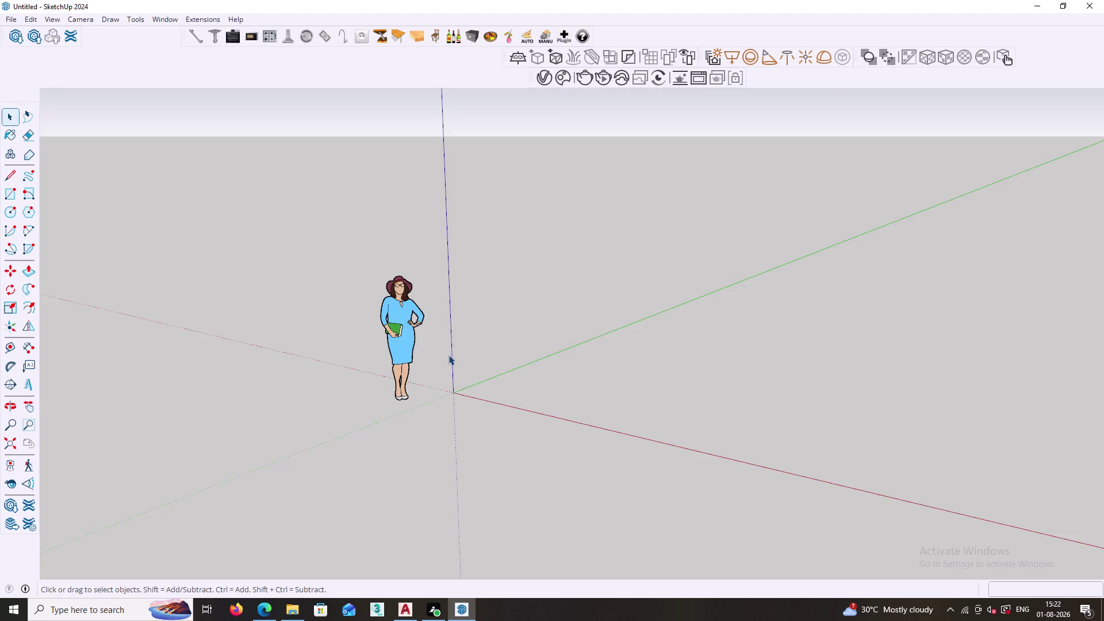
Orbit the view and delete the default standing Scale Figure.
scroll(down, 3)
scroll(down, 3)
middle_drag(431, 361, 556, 487)
click(428, 380)
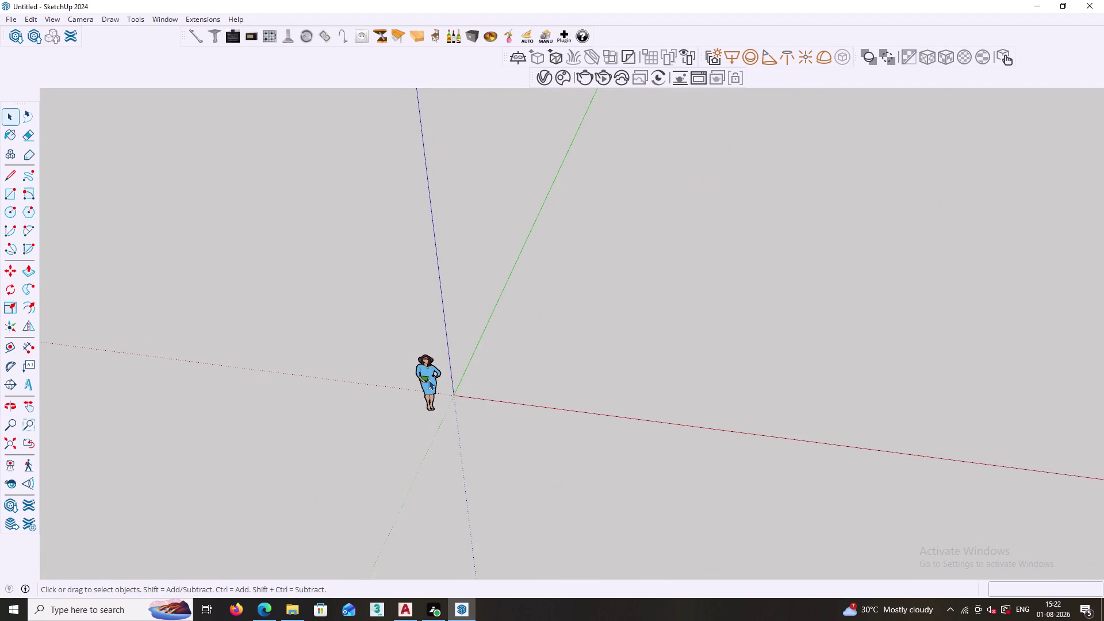
key(Delete)
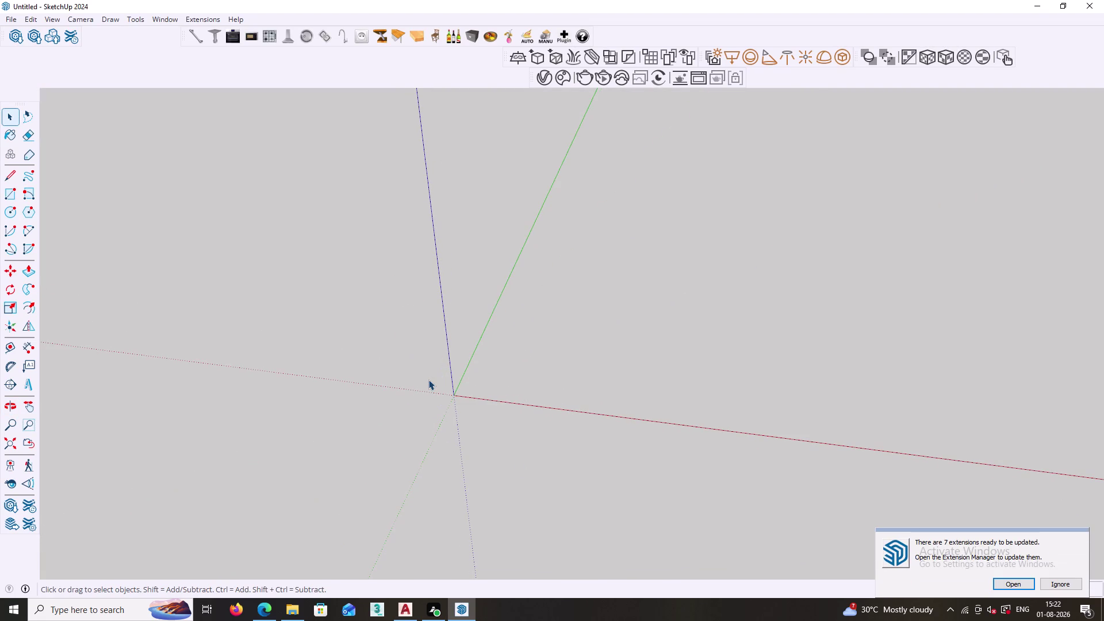
click(546, 78)
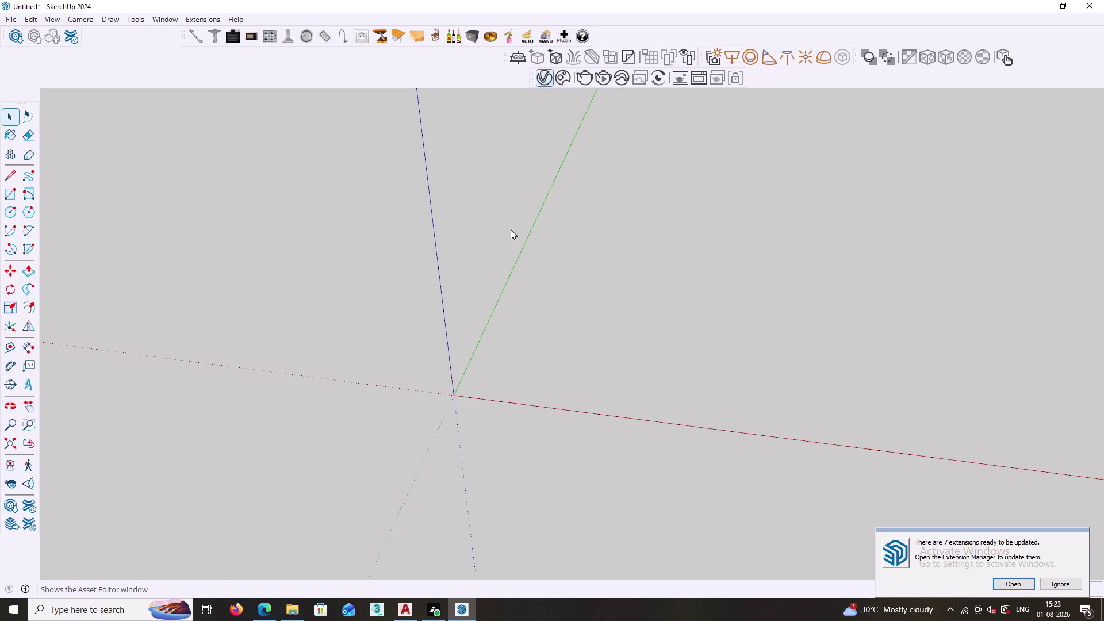
scroll(down, 3)
scroll(down, 3)
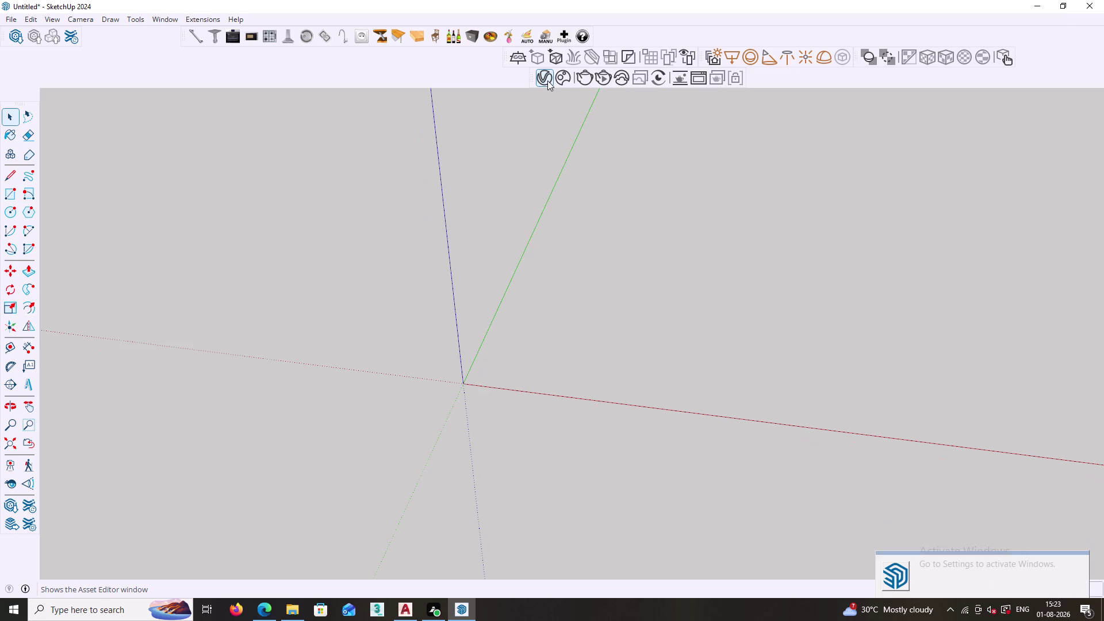
Bring up the V-Ray Asset Editor's material list.
click(548, 80)
right_click(462, 243)
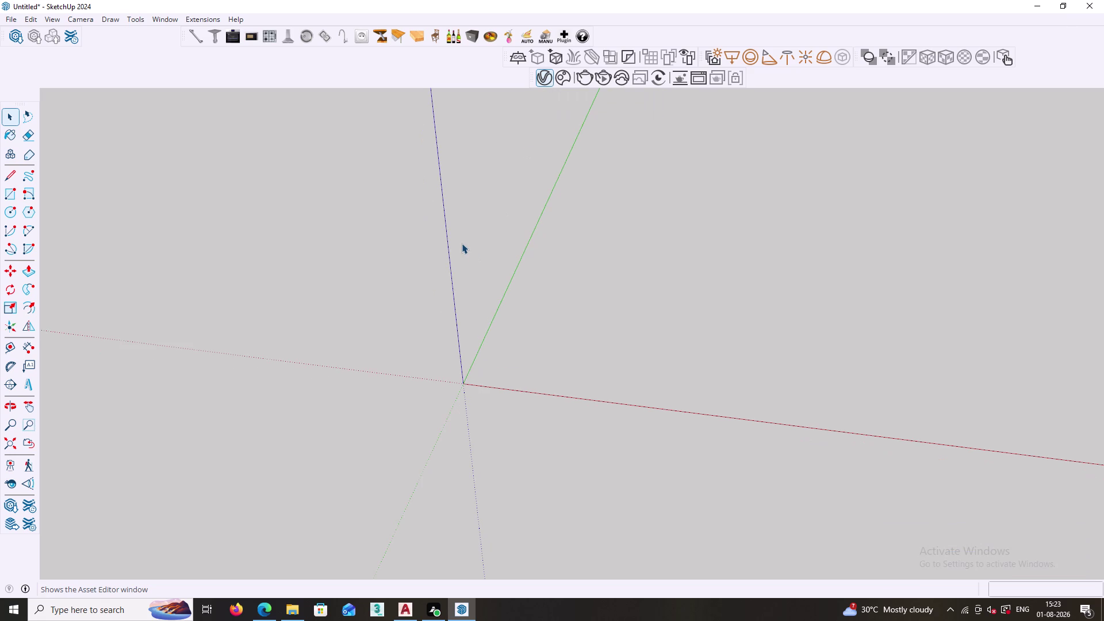
scroll(down, 3)
middle_drag(481, 386, 653, 268)
middle_drag(460, 355, 678, 285)
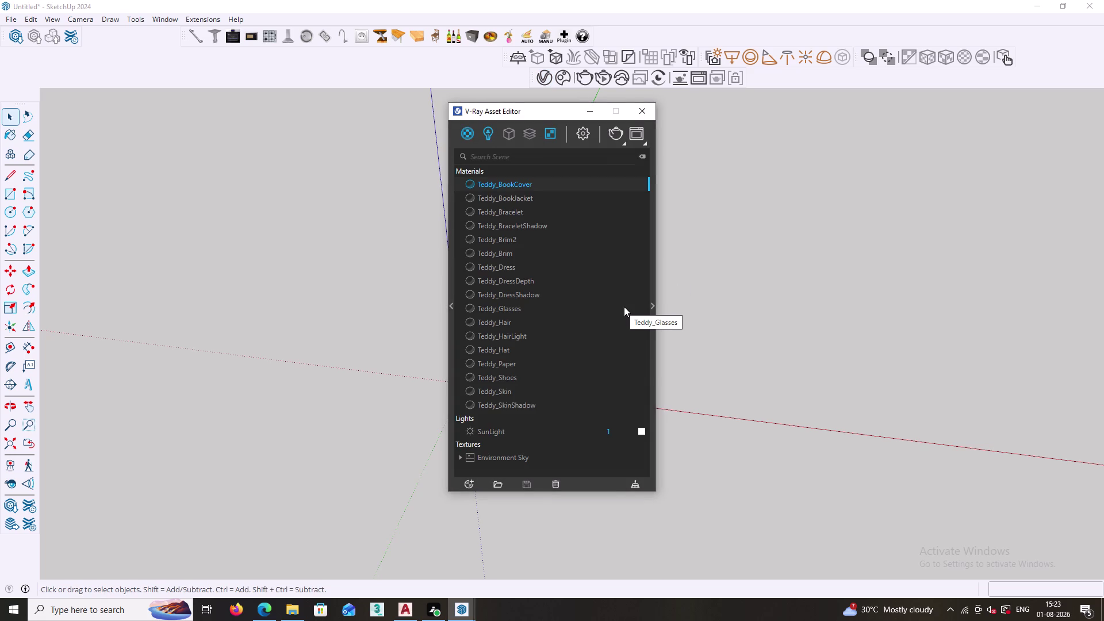
key(ctrl+a)
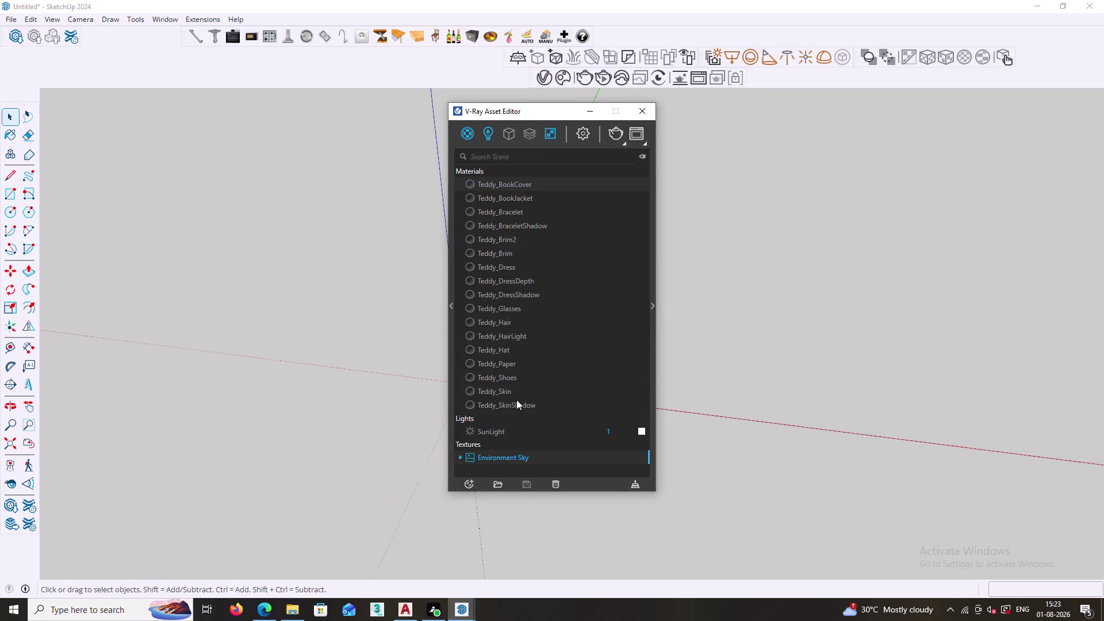
Select the Teddy materials: SkinShadow, Skin, Hat, Glasses, Dress, BraceletShadow and BookCover.
click(514, 405)
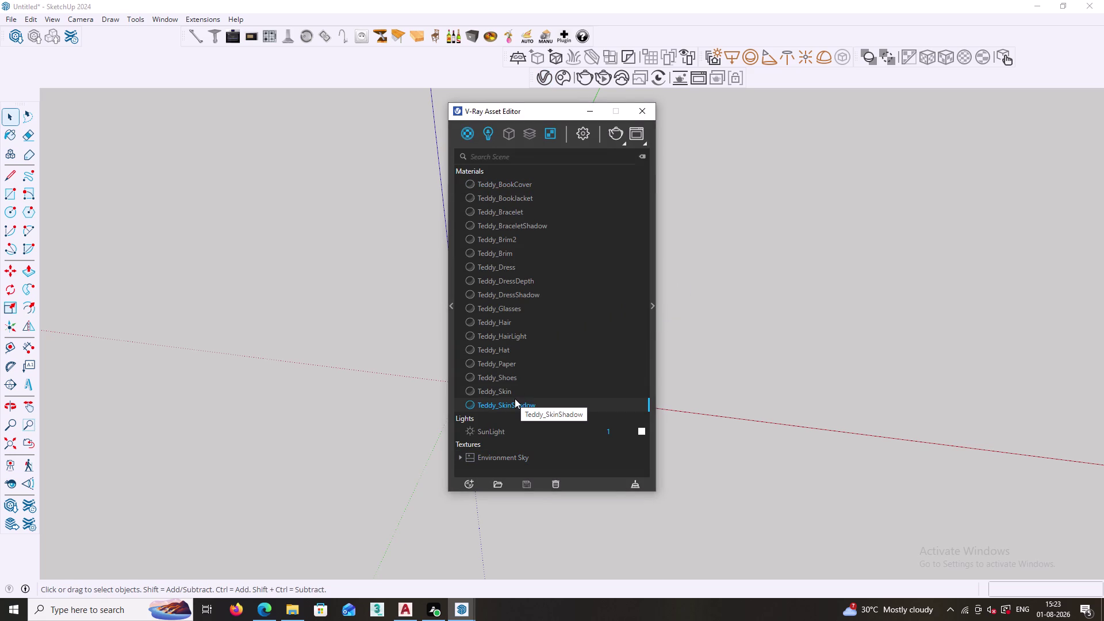
click(510, 393)
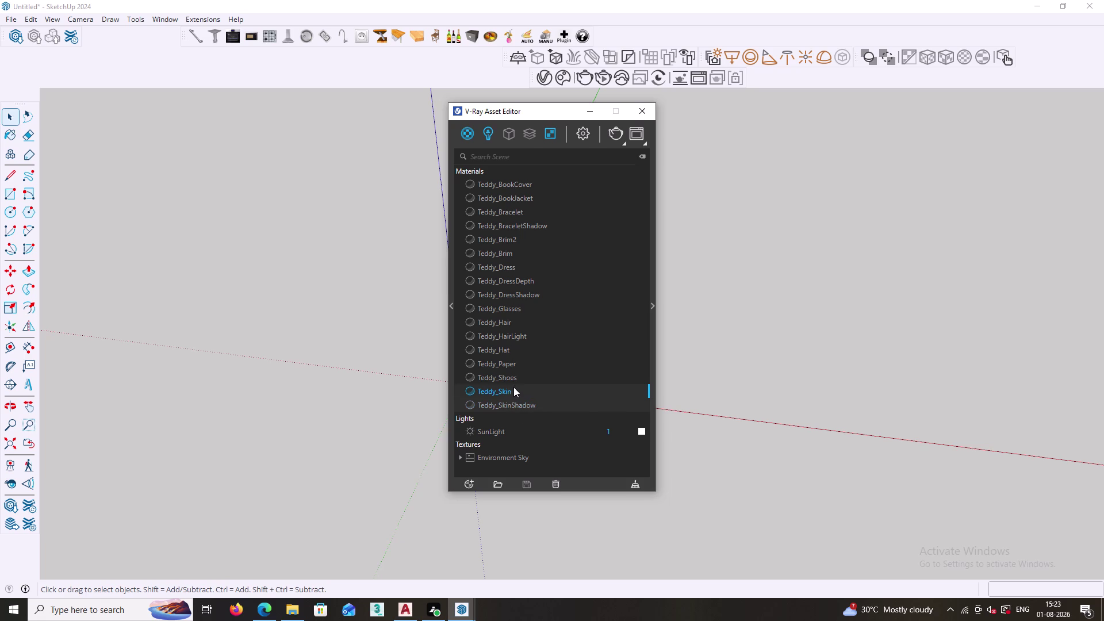
click(525, 377)
click(521, 364)
click(522, 346)
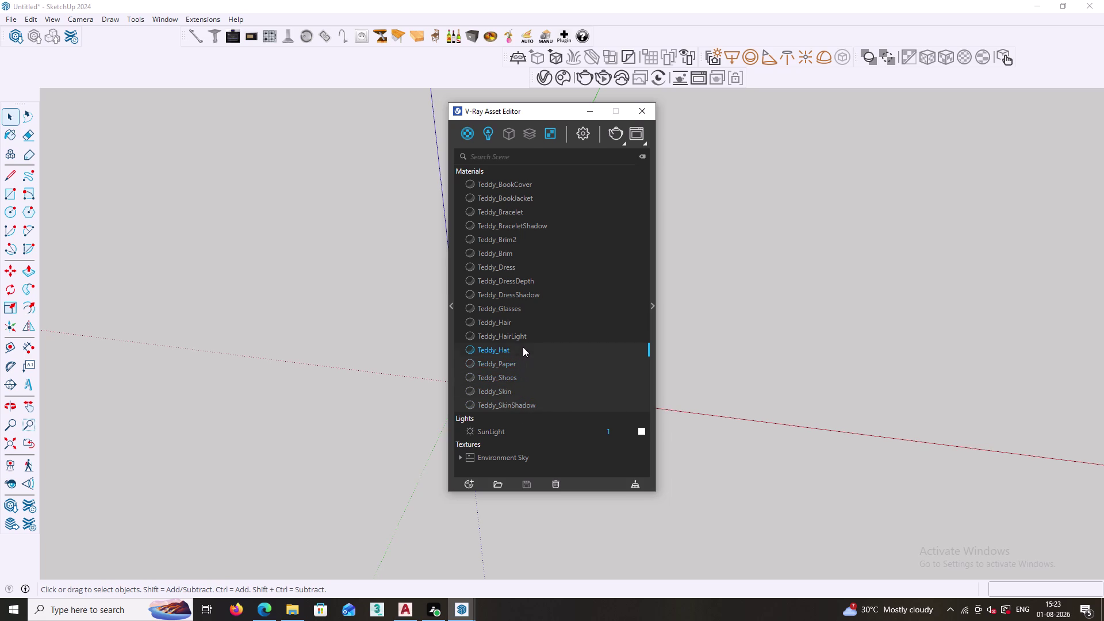
click(528, 338)
click(522, 321)
click(523, 310)
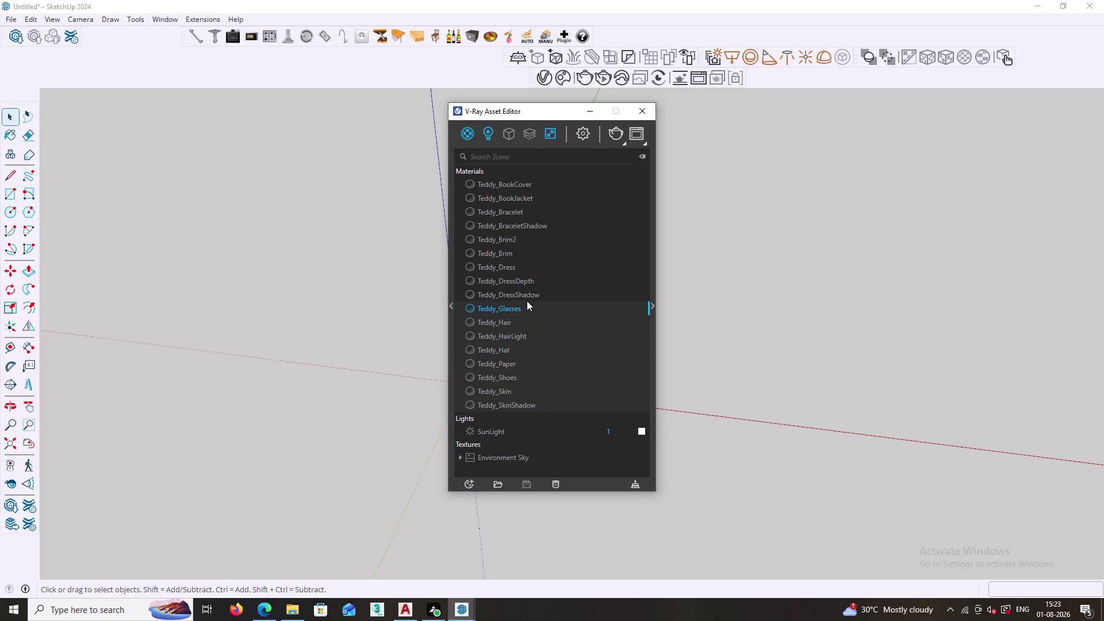
click(532, 292)
click(532, 279)
click(505, 265)
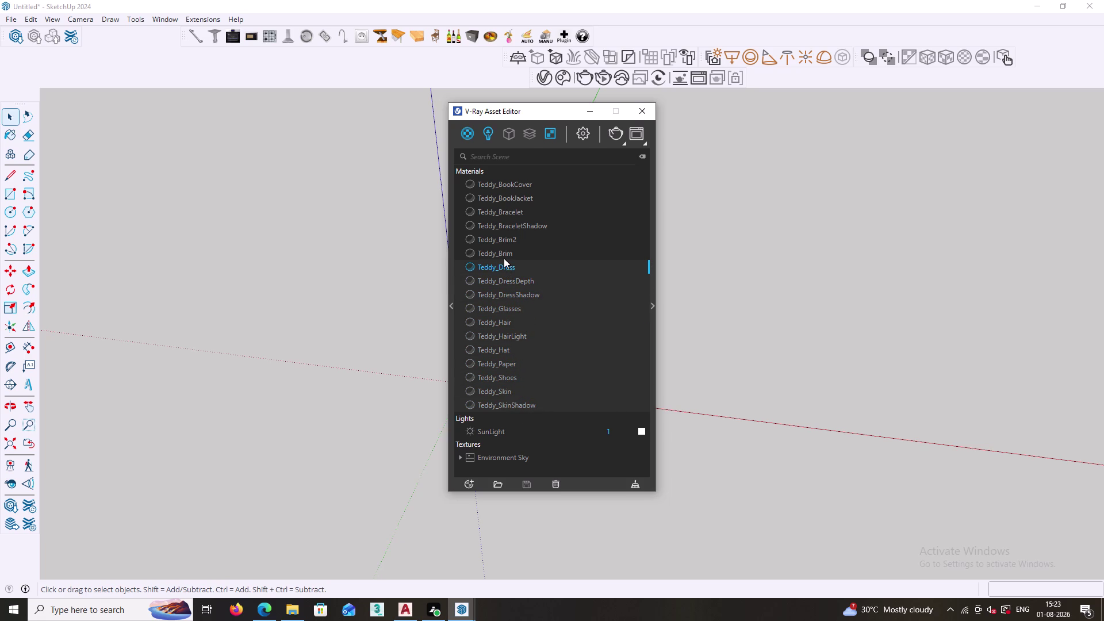
click(503, 254)
click(503, 240)
click(505, 224)
click(504, 212)
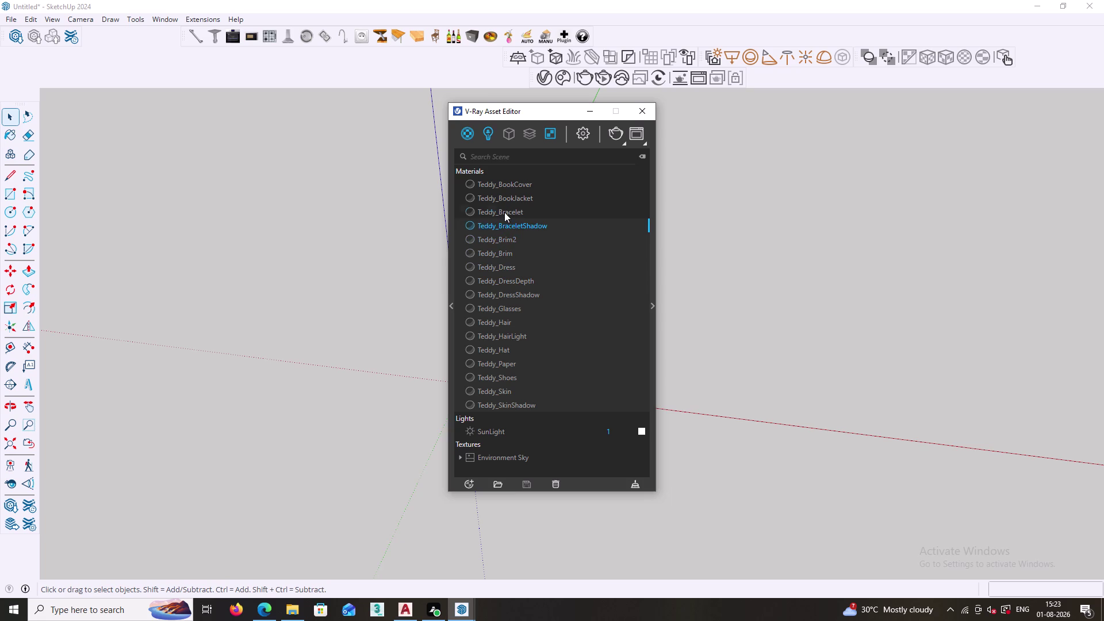
click(506, 192)
click(507, 183)
Delete and purge the selected Teddy materials, then close the Asset Editor.
key(Delete)
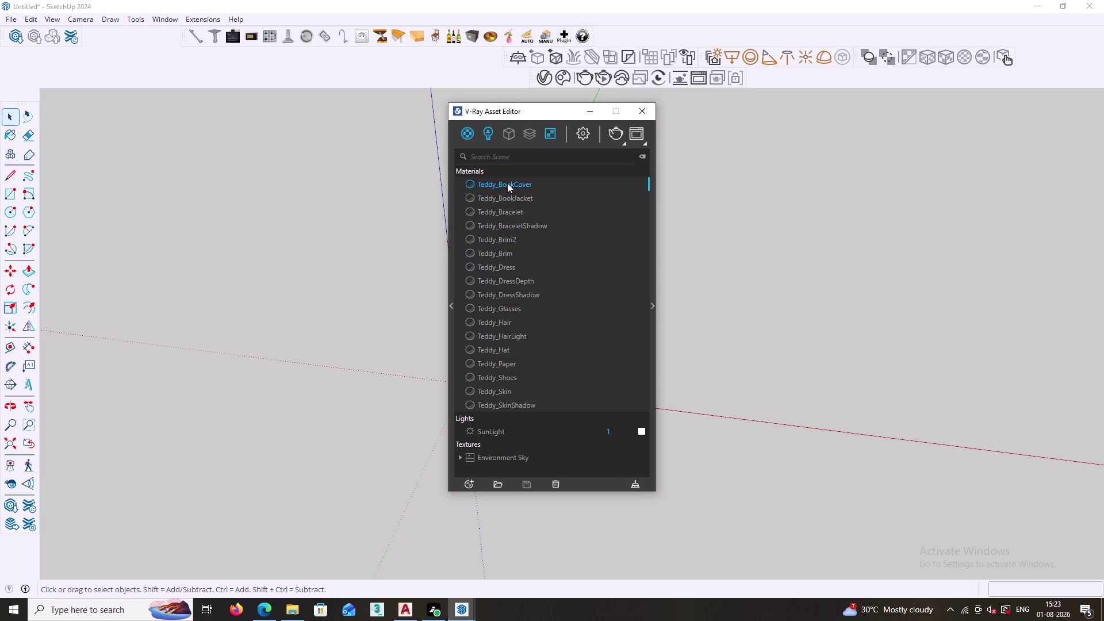
click(585, 304)
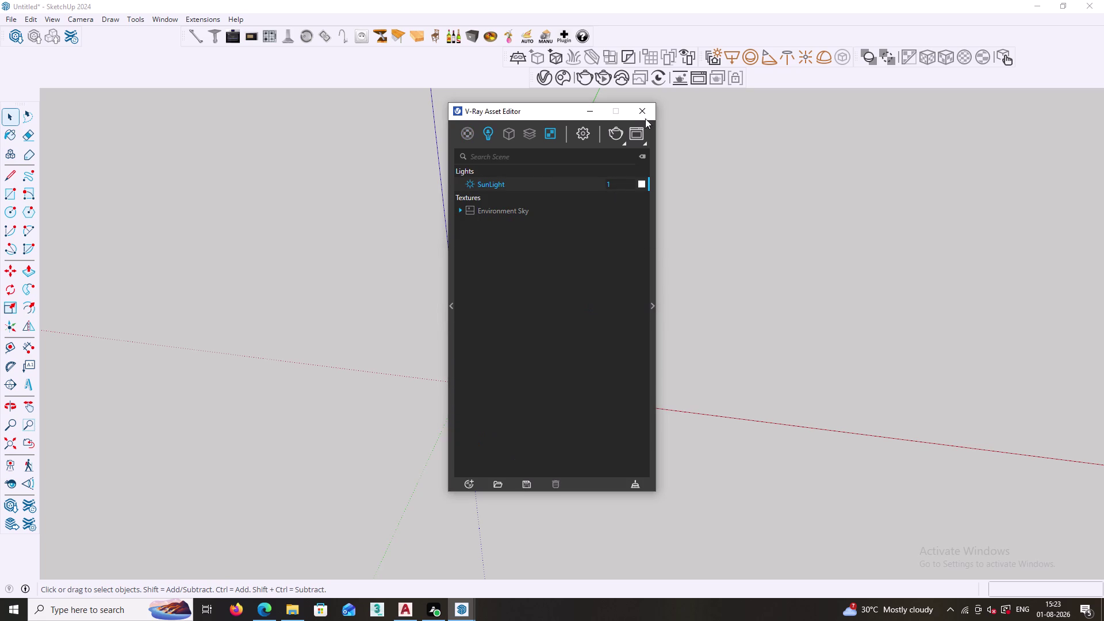
click(641, 108)
Draw a 10' × 10' rectangle on the ground beside the origin.
scroll(down, 3)
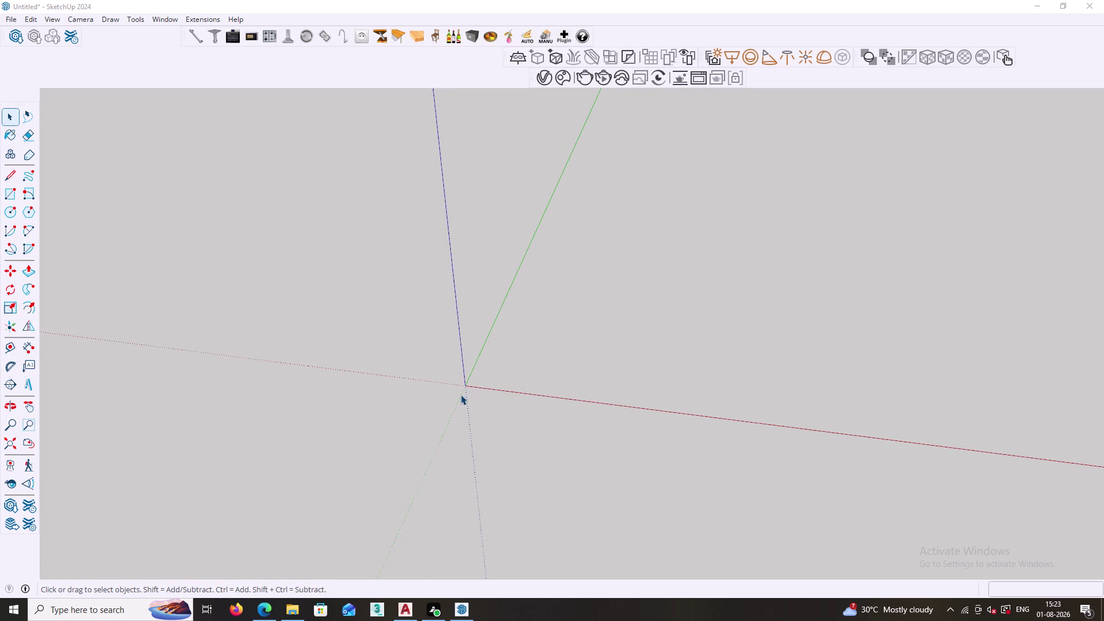
middle_drag(457, 396, 542, 389)
middle_drag(501, 462, 487, 378)
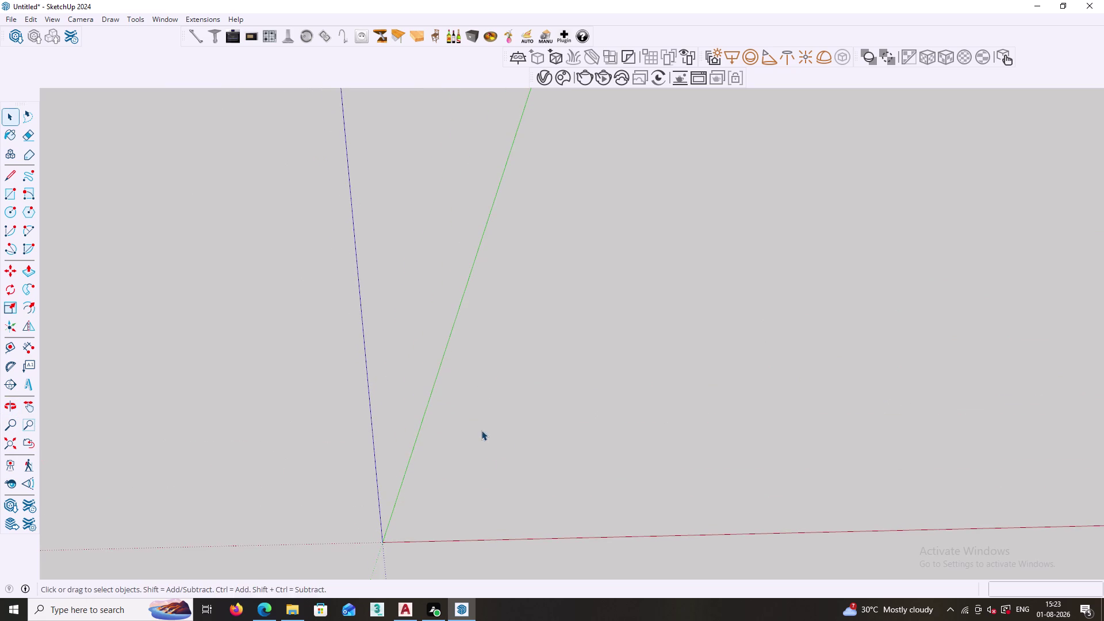
scroll(down, 3)
middle_drag(463, 414, 542, 431)
scroll(up, 3)
middle_drag(546, 481, 529, 528)
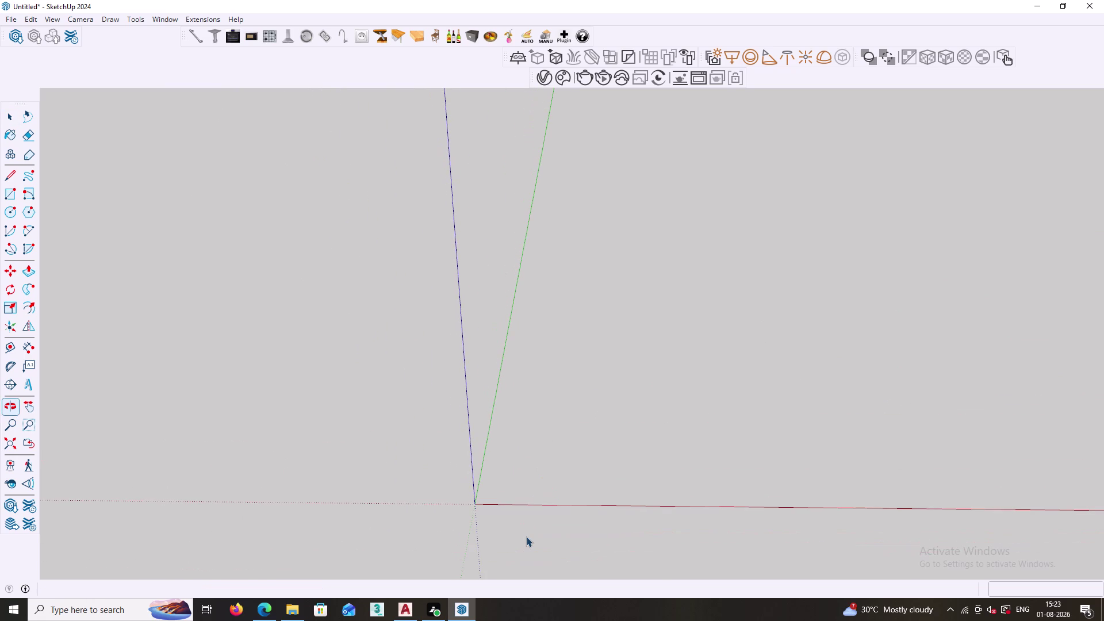
text(rec)
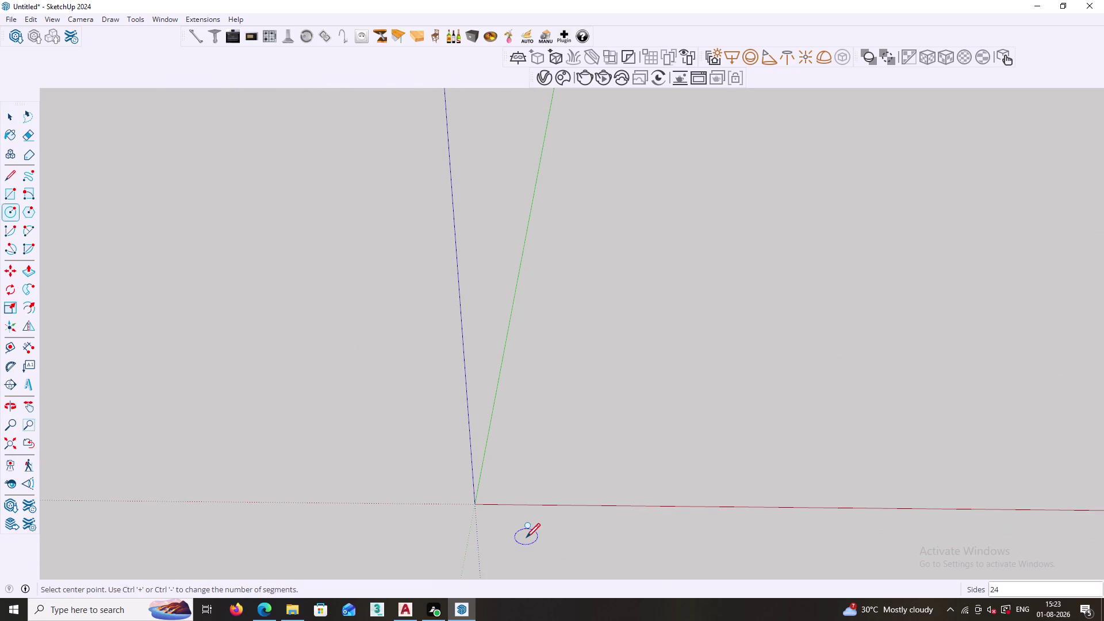
key(space)
key(r)
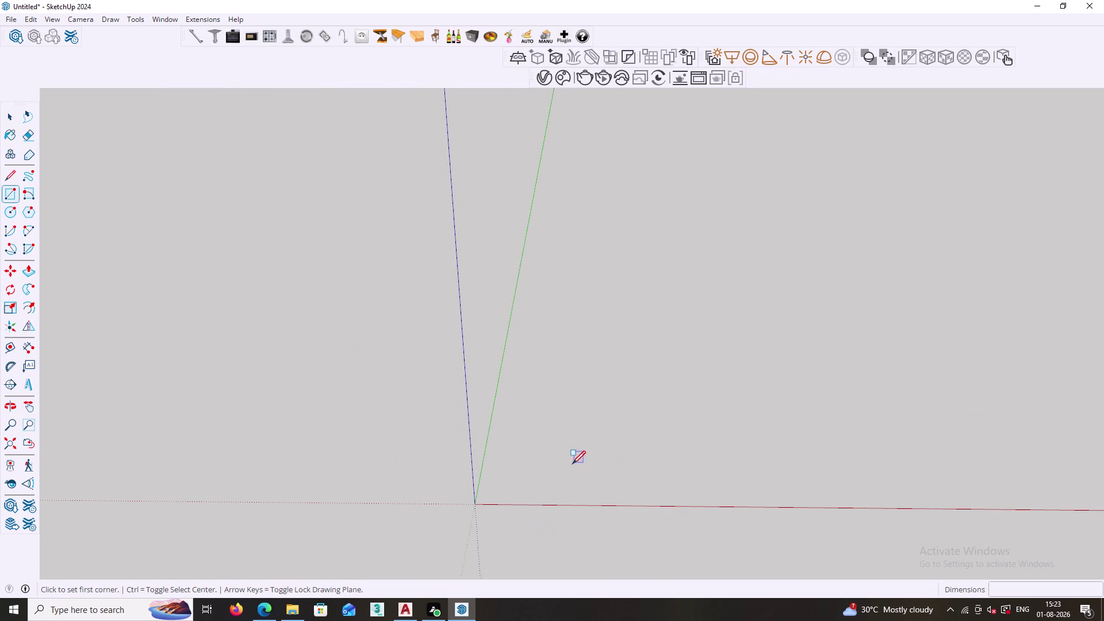
click(561, 484)
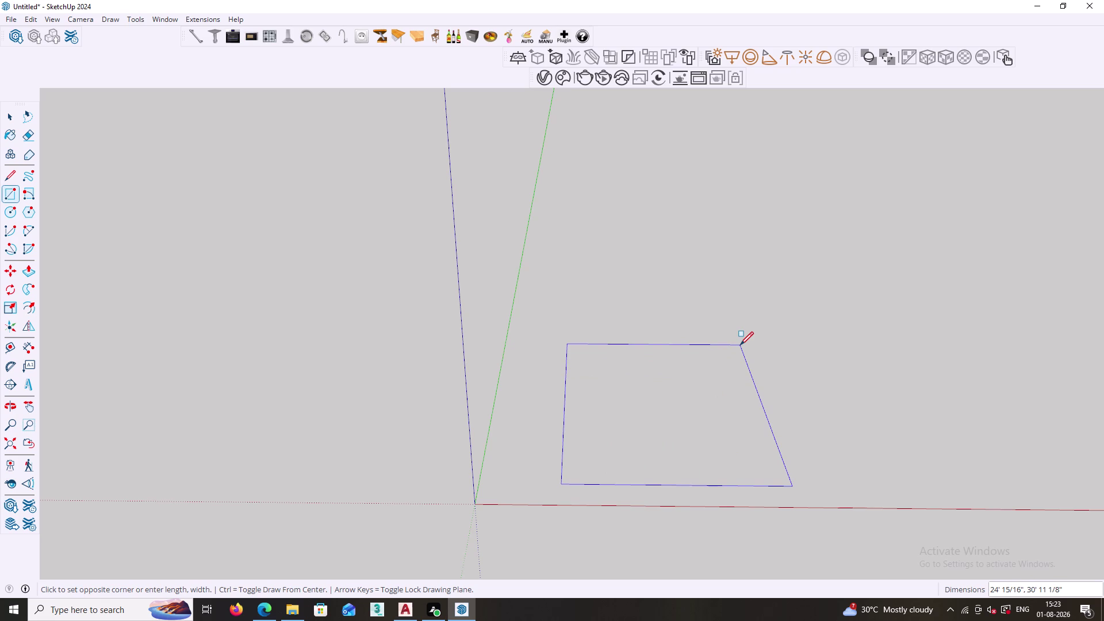
text(10',)
text(10')
key(Return)
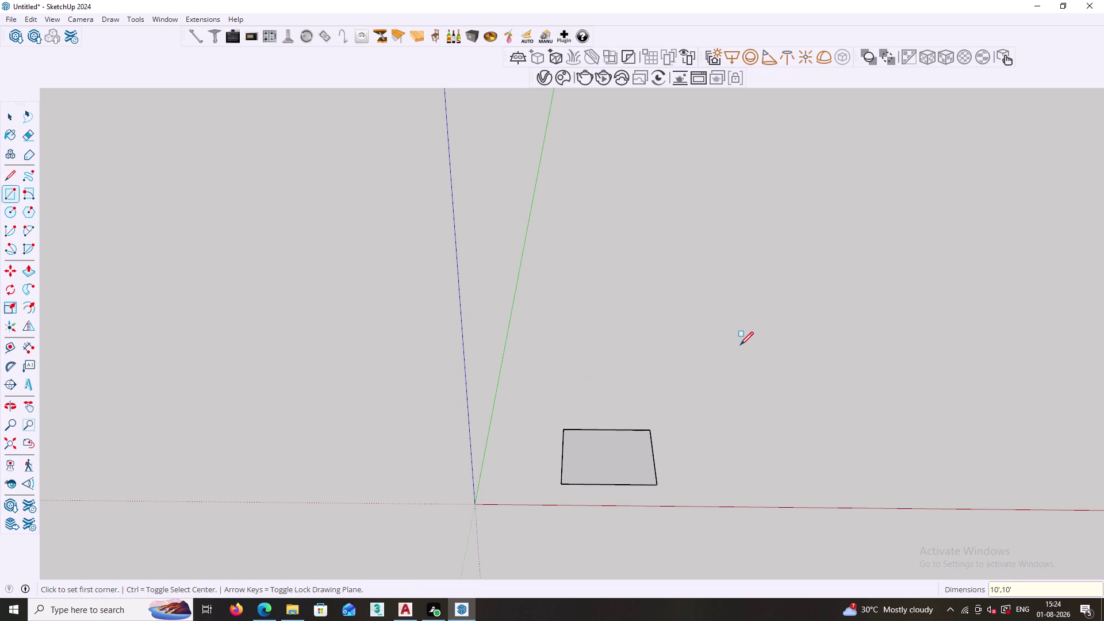
Zoom and orbit in around the new square and select it.
key(space)
scroll(up, 3)
scroll(up, 3)
middle_drag(602, 471, 619, 600)
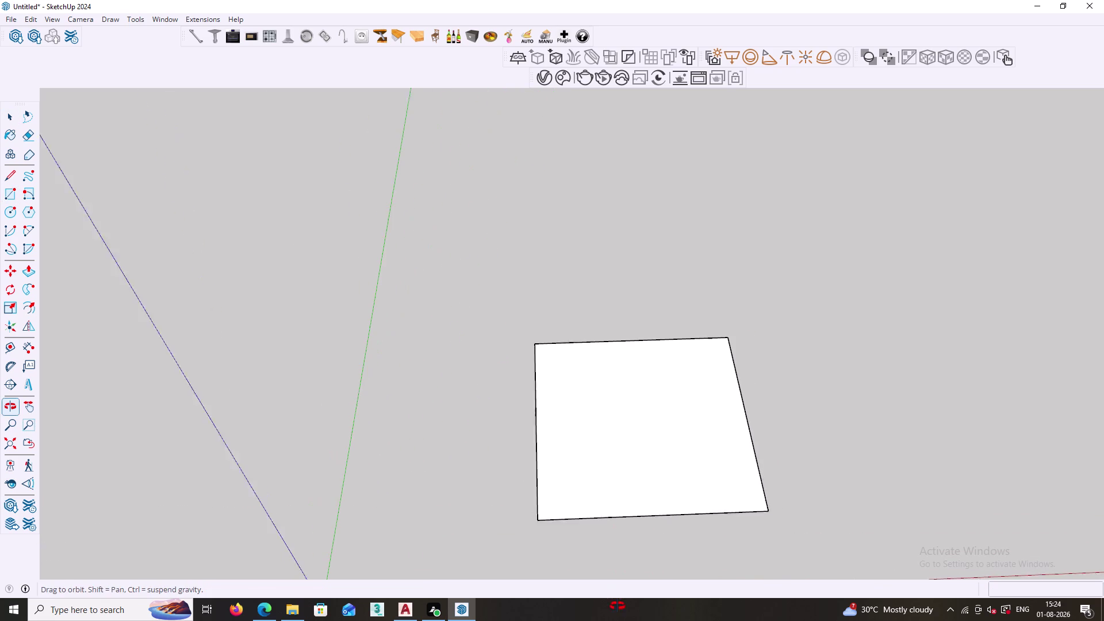
middle_drag(619, 600, 613, 614)
click(534, 468)
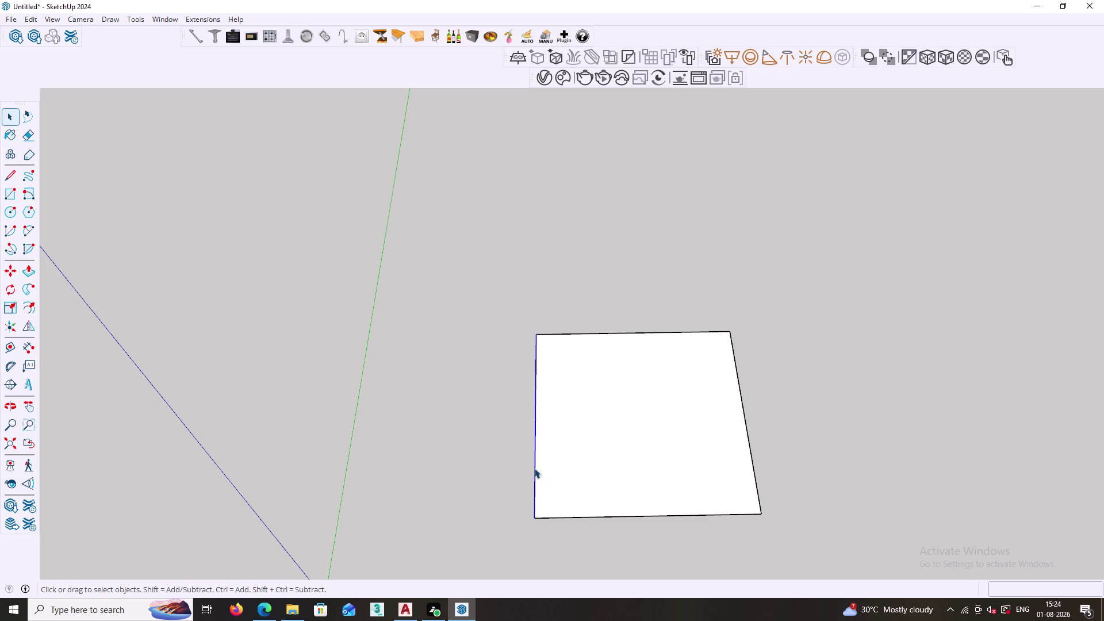
Group the square and offset its outline inward by 9".
right_click(534, 468)
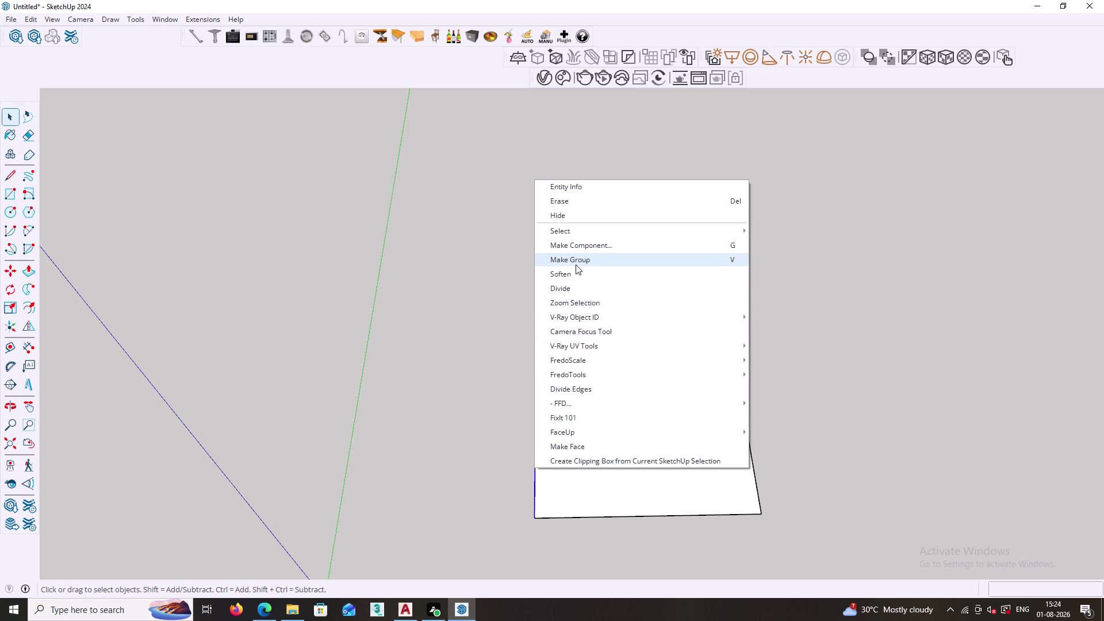
click(603, 229)
click(772, 246)
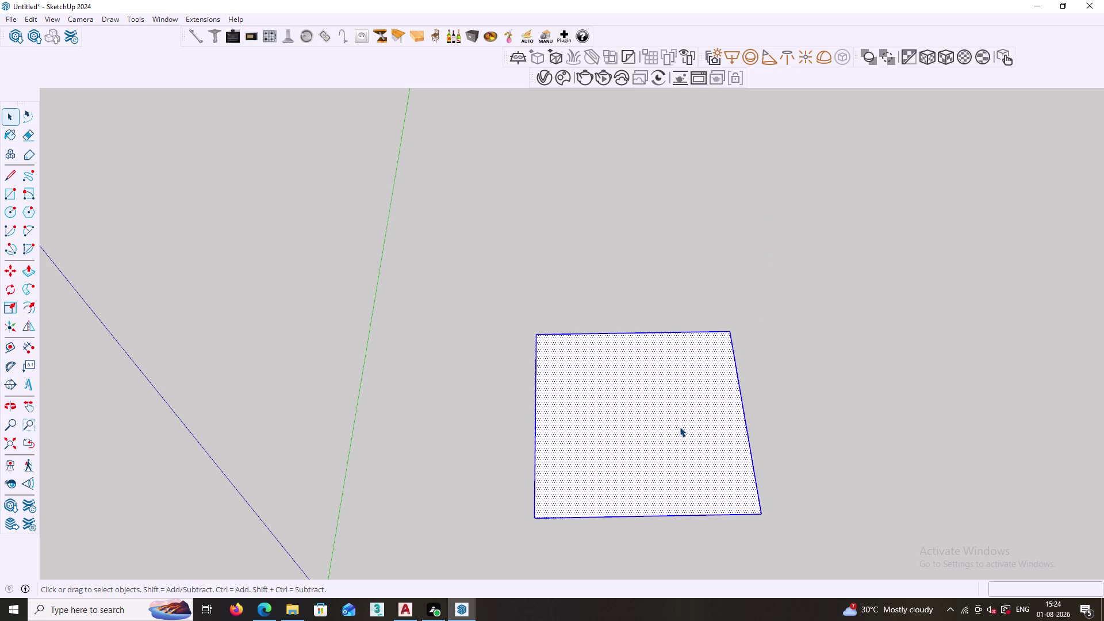
key(f)
click(649, 513)
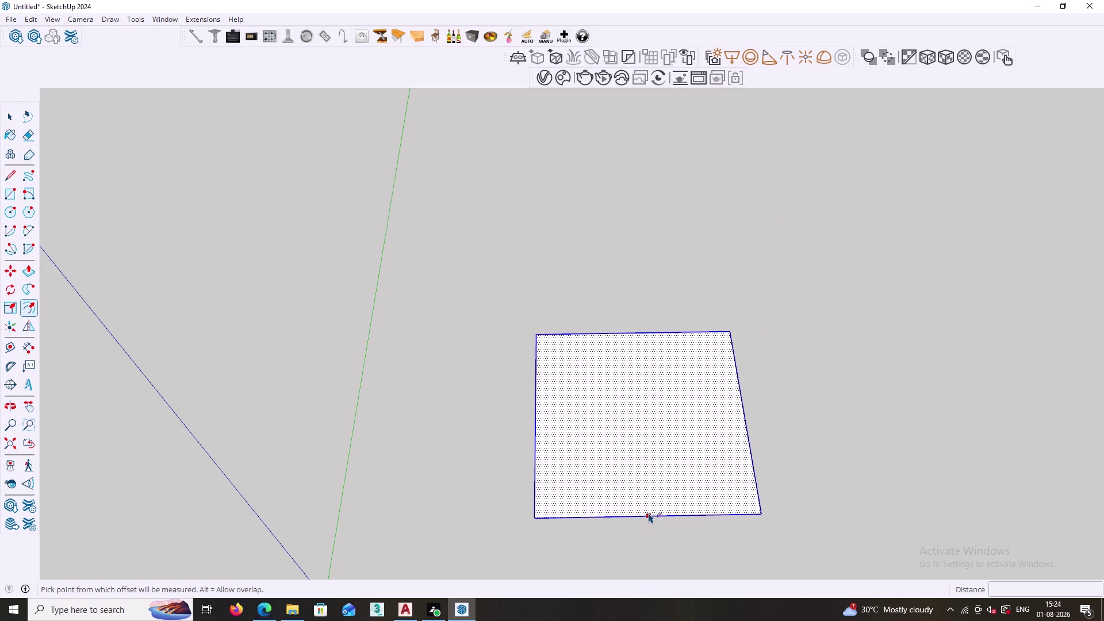
key(9)
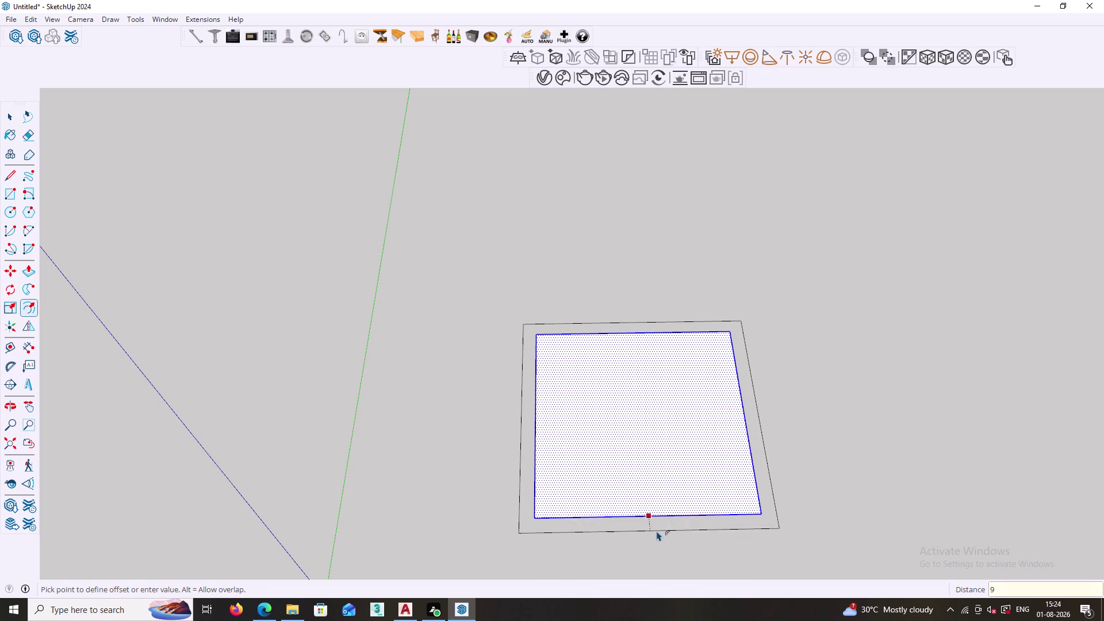
key(shift+quotedbl)
key(Return)
key(space)
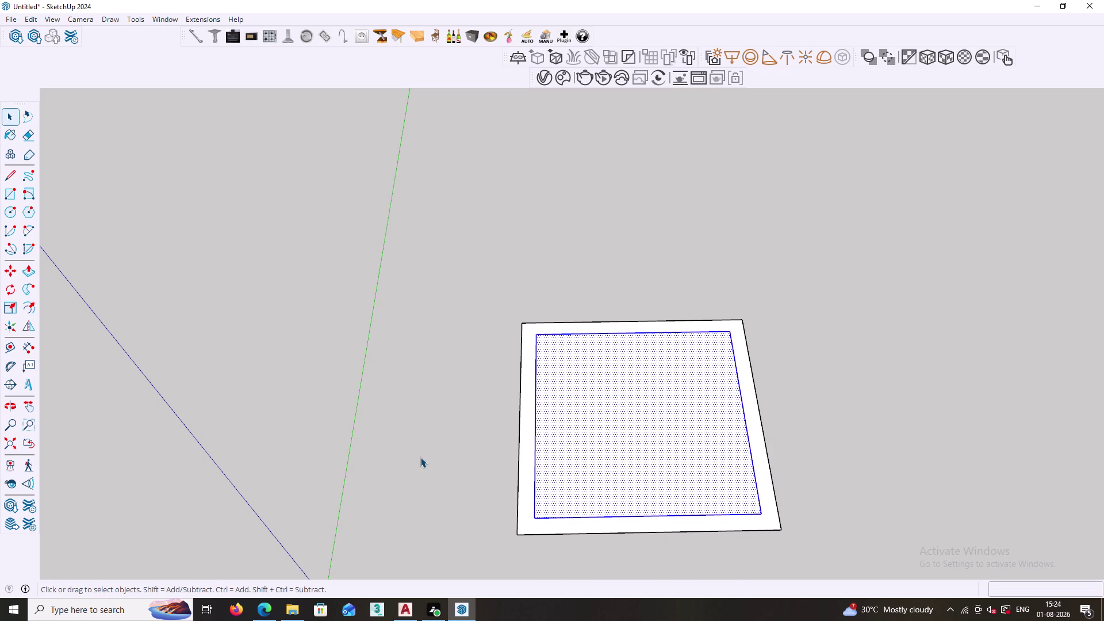
Move the inner front edge onto the outer front edge.
click(420, 457)
click(632, 516)
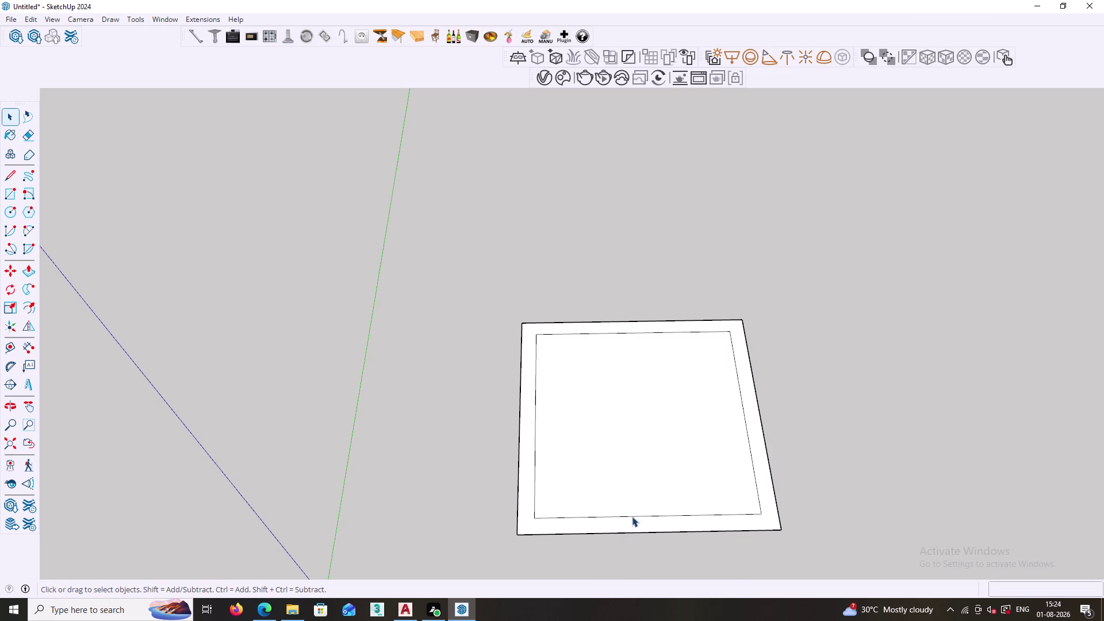
key(m)
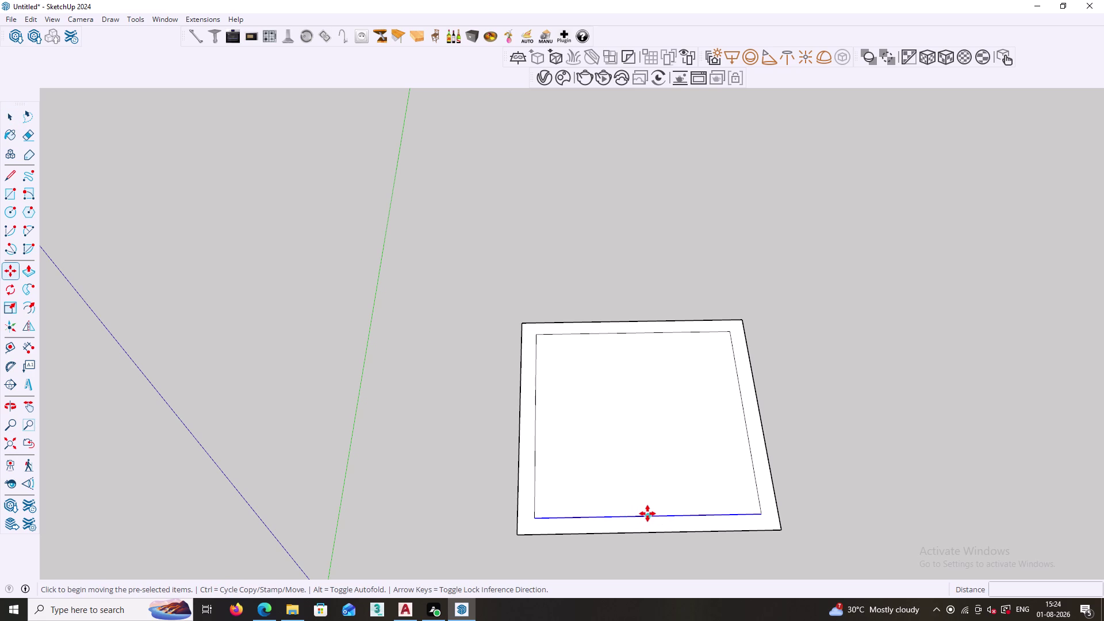
click(650, 515)
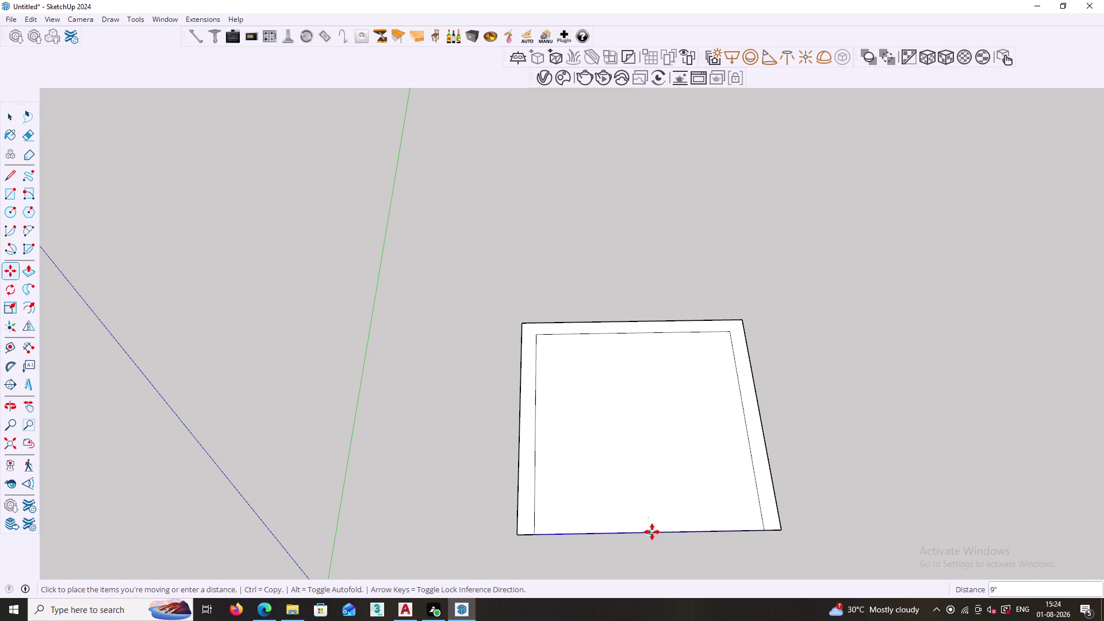
click(650, 532)
key(space)
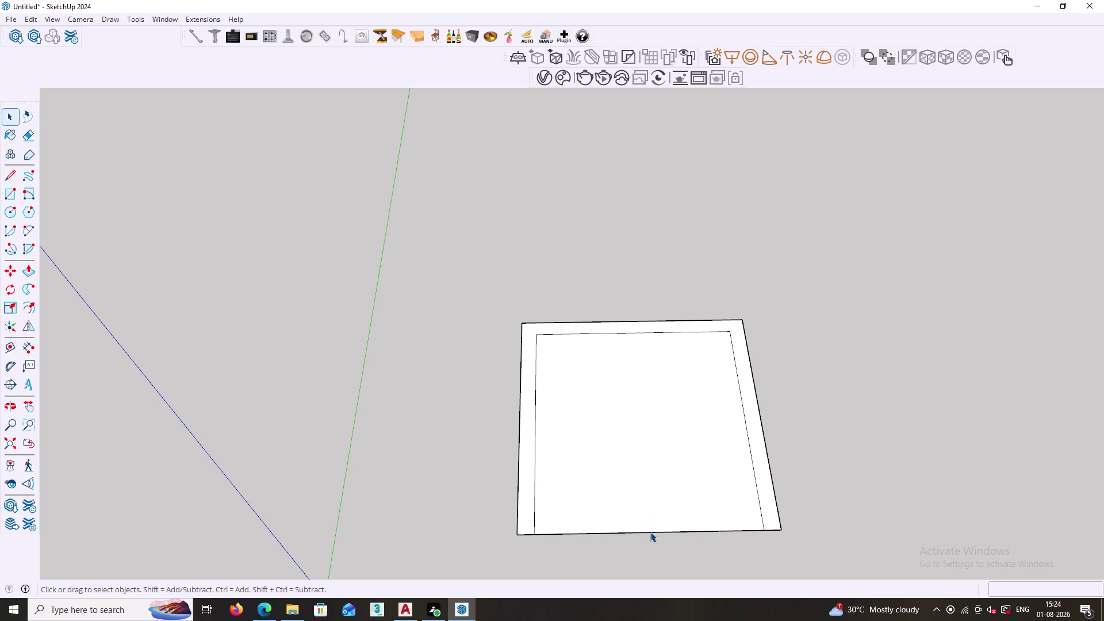
Erase the front edges so the outline is open at the front.
key(e)
drag(650, 517, 645, 549)
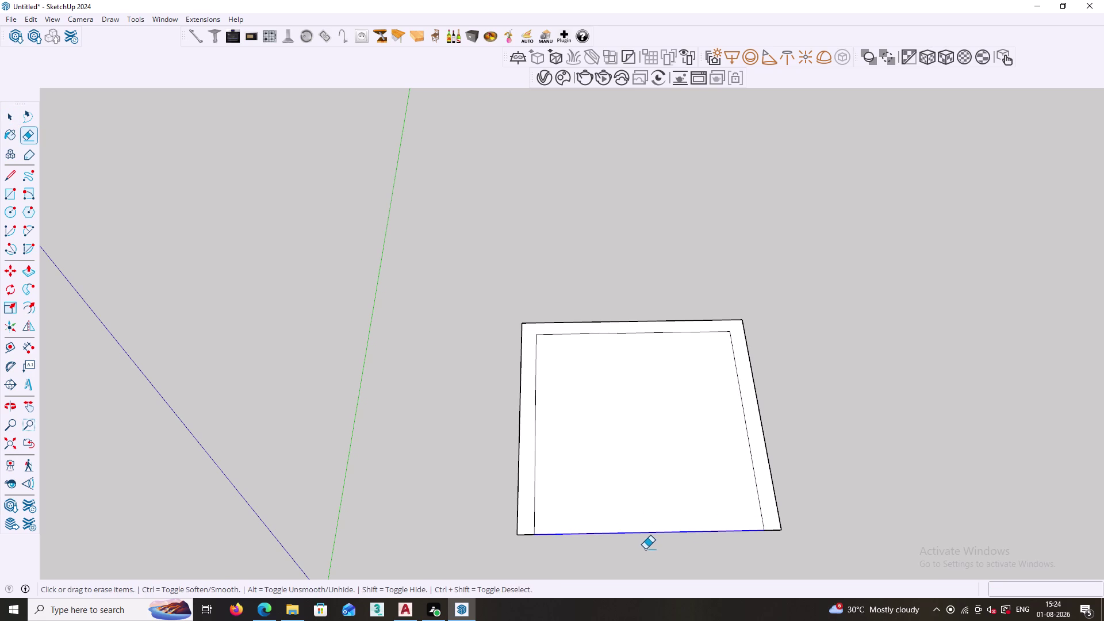
drag(646, 549, 644, 552)
key(space)
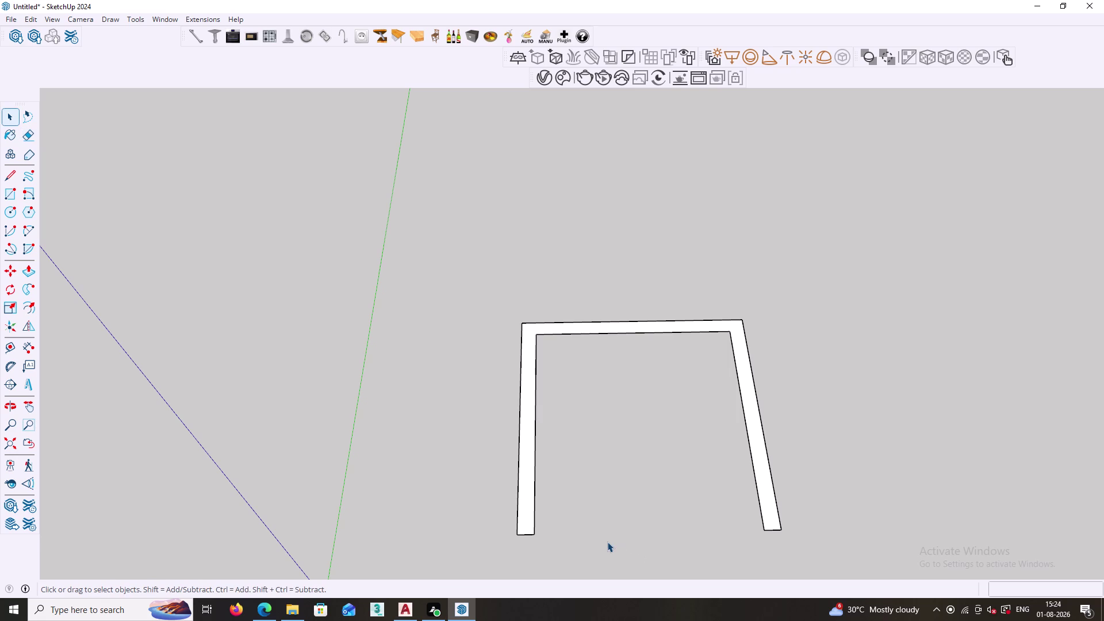
Draw lines across the back-left and back-right corners to split the strip.
key(l)
scroll(up, 3)
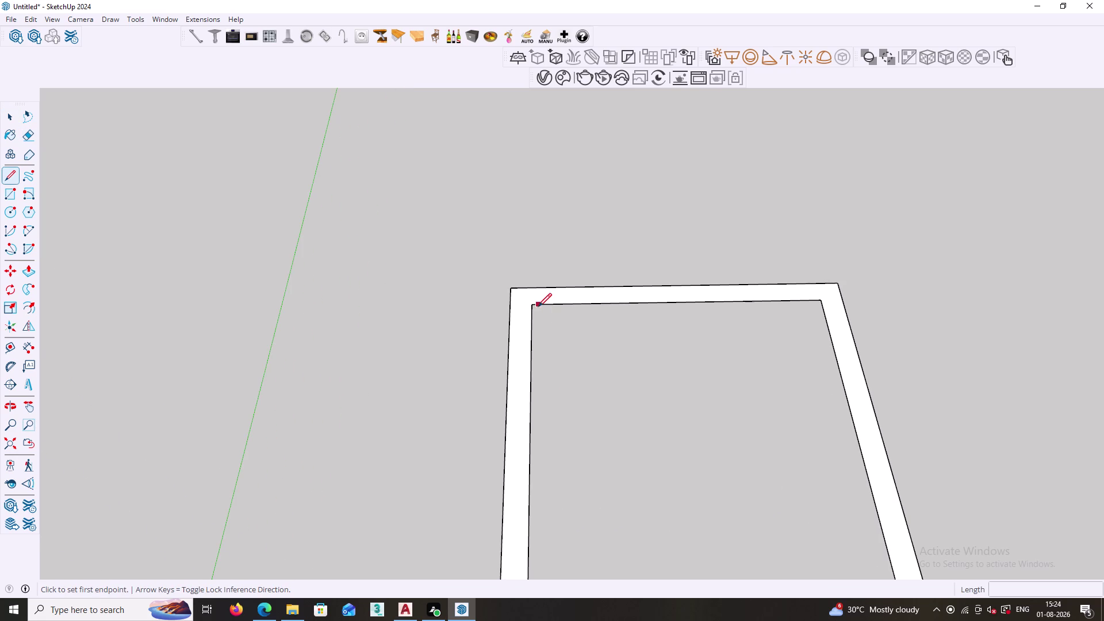
drag(531, 306, 532, 300)
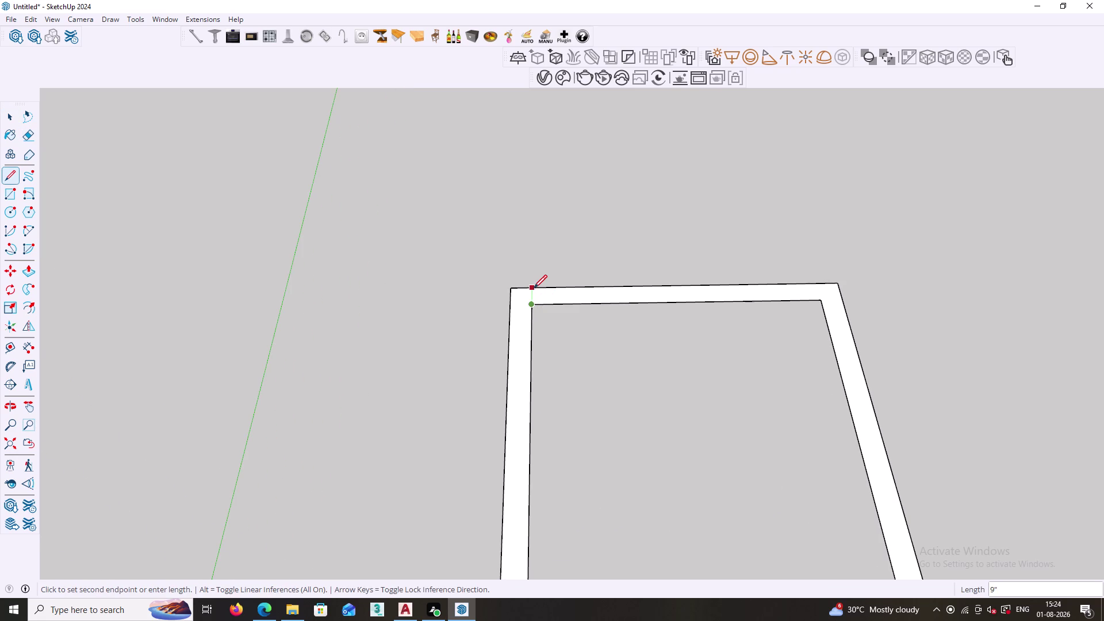
click(534, 288)
key(space)
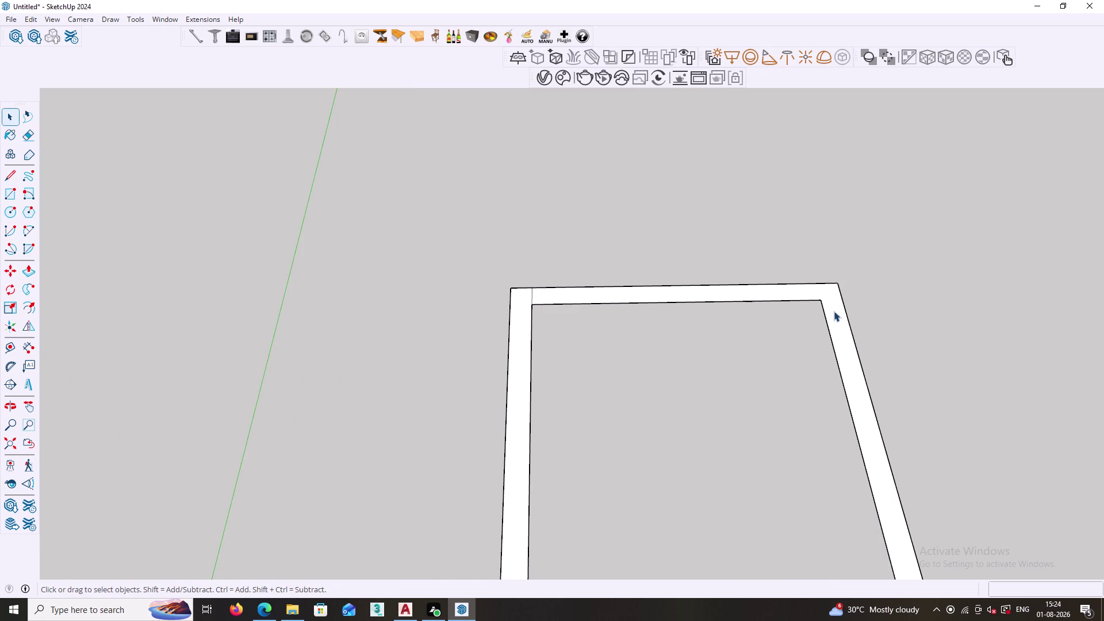
key(l)
click(820, 301)
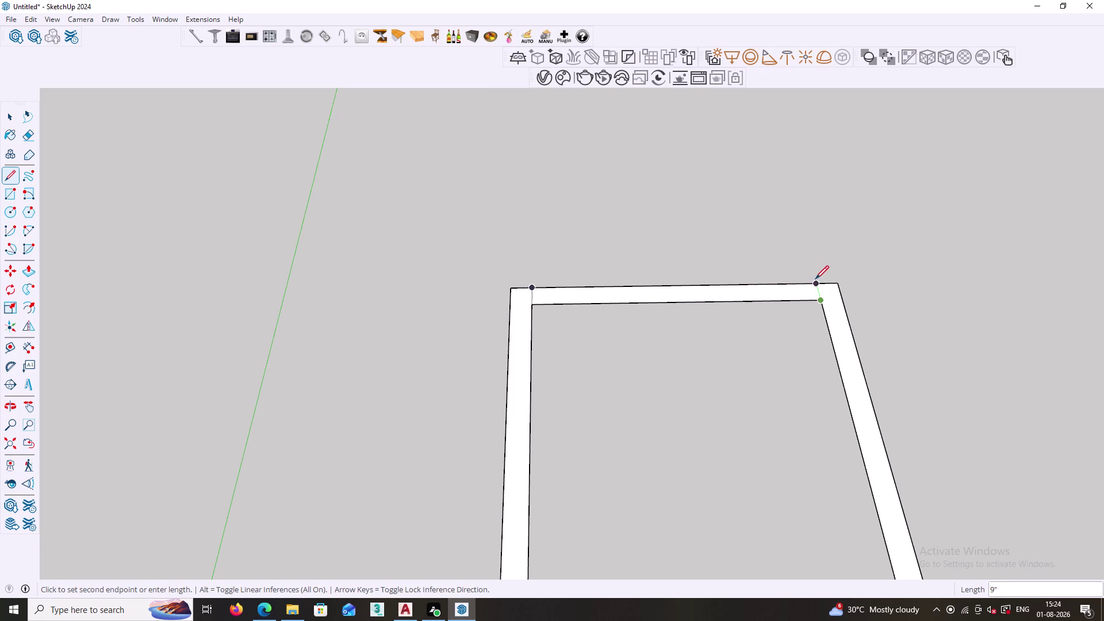
click(815, 279)
key(space)
Make the right strip its own group.
key(p)
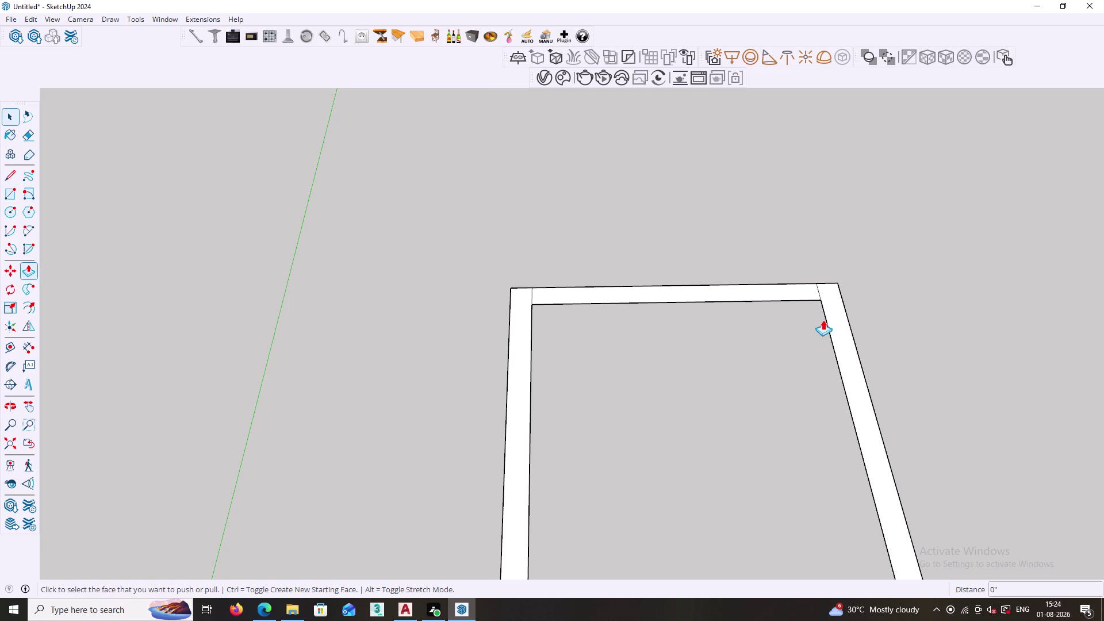
key(Escape)
click(840, 334)
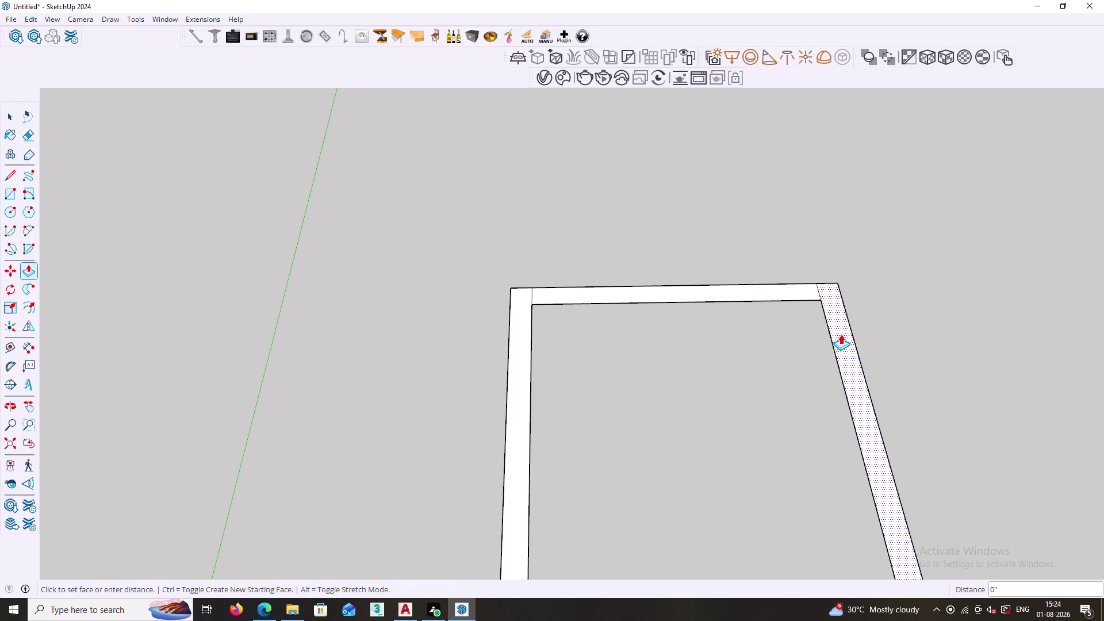
key(Escape)
key(Escape)
key(space)
double_click(848, 372)
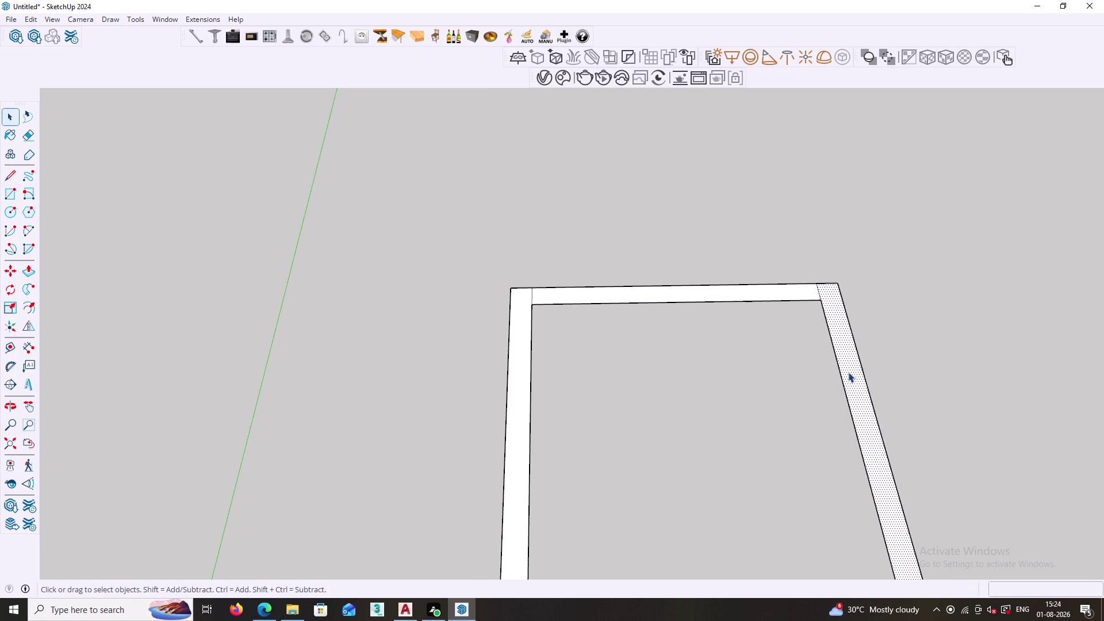
right_click(848, 372)
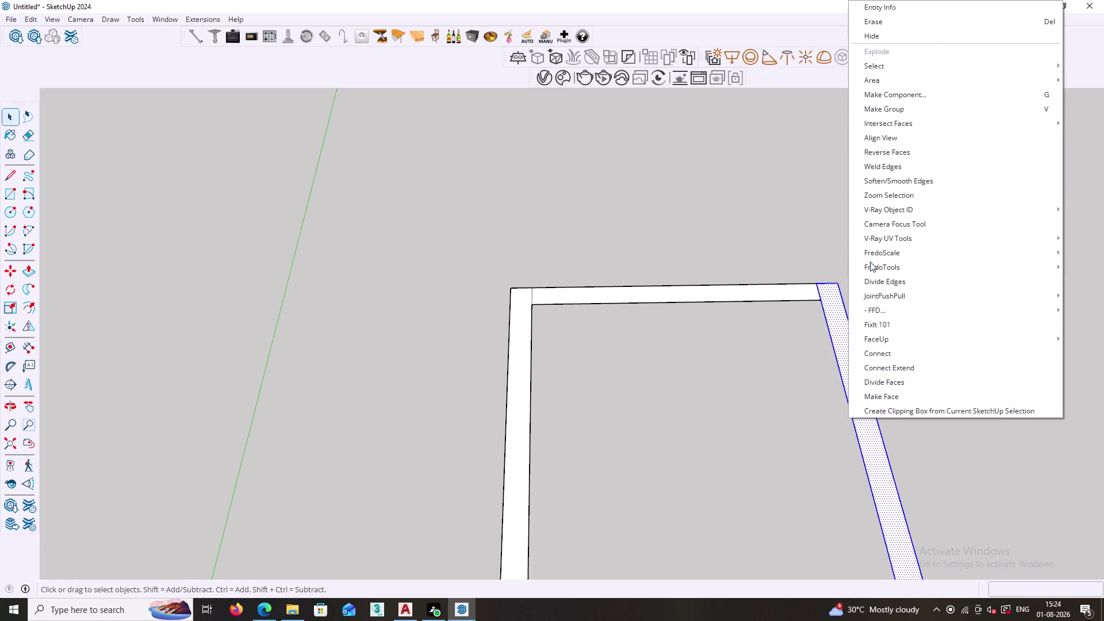
click(894, 112)
Group the left strip, then select the back strip and open its context menu.
double_click(525, 409)
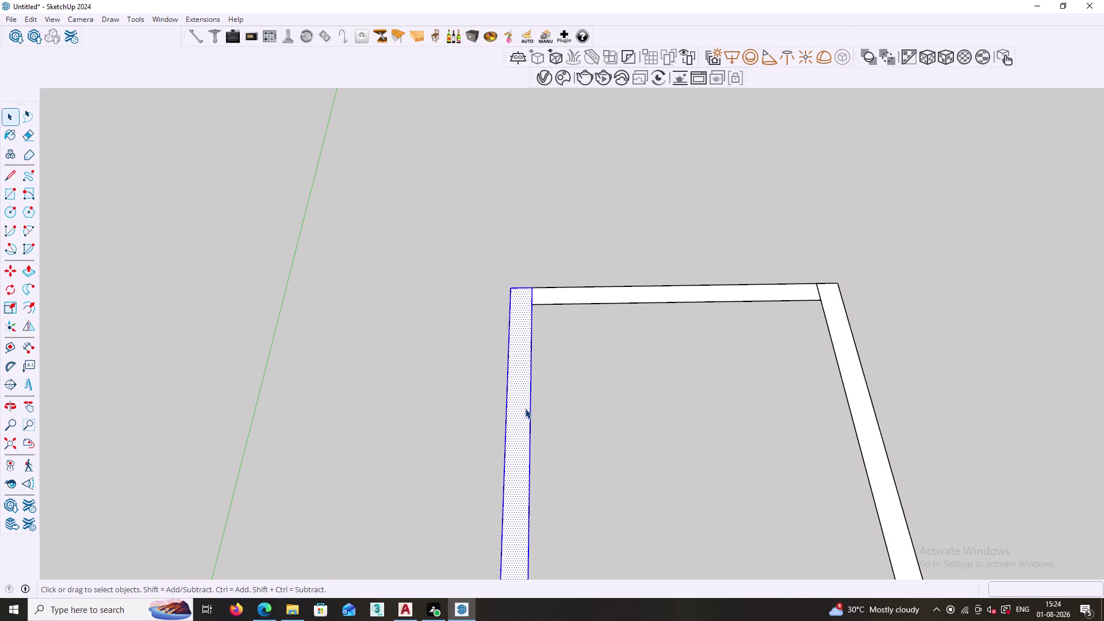
right_click(525, 408)
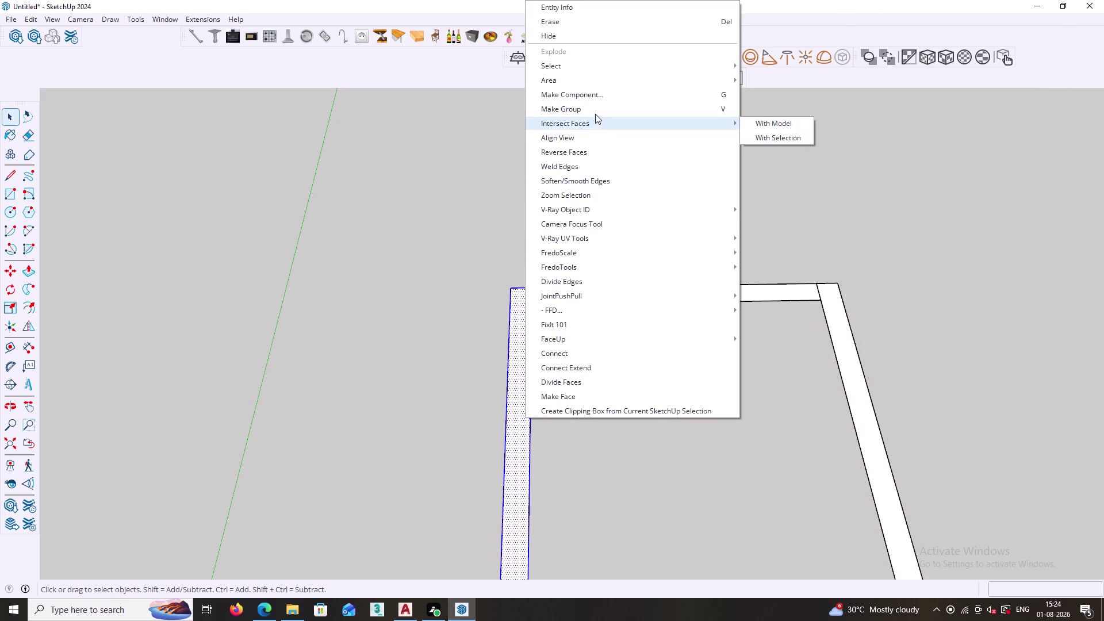
click(596, 113)
double_click(642, 293)
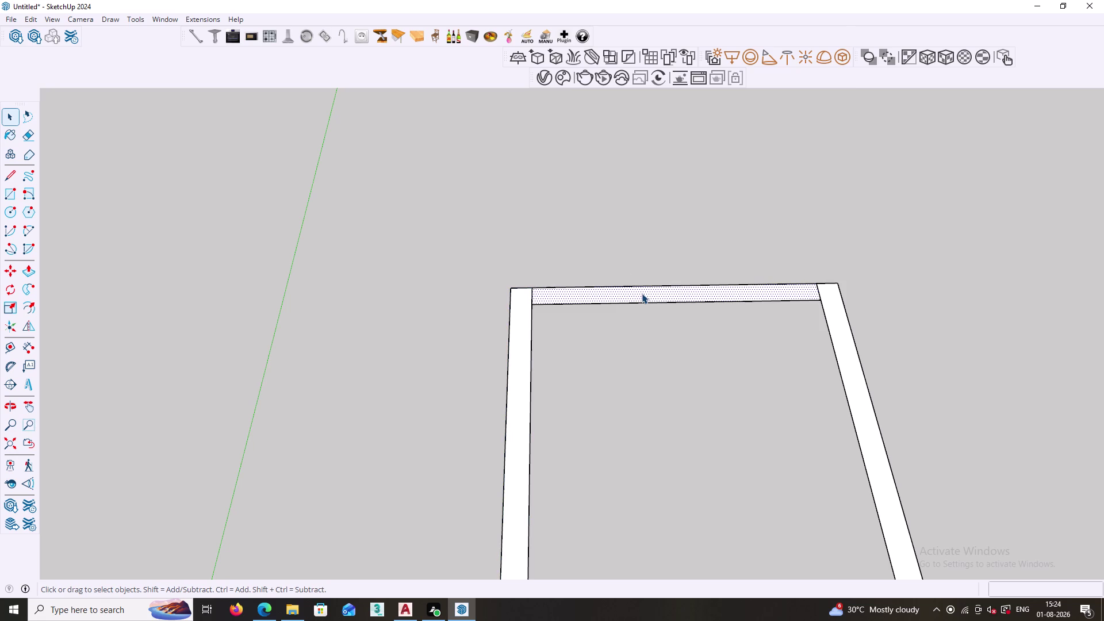
right_click(642, 293)
Group the back strip and orbit to a side view of the outline.
click(696, 108)
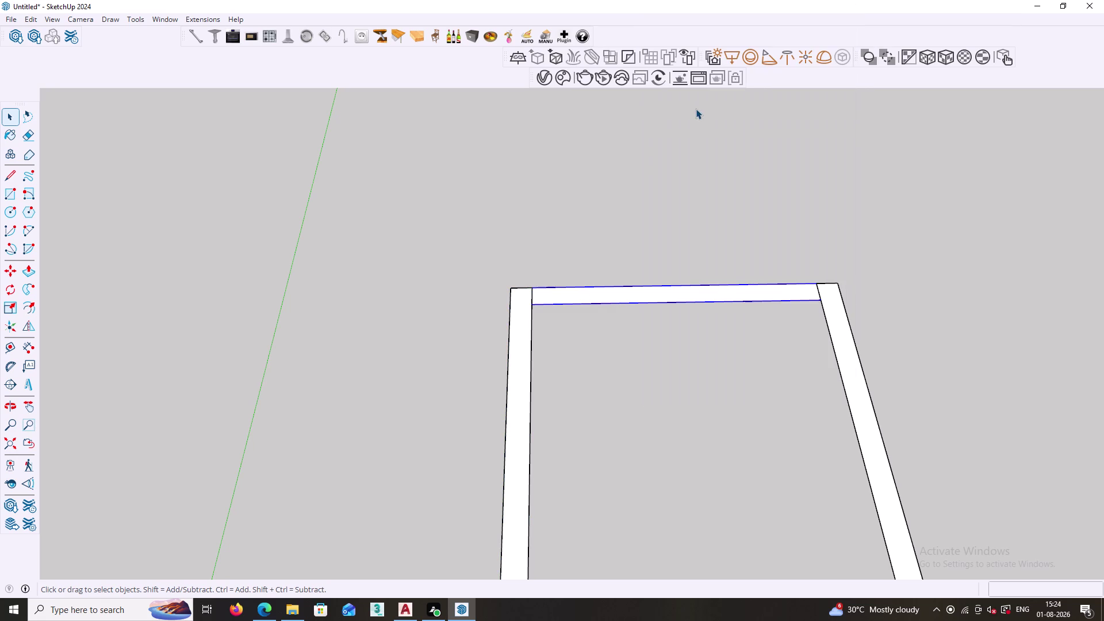
scroll(down, 3)
middle_drag(734, 440, 596, 315)
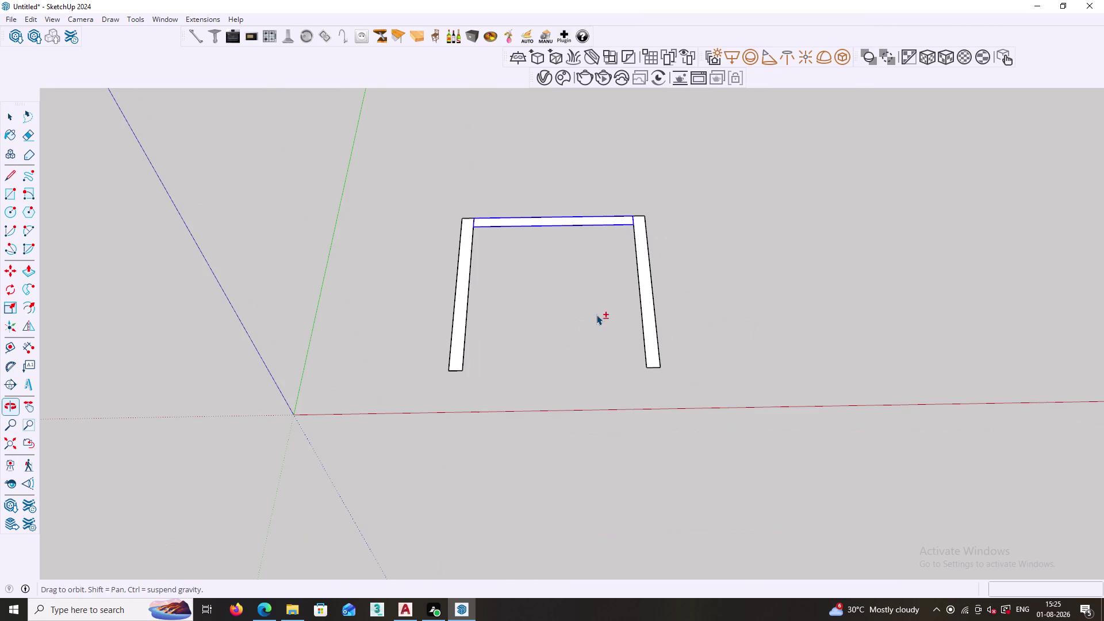
scroll(up, 3)
key(p)
scroll(up, 3)
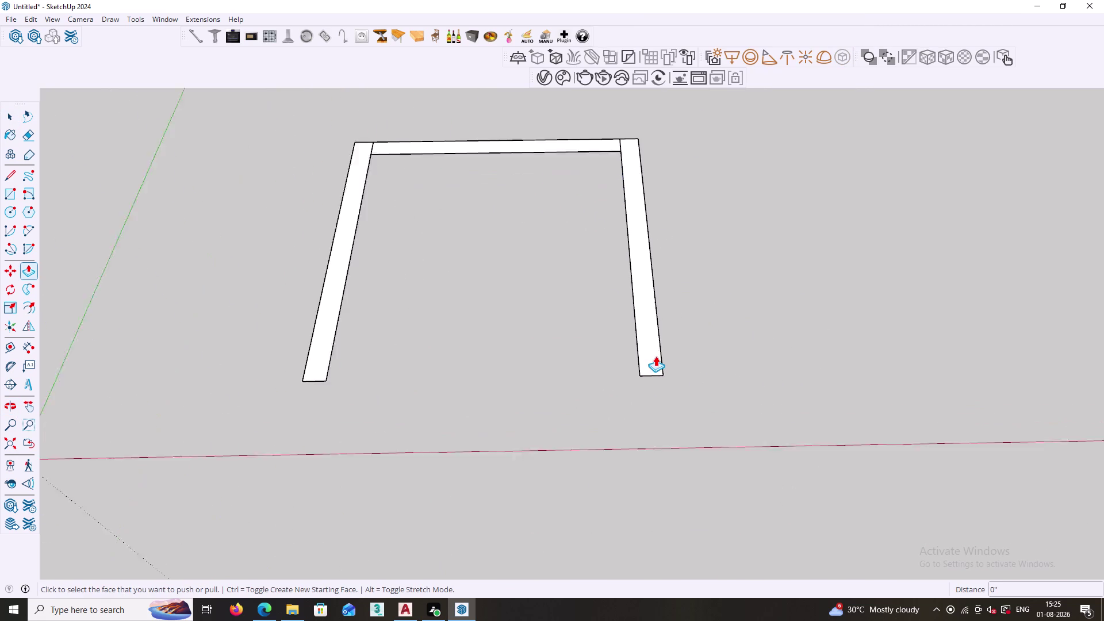
scroll(up, 3)
middle_drag(538, 410, 596, 318)
middle_drag(517, 349, 623, 443)
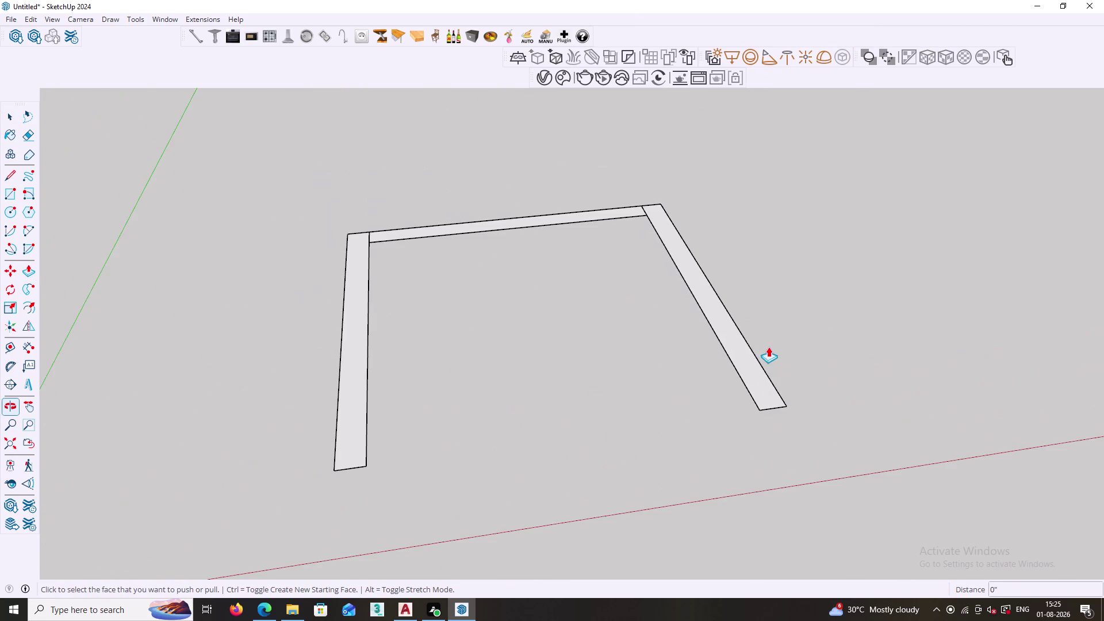
key(space)
Inside the right strip group, push its face up 10' into a wall.
double_click(751, 359)
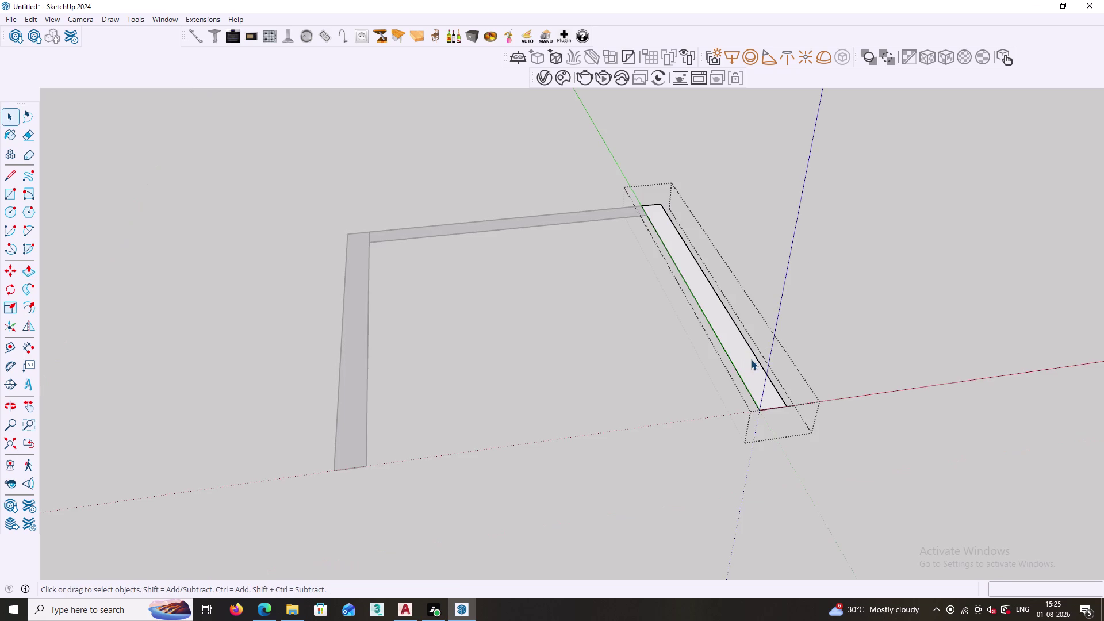
key(p)
drag(754, 375, 758, 362)
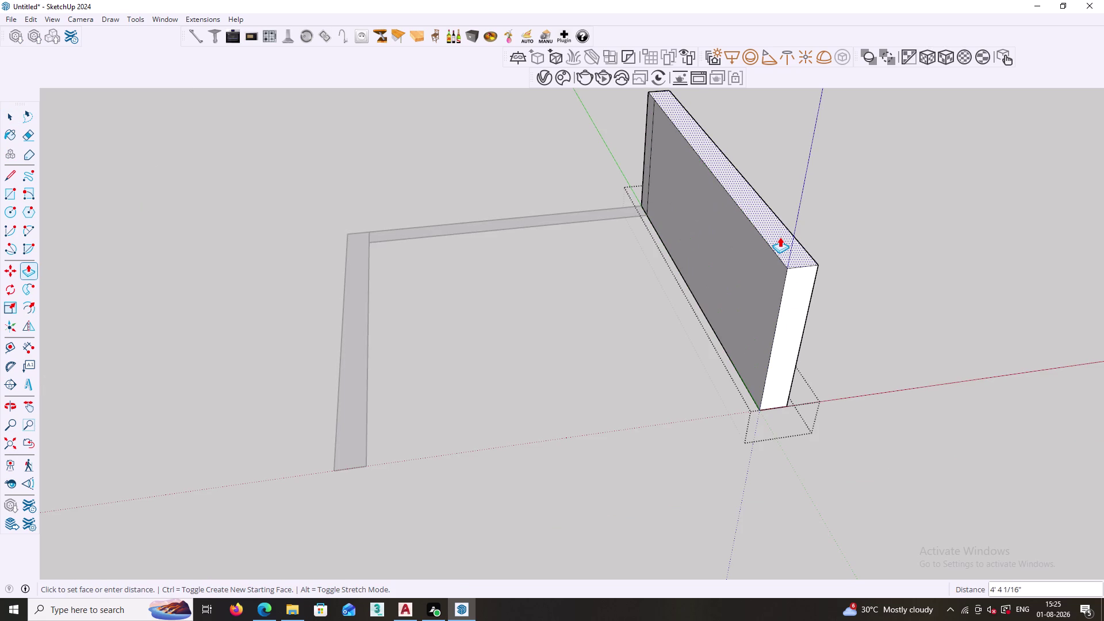
text(10)
key(apostrophe)
key(Return)
key(space)
Delete the wall's left vertical edge and close the wall group.
scroll(down, 3)
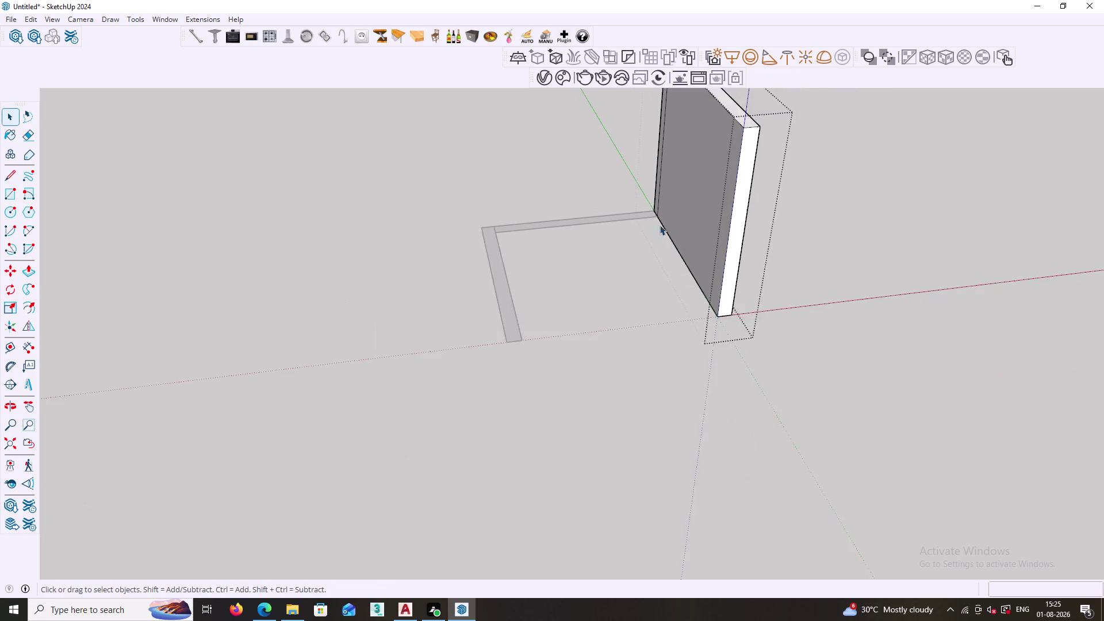
scroll(down, 3)
middle_drag(632, 234, 818, 159)
scroll(up, 3)
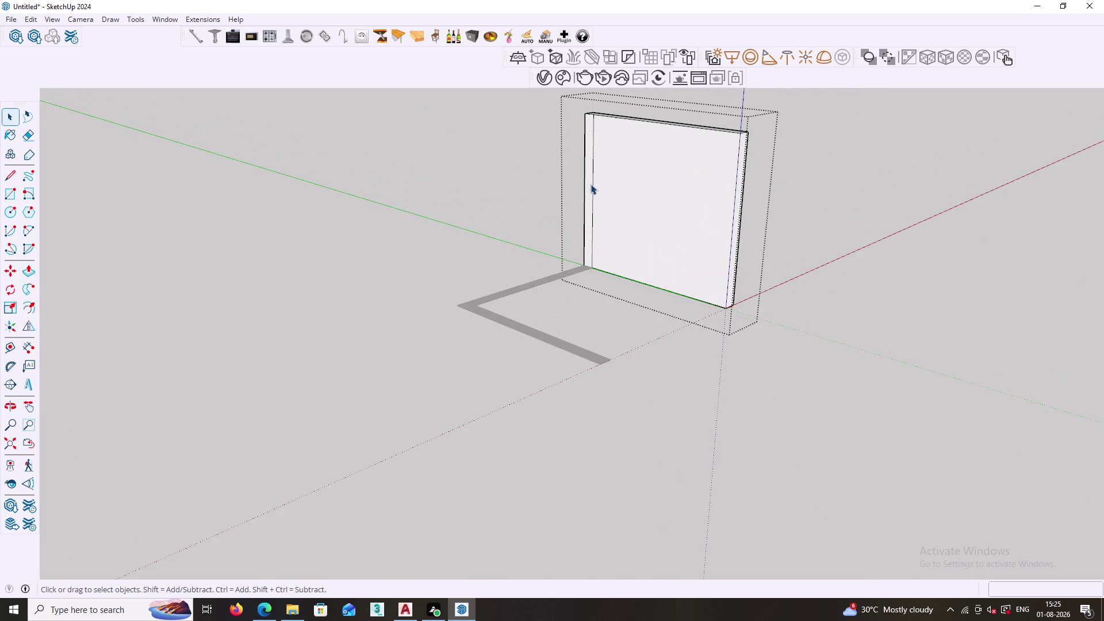
click(593, 186)
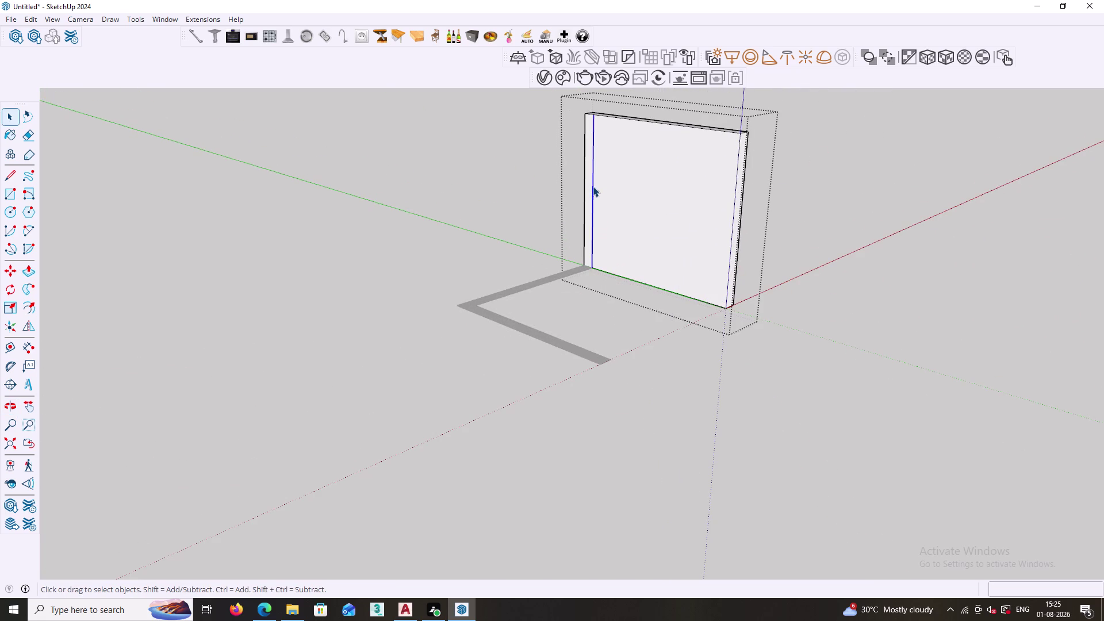
key(Delete)
scroll(down, 3)
middle_drag(689, 215, 212, 308)
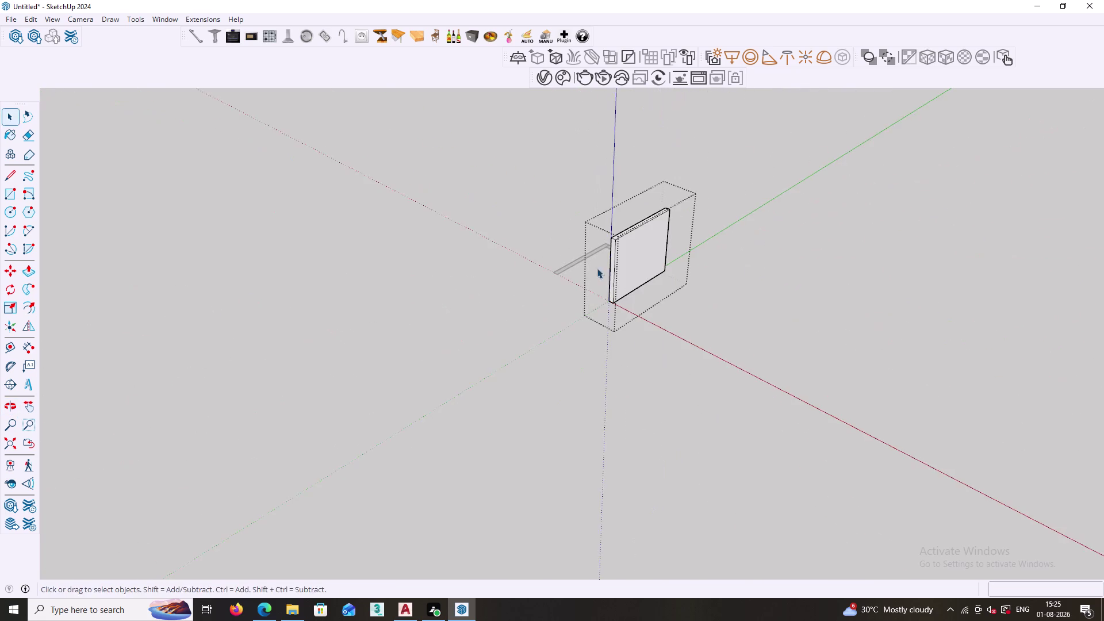
middle_drag(736, 266, 853, 255)
middle_drag(468, 304, 669, 309)
click(638, 346)
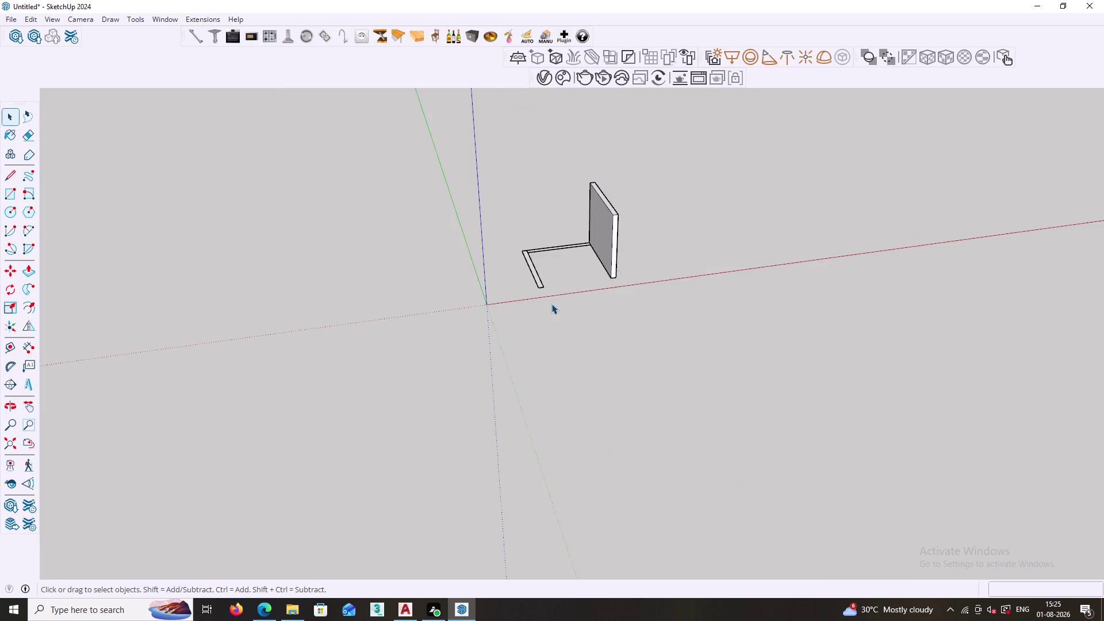
Inside the left strip group, Push/Pull its face with a 2' distance.
scroll(up, 3)
double_click(538, 274)
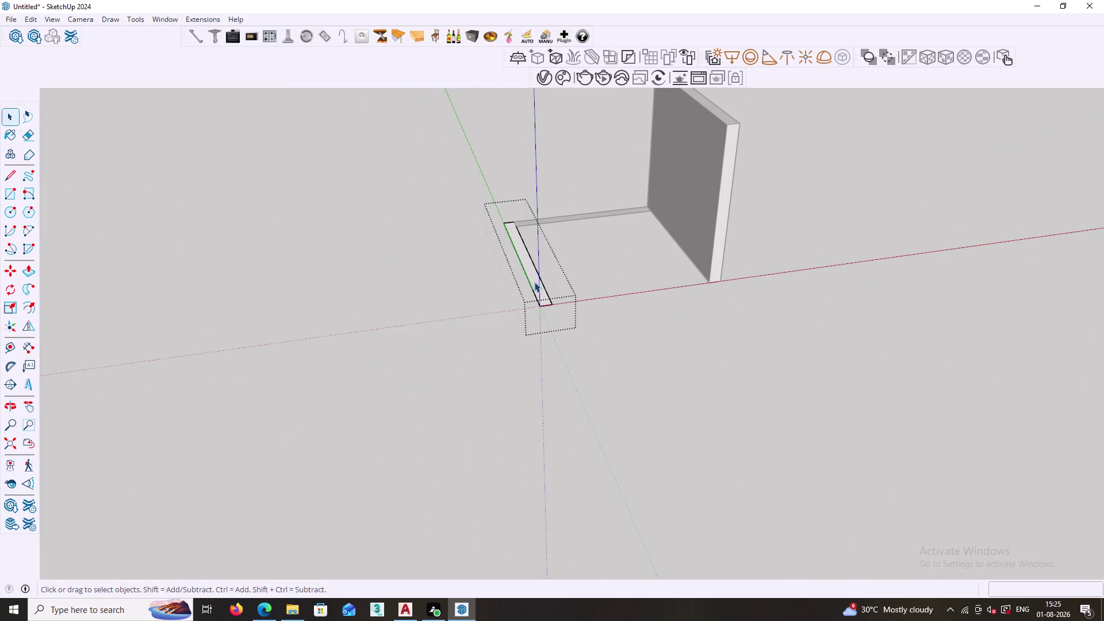
key(p)
scroll(up, 3)
click(543, 294)
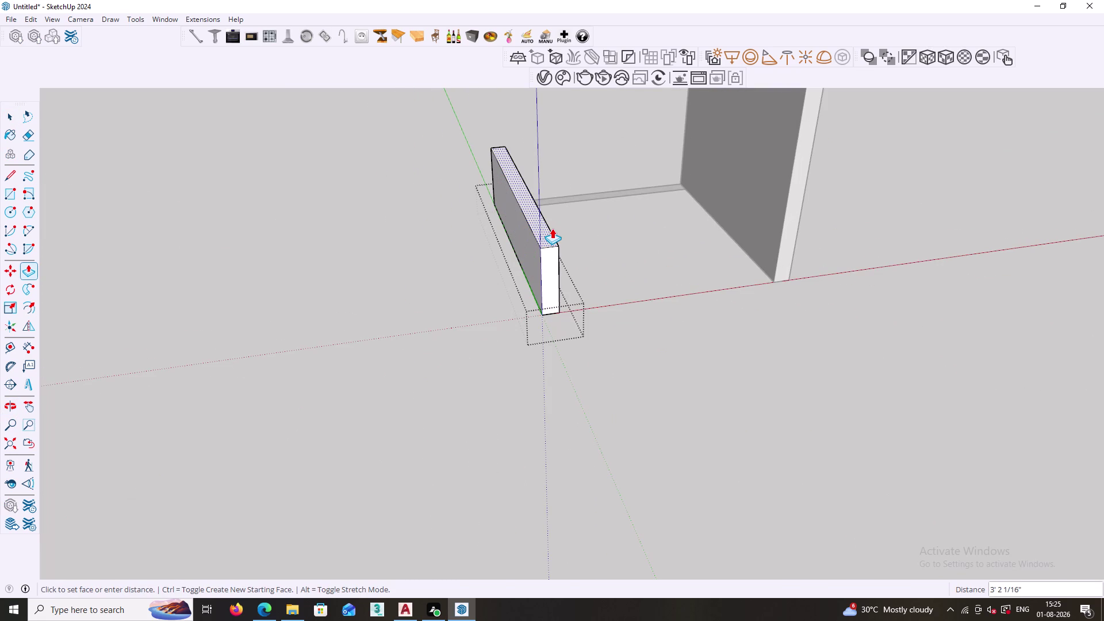
text(2')
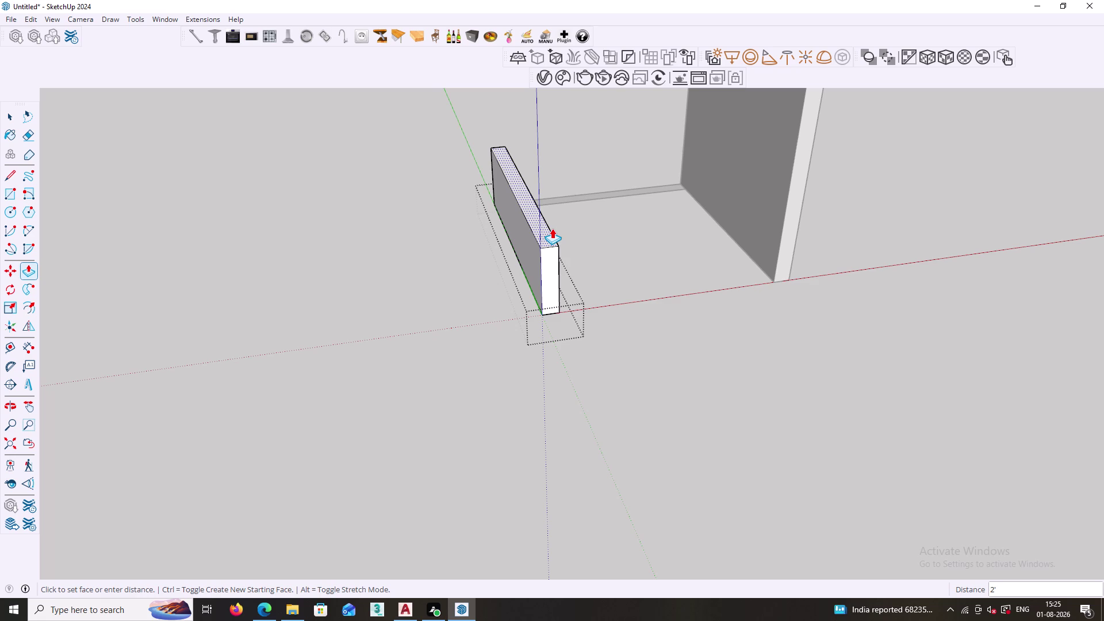
Repeat the extrusion to pull the panel to full depth, then view both panels.
double_click(552, 229)
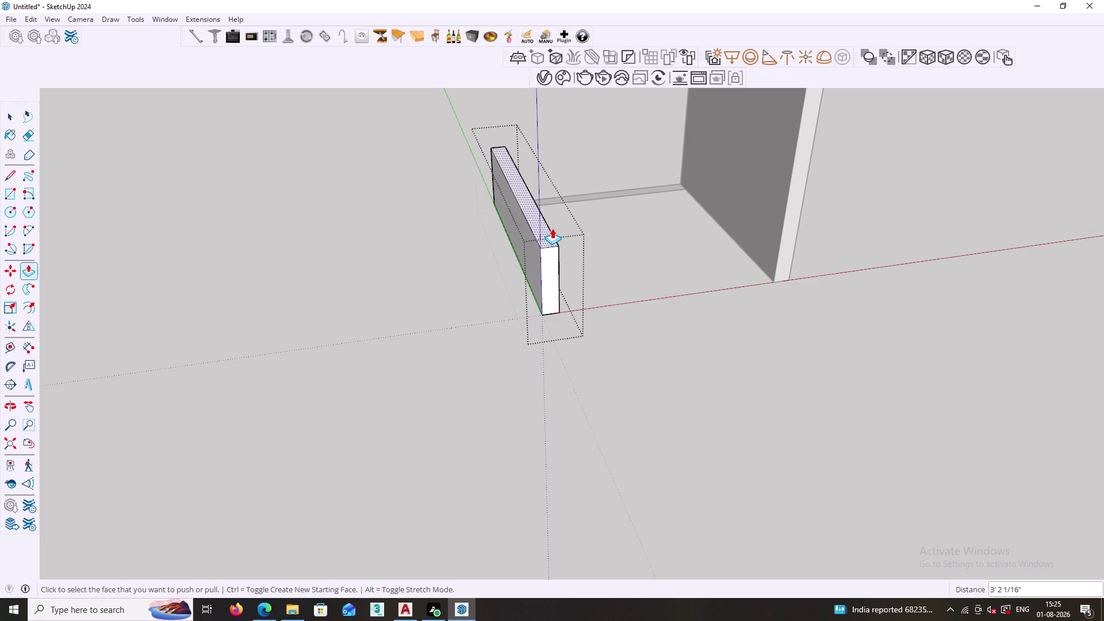
click(549, 235)
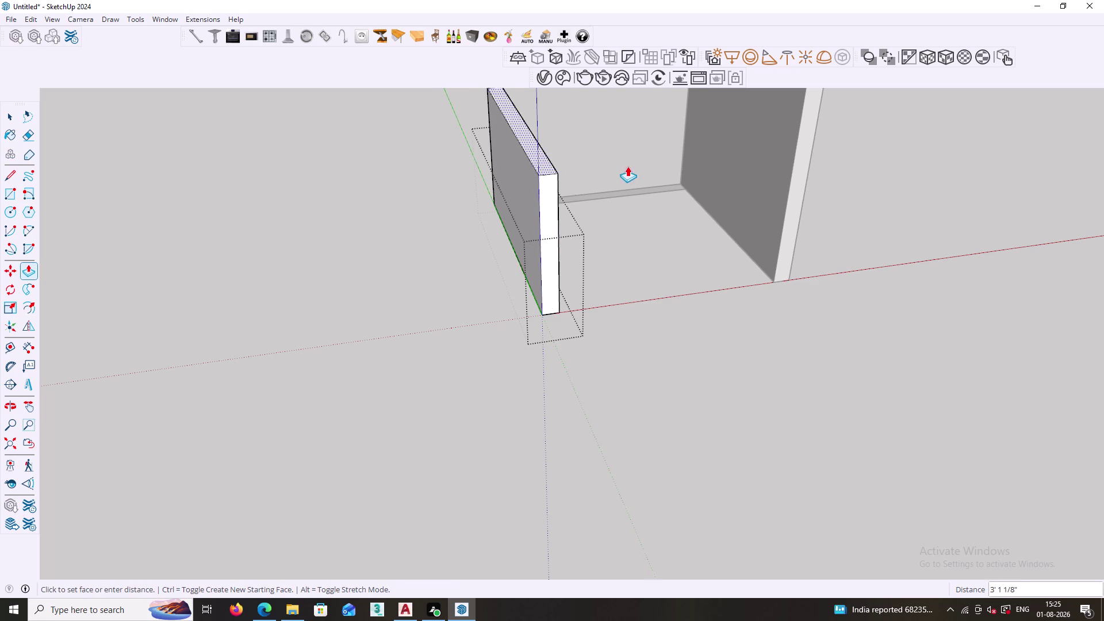
scroll(down, 3)
click(730, 105)
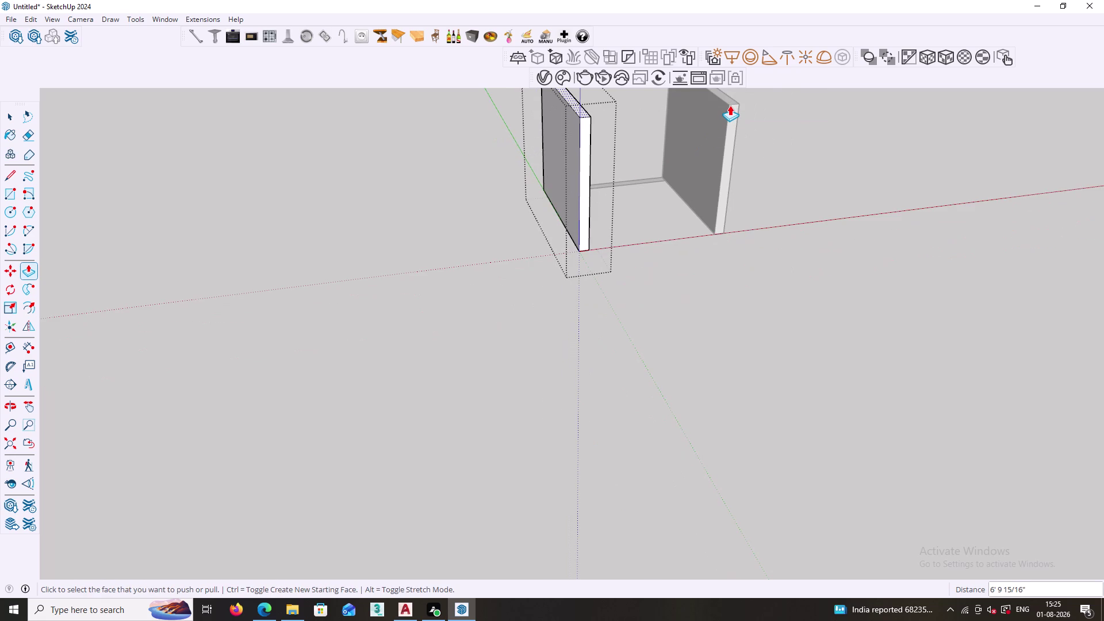
key(space)
scroll(down, 3)
click(650, 287)
scroll(down, 3)
middle_drag(549, 284, 863, 318)
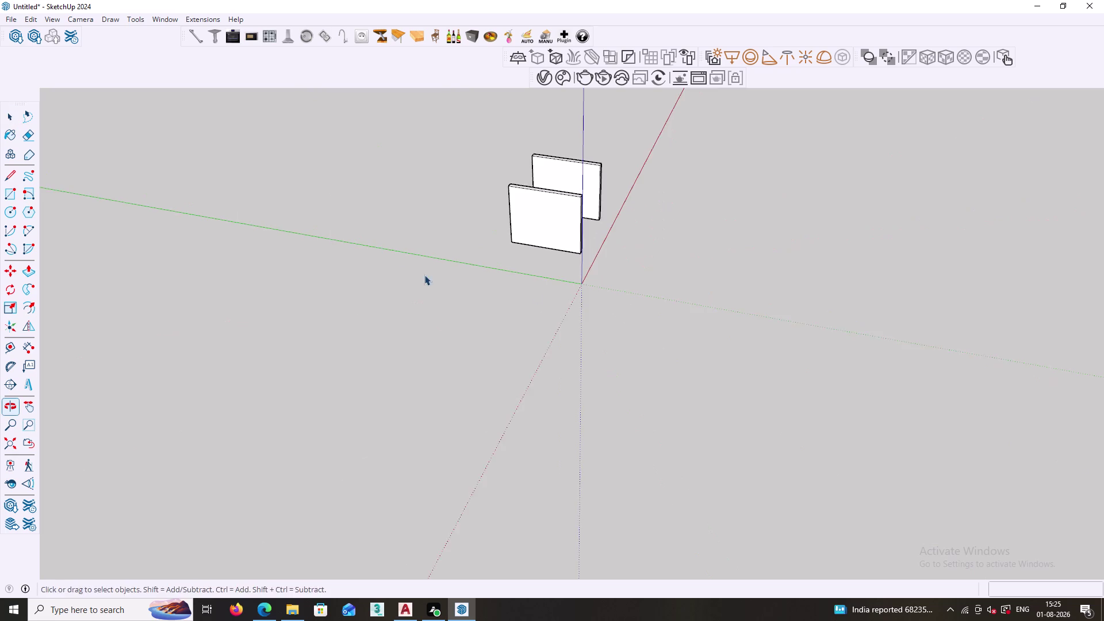
Orbit to see between the side panels and select the bottom strip with its edges.
middle_drag(400, 271, 752, 259)
middle_drag(456, 262, 582, 254)
scroll(up, 3)
middle_drag(499, 303, 442, 329)
scroll(up, 3)
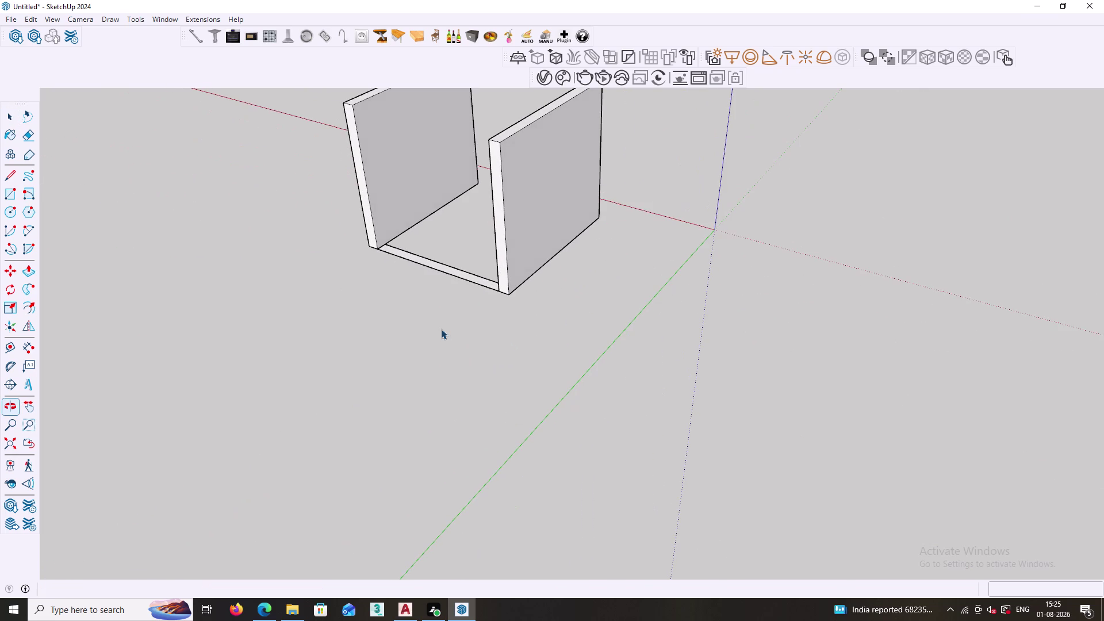
key(p)
scroll(up, 3)
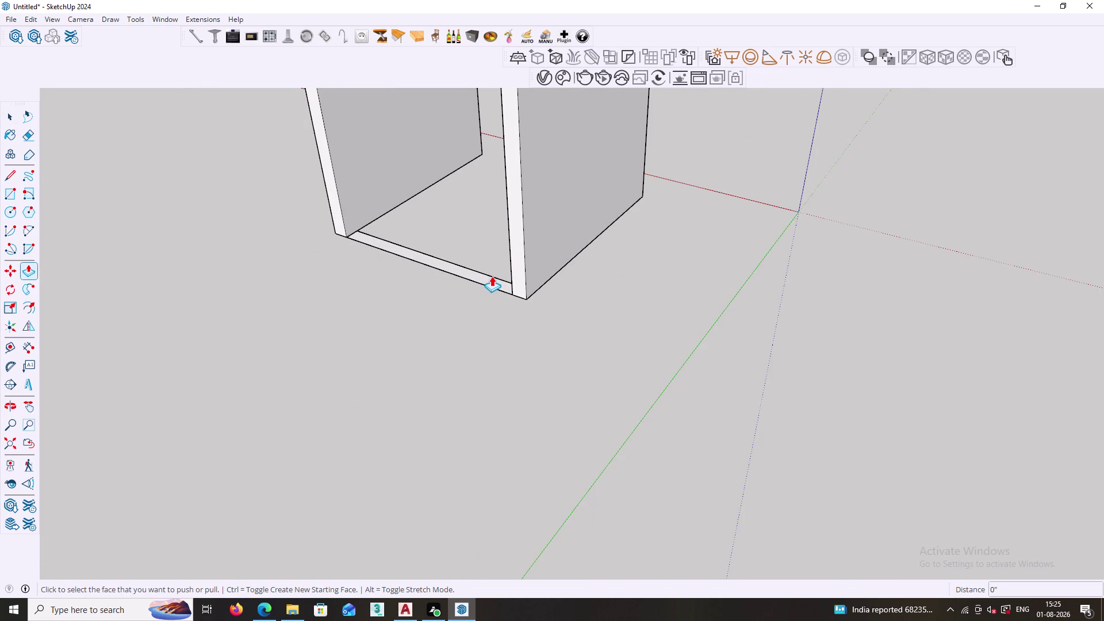
key(space)
double_click(492, 276)
double_click(489, 280)
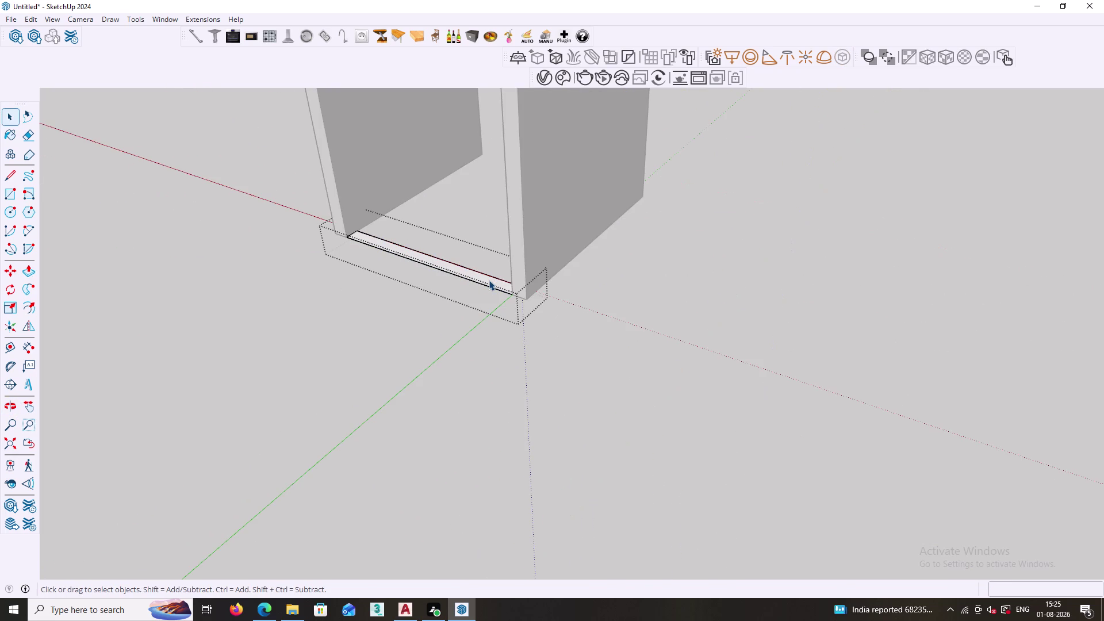
Push/Pull the bottom strip upward into a back panel joining both sides.
key(p)
click(483, 280)
scroll(down, 3)
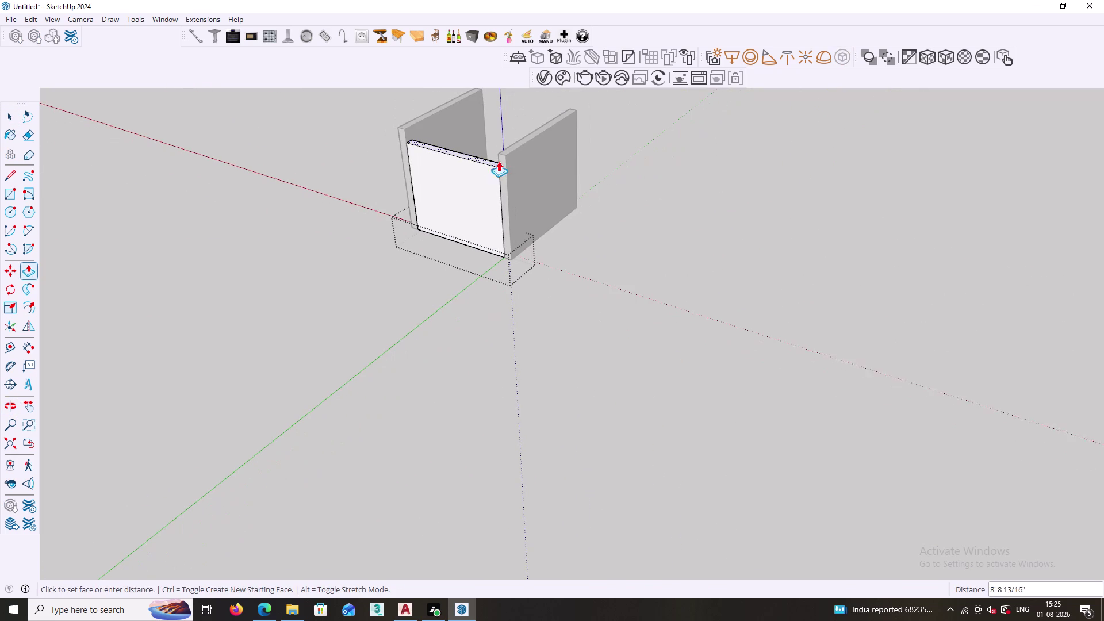
click(508, 152)
key(space)
click(668, 194)
Orbit around the U-shaped carcass to face the back panel.
scroll(down, 3)
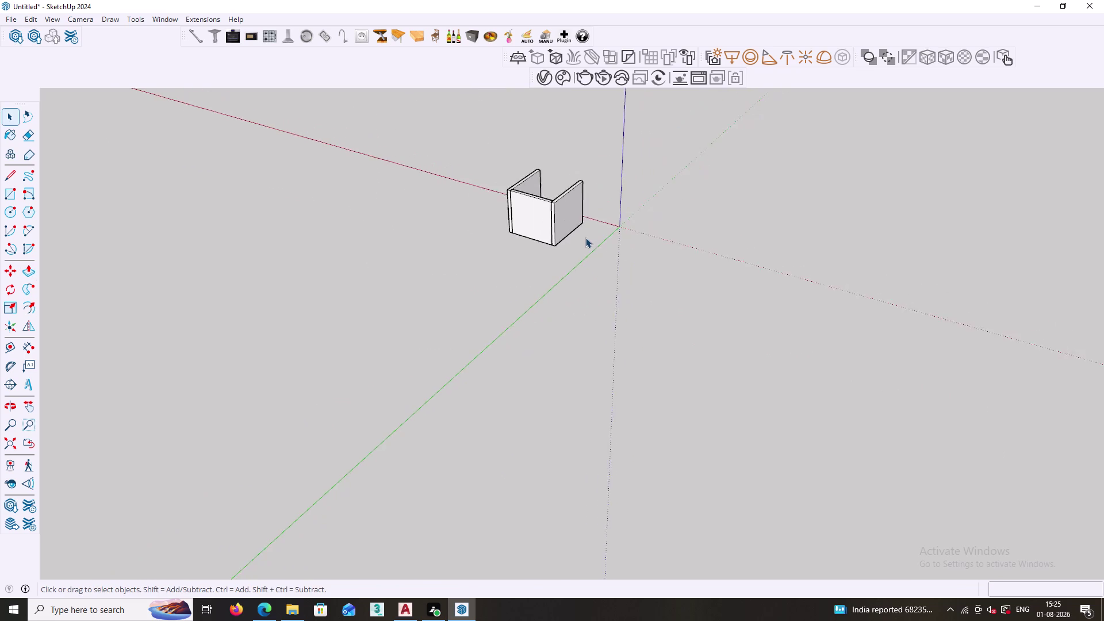
scroll(down, 3)
middle_drag(616, 233, 273, 306)
middle_drag(683, 286, 339, 329)
middle_drag(665, 320, 549, 320)
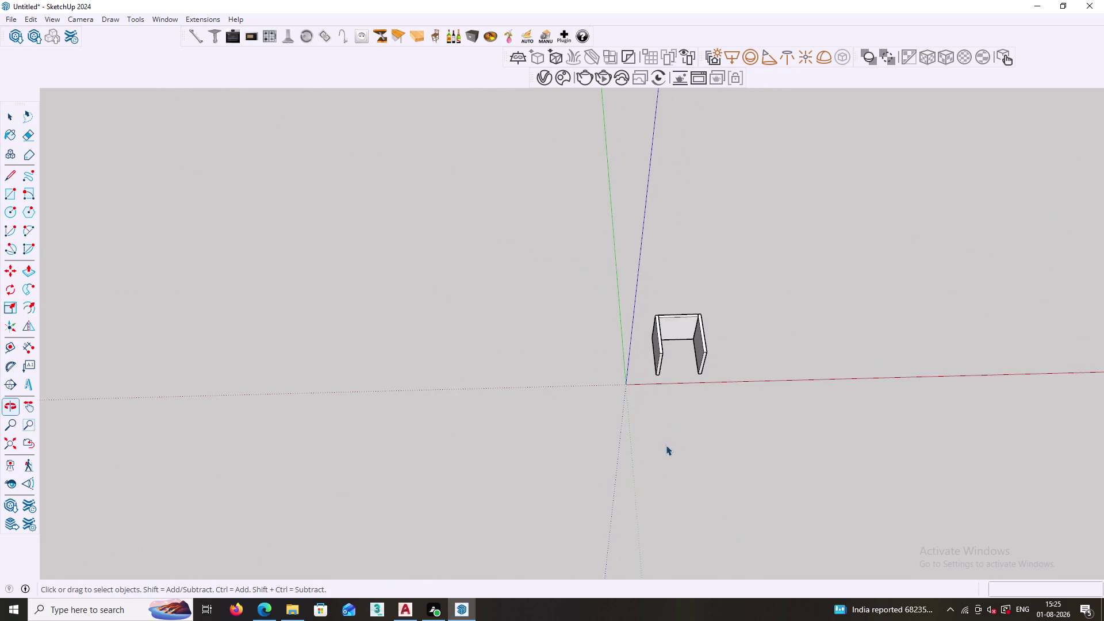
scroll(up, 3)
middle_drag(664, 448, 664, 172)
middle_drag(675, 413, 631, 336)
middle_drag(639, 335, 612, 418)
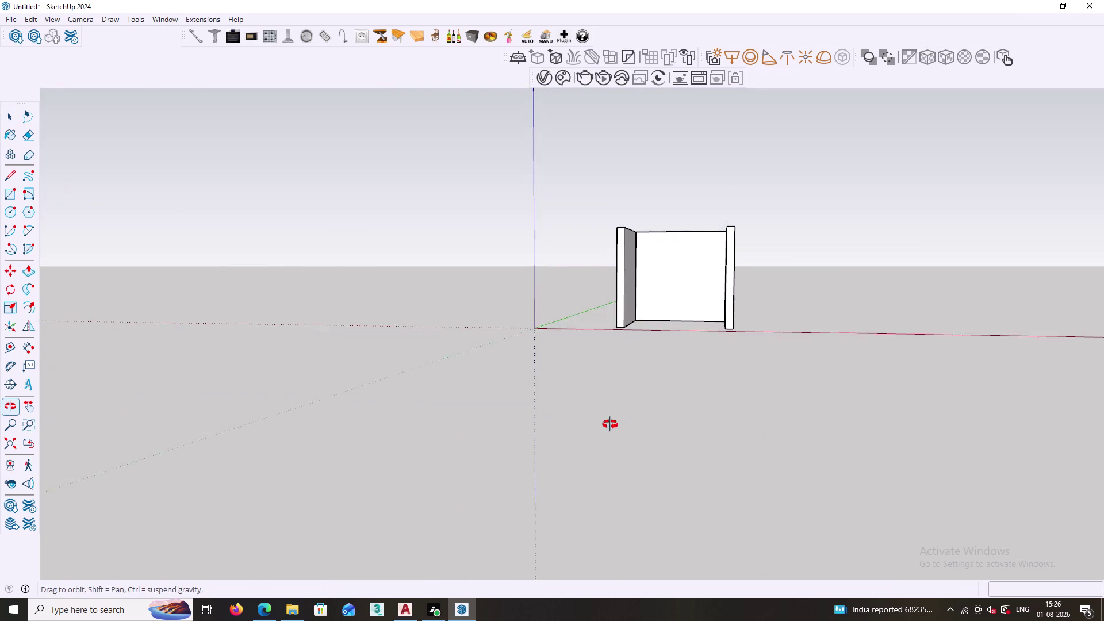
middle_drag(611, 418, 610, 432)
Pick a context-menu option, then orbit to look down on the carcass top.
right_click(885, 264)
click(902, 304)
scroll(down, 3)
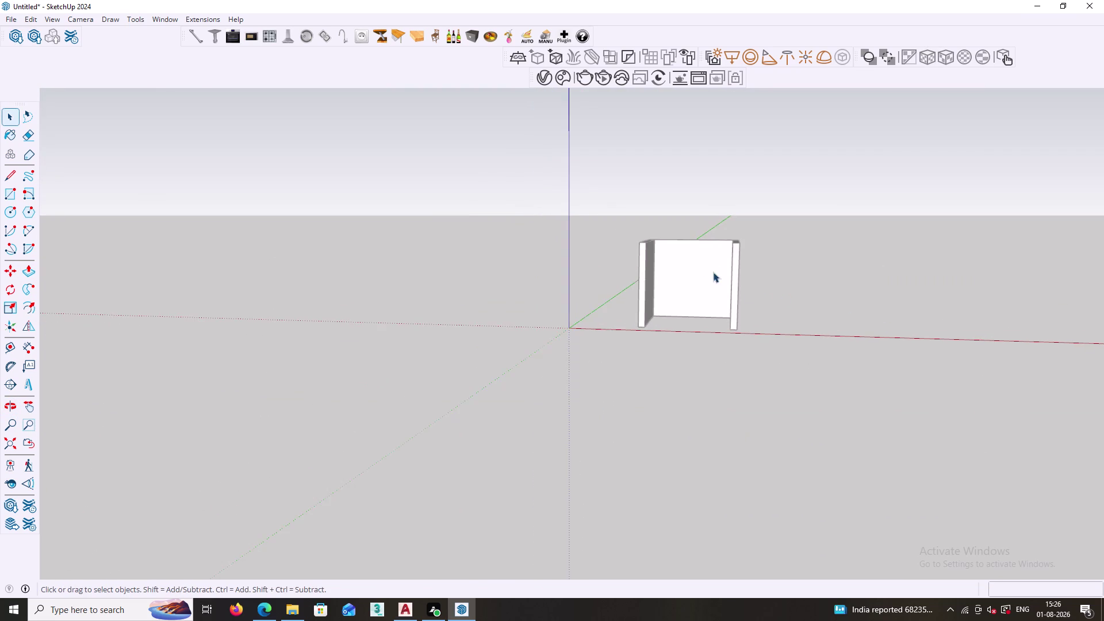
middle_drag(713, 272, 728, 422)
middle_drag(692, 330, 708, 375)
Draw a rectangle across the top of the carcass.
key(r)
scroll(up, 3)
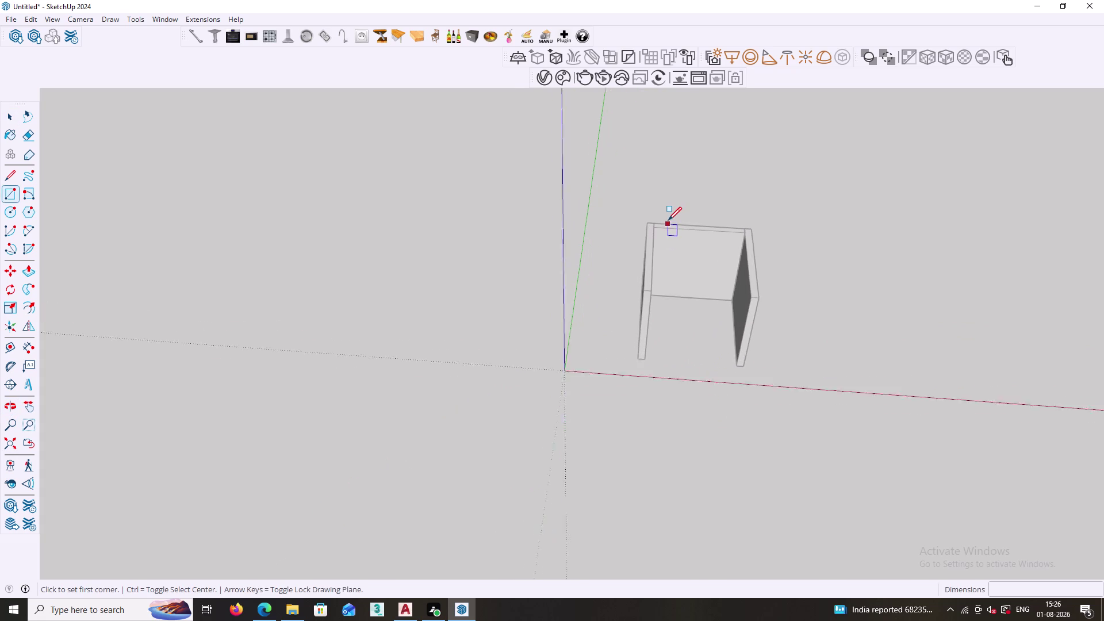
scroll(up, 3)
scroll(up, 3)
click(632, 227)
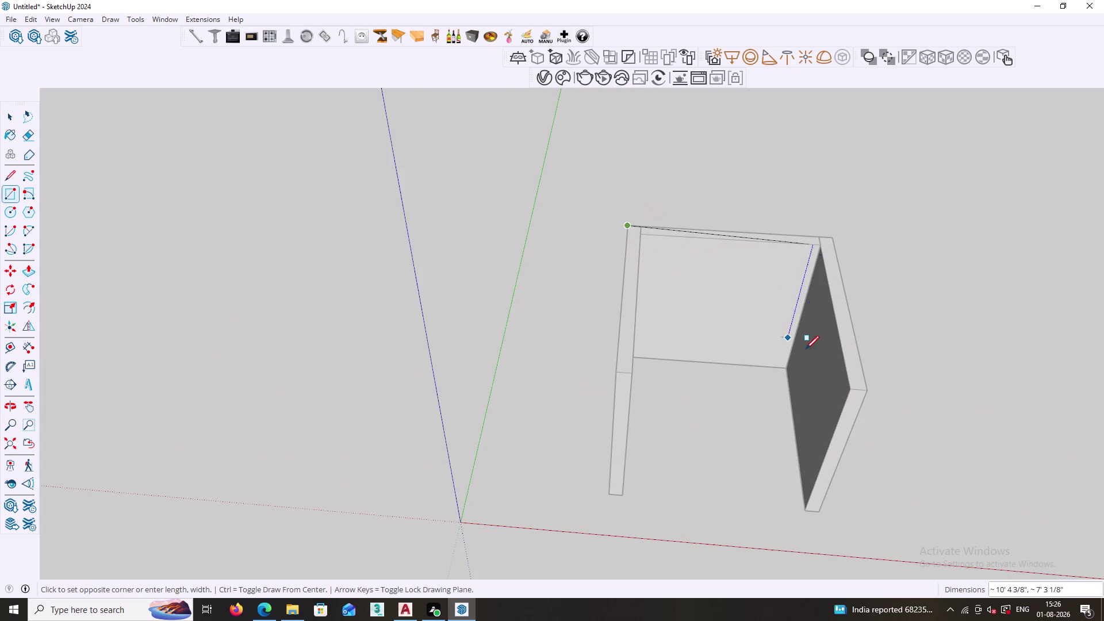
key(Up)
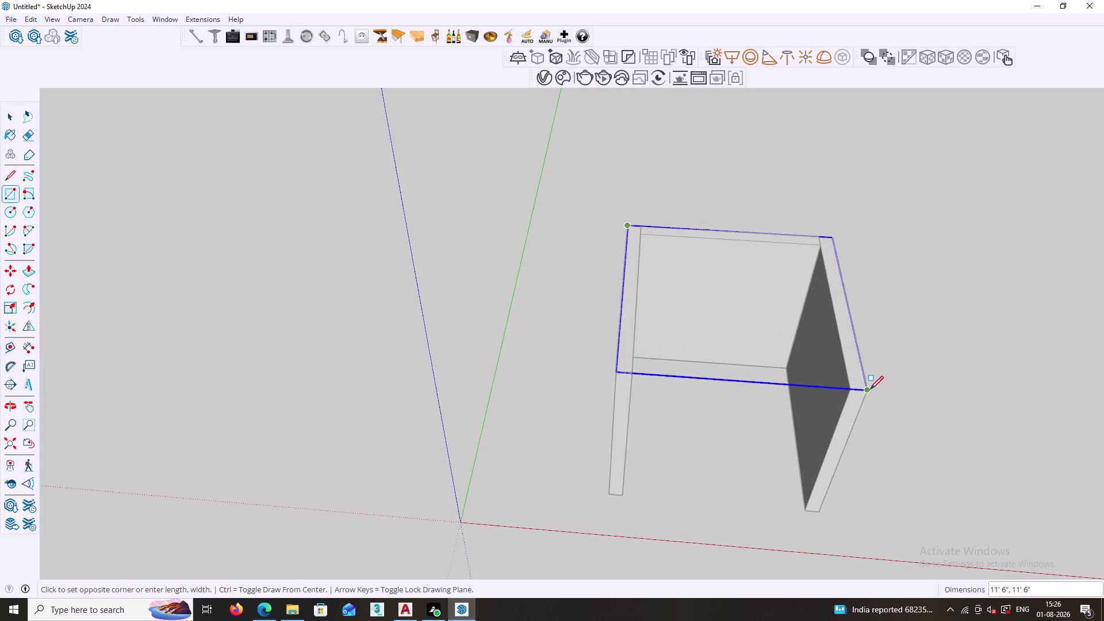
click(870, 389)
Push/Pull the rectangle up 6" into a solid top panel, then select it.
key(p)
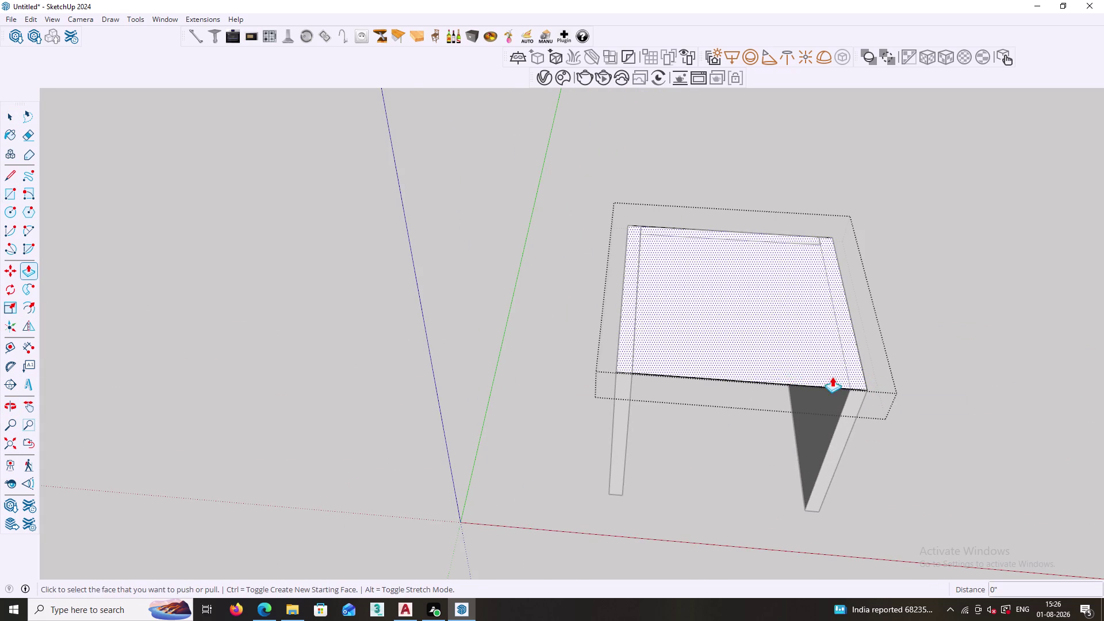
click(784, 370)
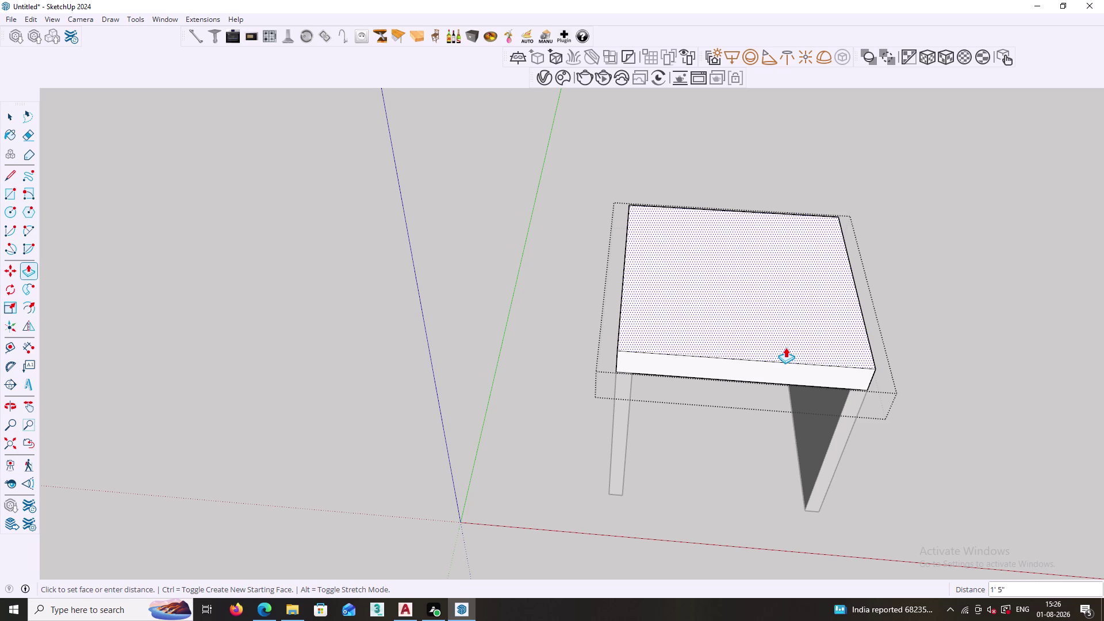
key(6)
key(shift+quotedbl)
key(Return)
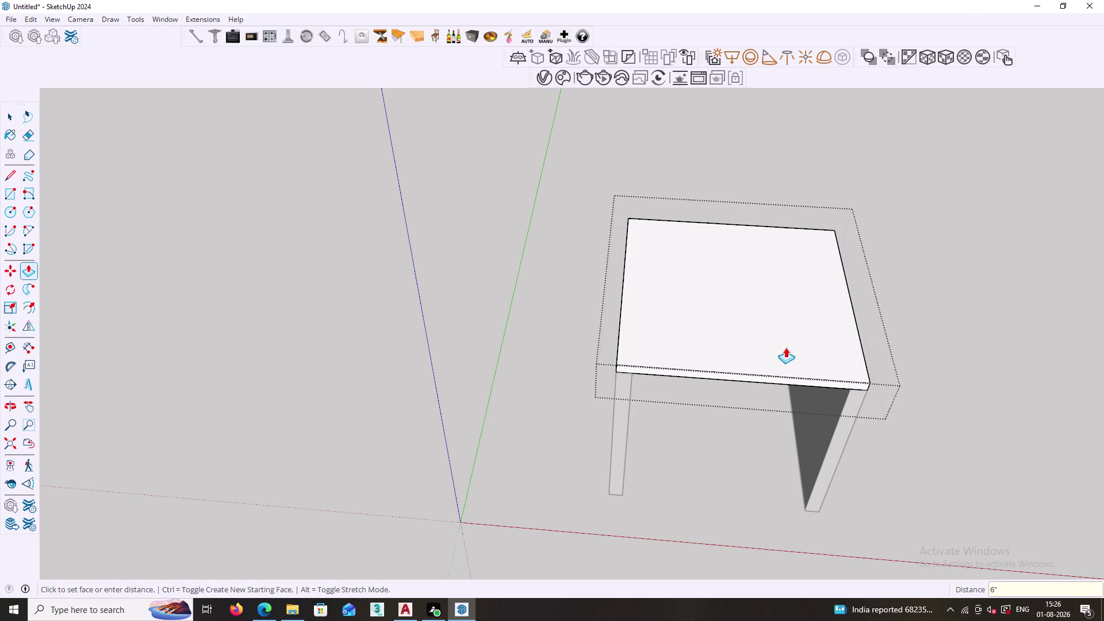
key(space)
click(578, 360)
scroll(down, 3)
middle_drag(738, 451, 731, 410)
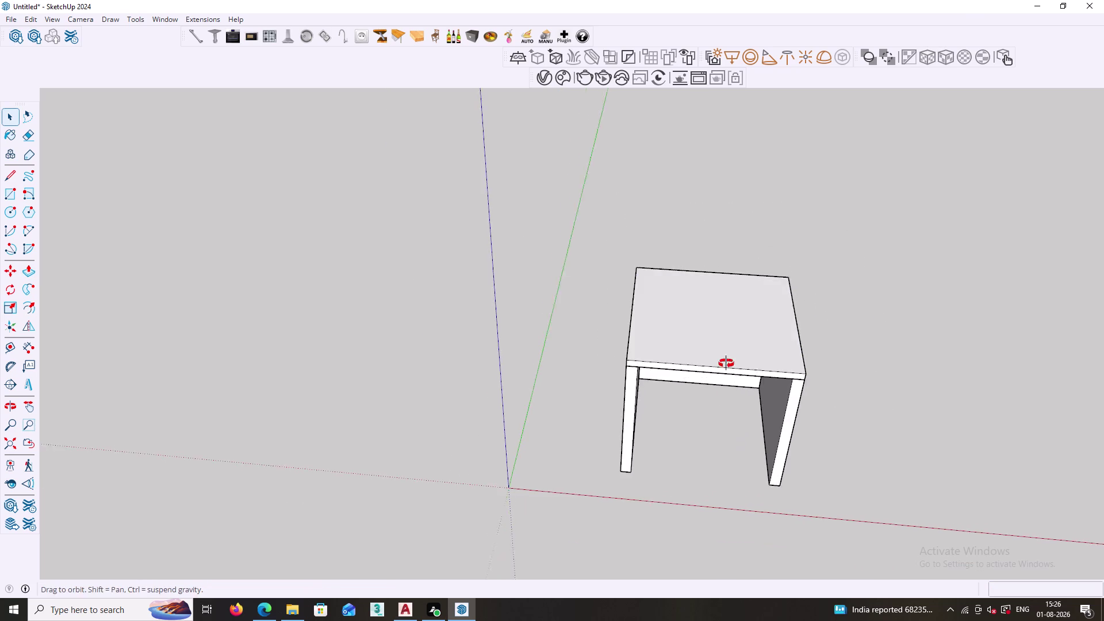
middle_drag(730, 410, 726, 345)
click(753, 337)
Copy the top panel straight down to the carcass base as a bottom panel.
key(m)
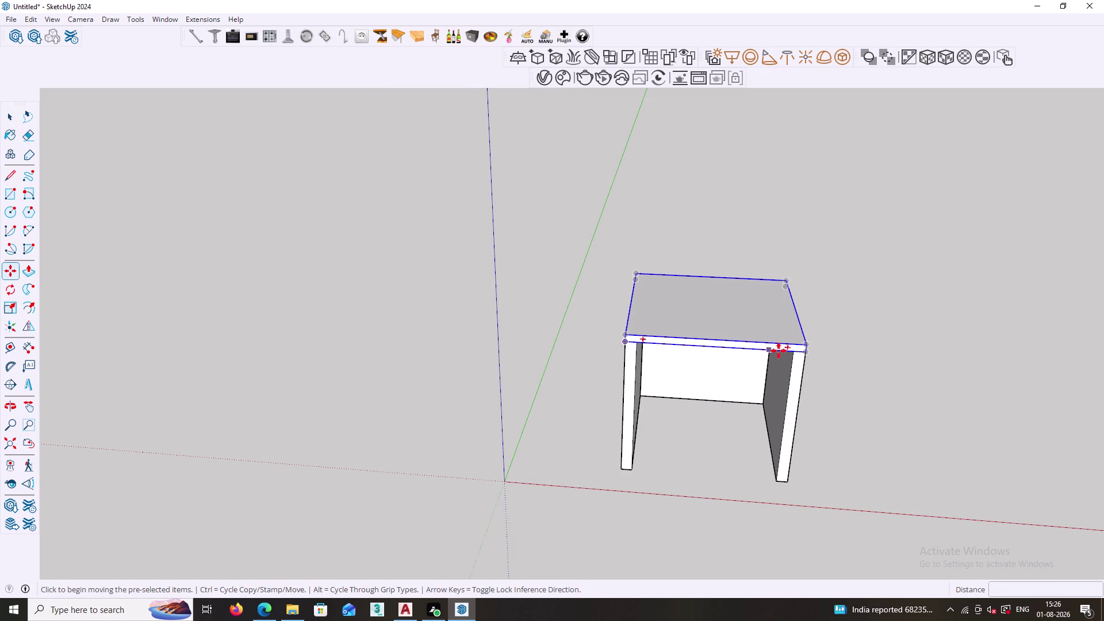
click(809, 344)
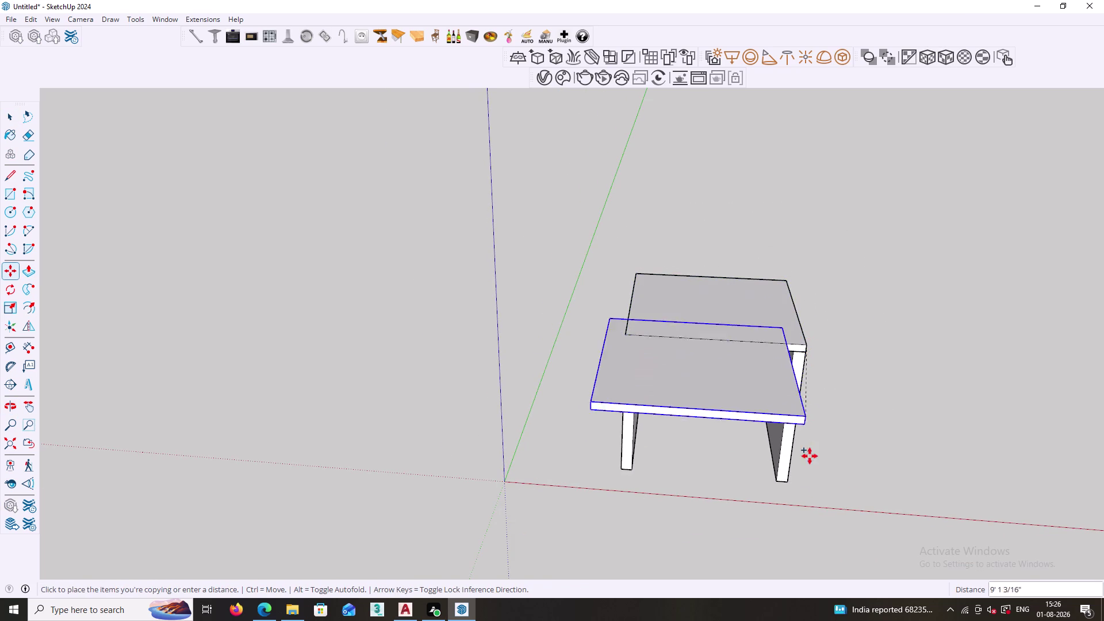
scroll(up, 3)
key(Up)
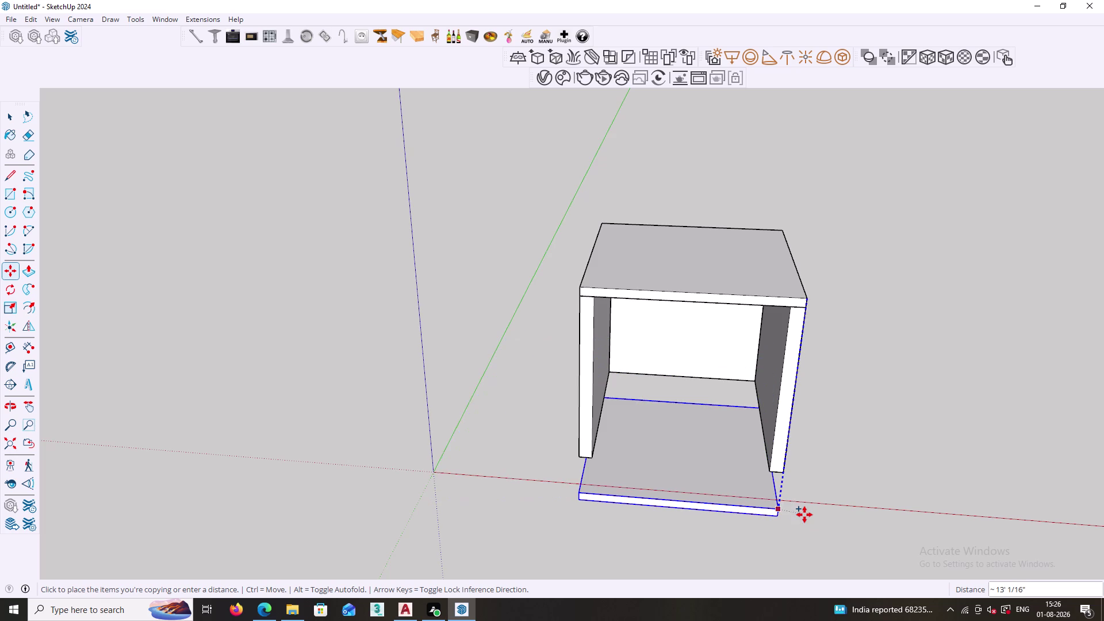
scroll(down, 3)
middle_drag(804, 515, 752, 421)
scroll(up, 3)
scroll(up, 3)
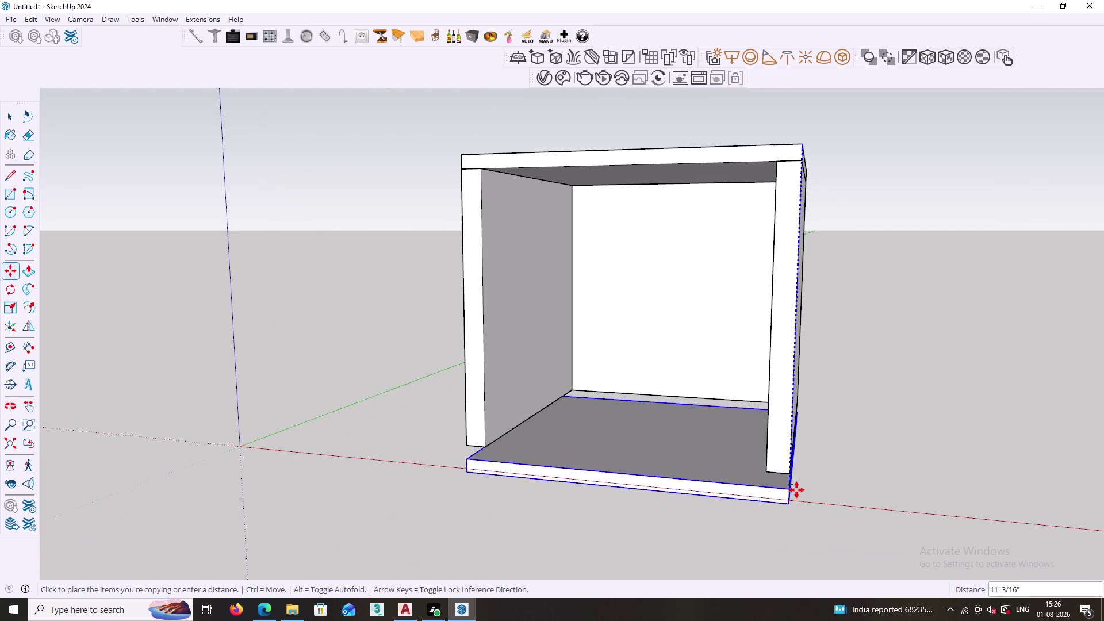
click(792, 471)
Deselect, orbit around the closed box and select the top panel again.
key(space)
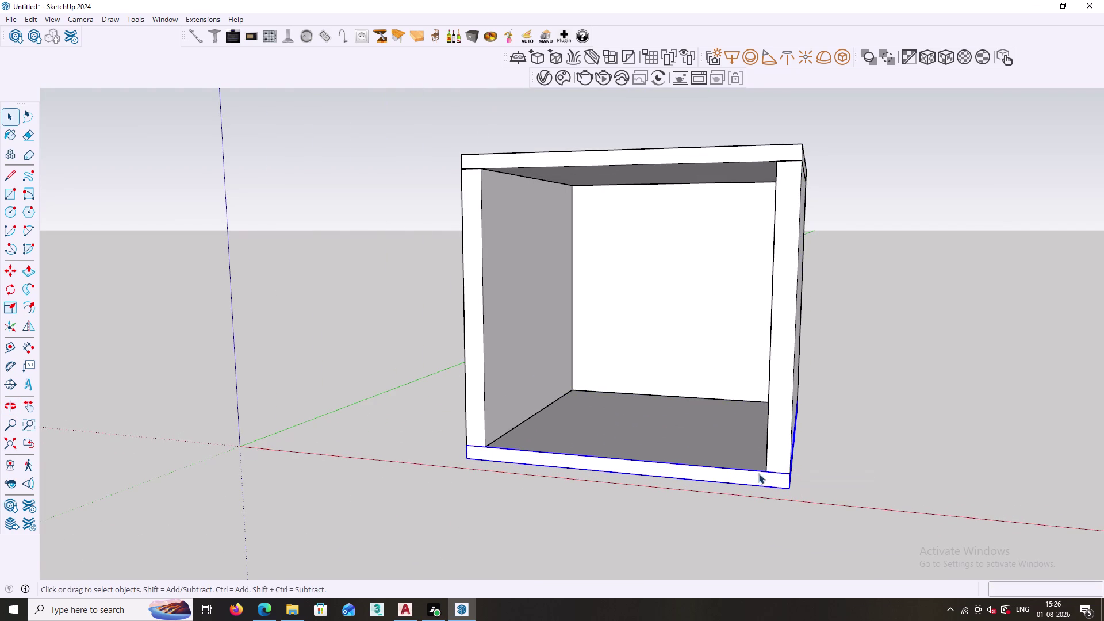
scroll(down, 3)
click(806, 457)
scroll(down, 3)
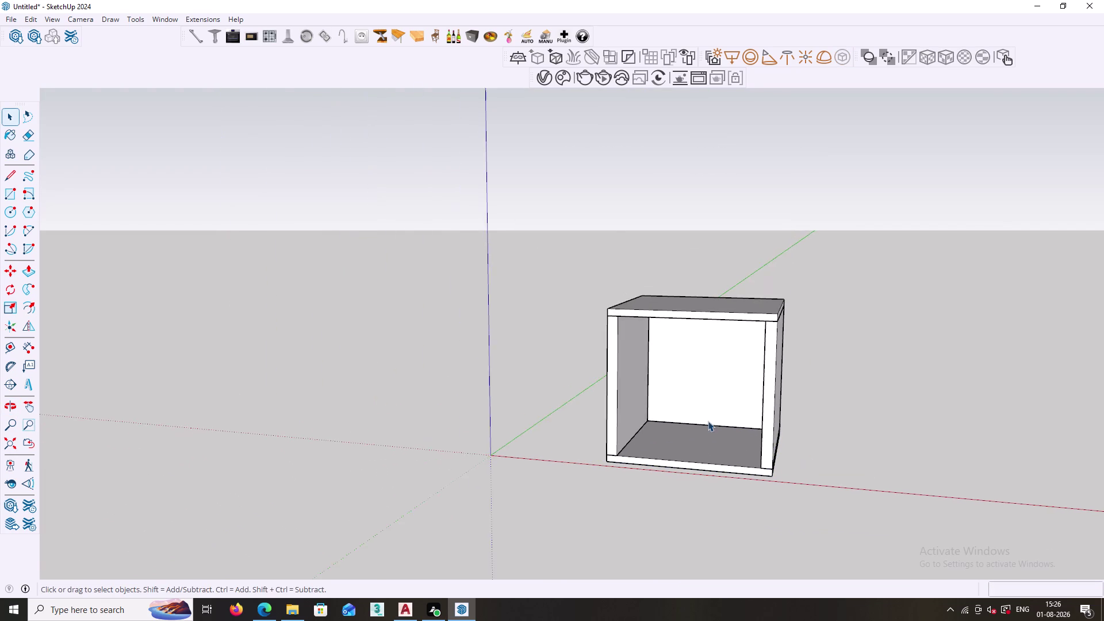
middle_drag(695, 410, 729, 484)
click(729, 332)
Hide the top panel from its context menu to open the box.
right_click(730, 333)
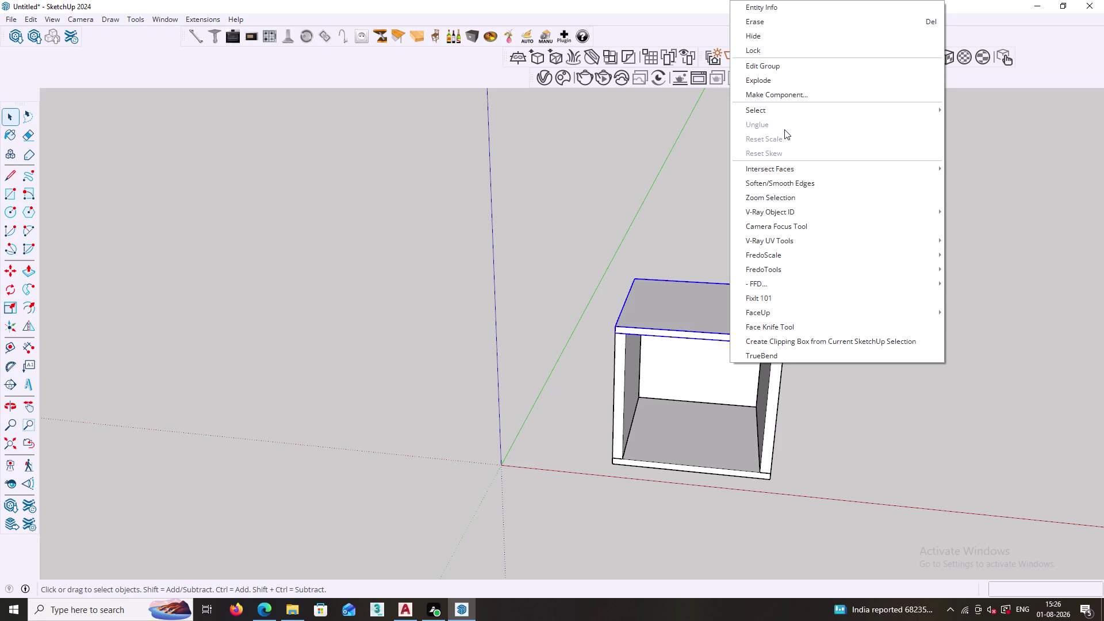
click(765, 40)
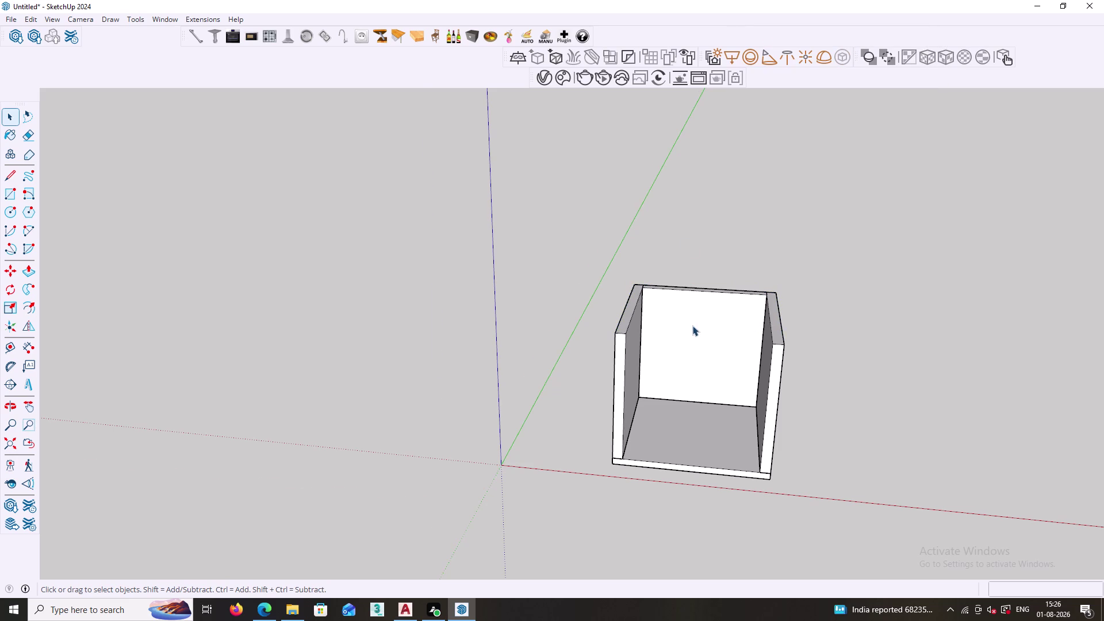
scroll(up, 3)
middle_drag(690, 365, 729, 366)
Group the selected panels together and orbit around the open box.
right_click(930, 304)
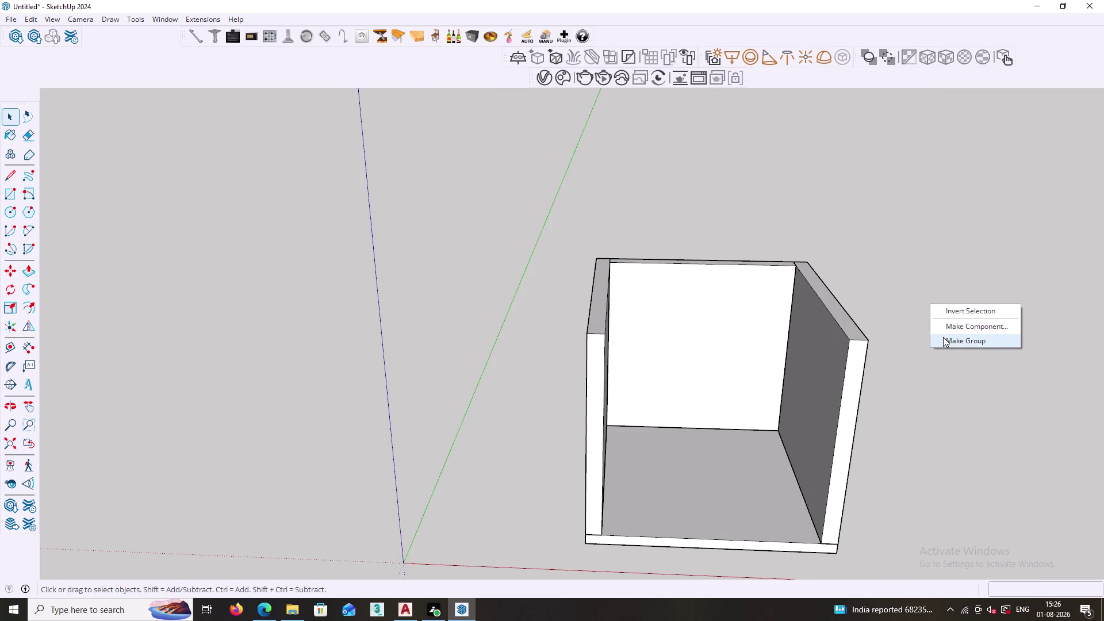
click(943, 338)
scroll(down, 3)
middle_drag(714, 427, 714, 430)
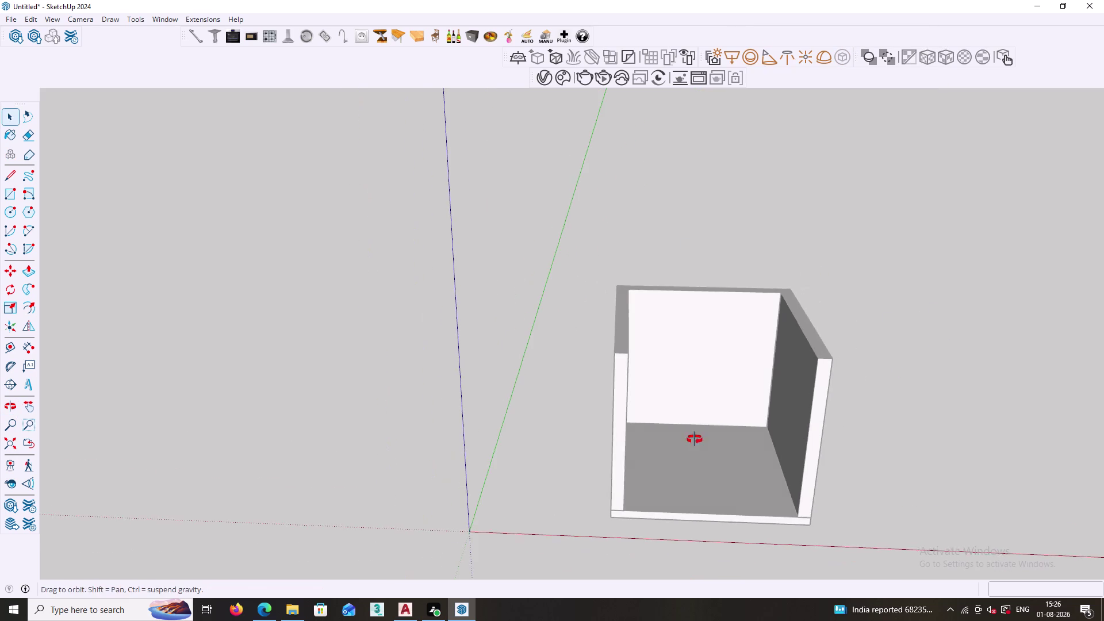
middle_drag(714, 430, 454, 445)
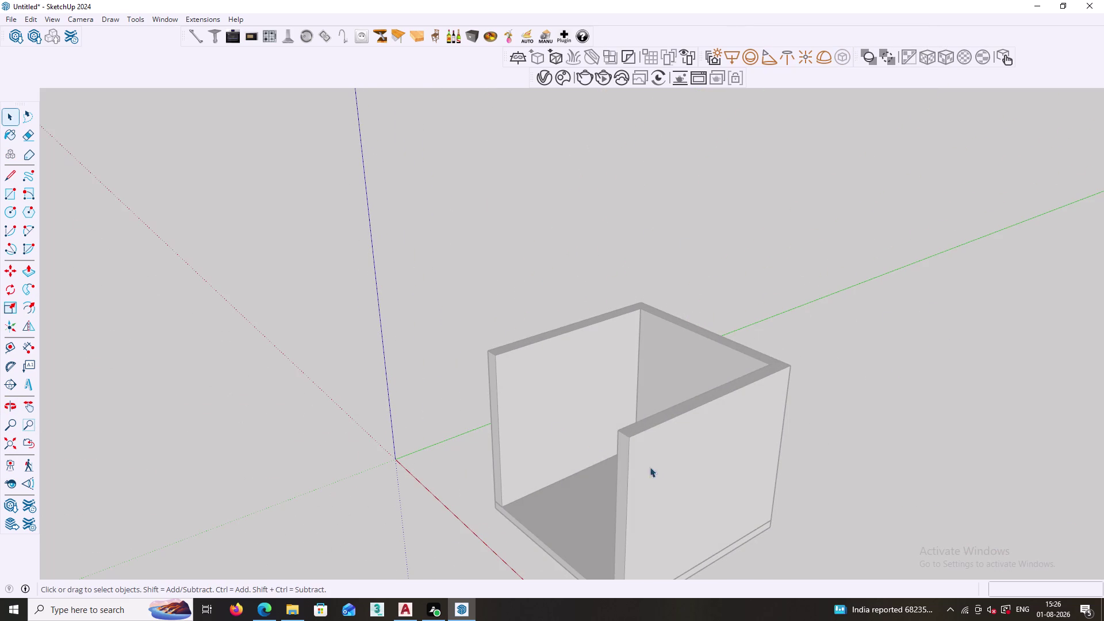
scroll(down, 3)
middle_drag(619, 480, 716, 511)
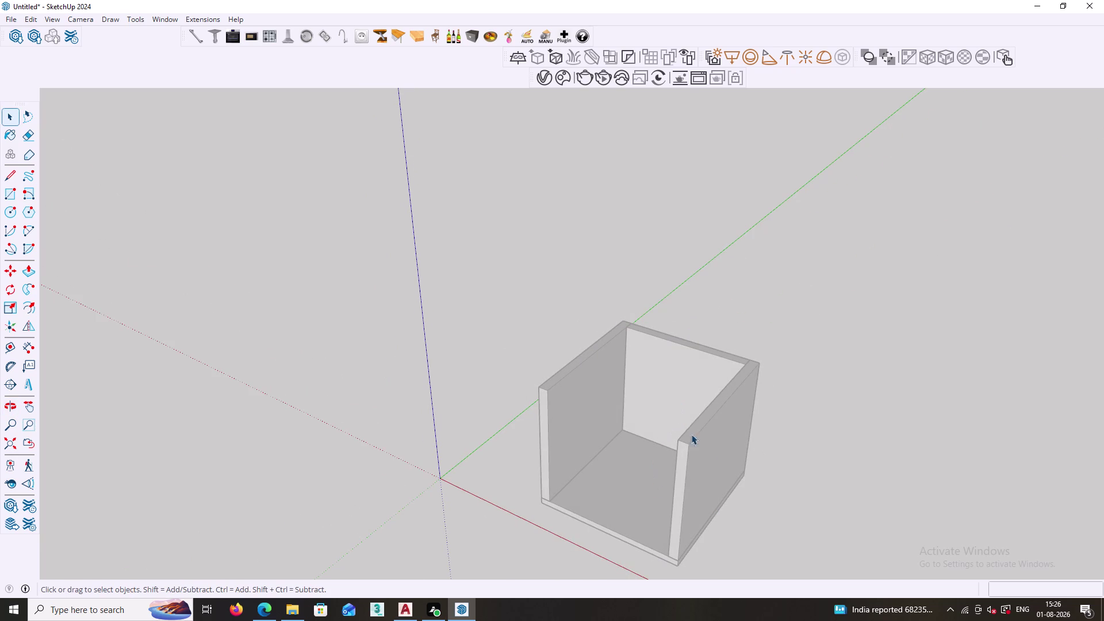
Hide one side panel via its context menu to look inside the box.
click(706, 455)
click(695, 457)
right_click(695, 456)
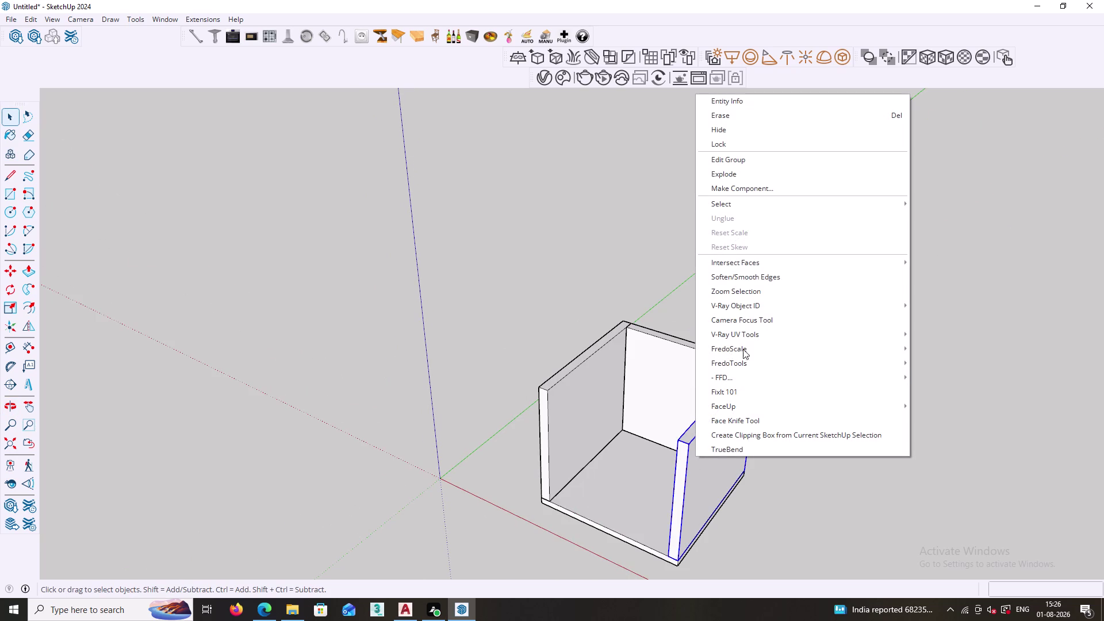
click(736, 132)
scroll(up, 3)
middle_drag(655, 480, 449, 472)
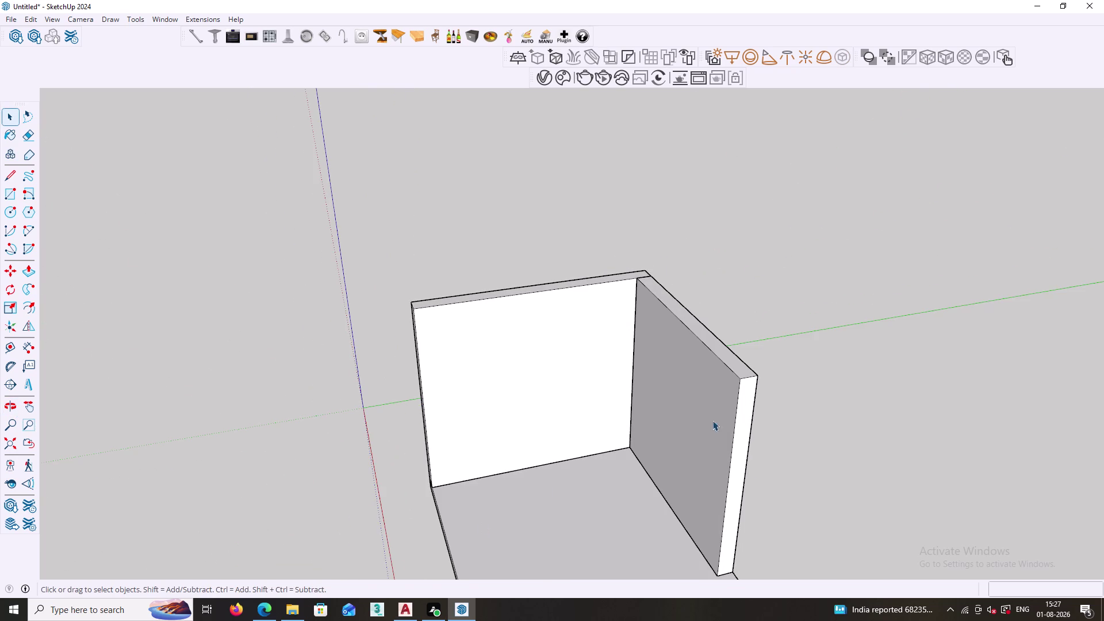
right_click(814, 337)
click(840, 377)
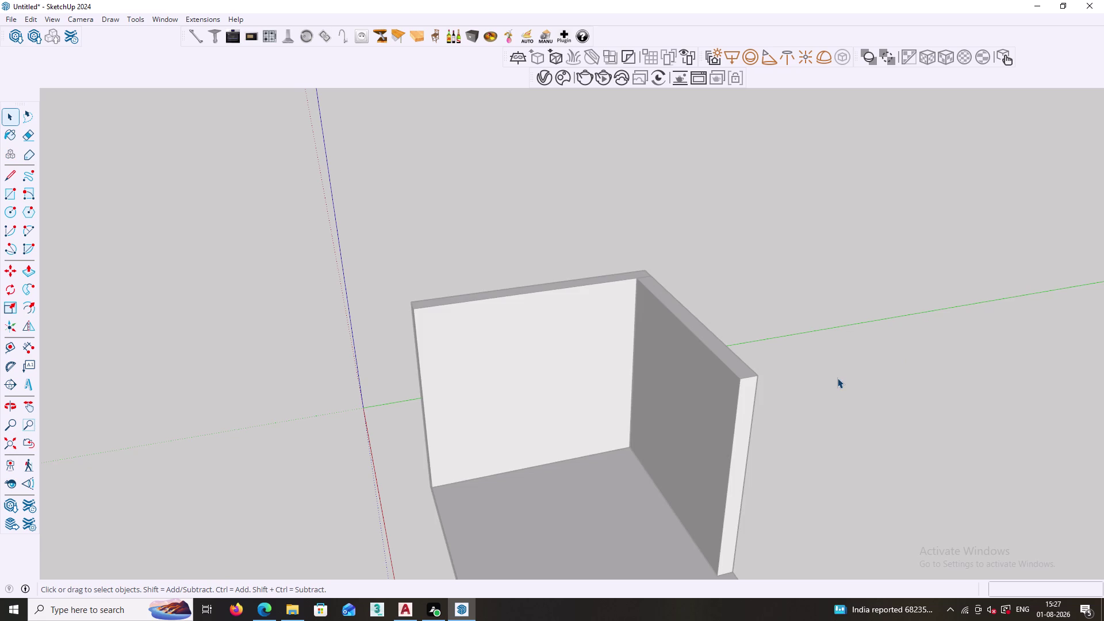
key(r)
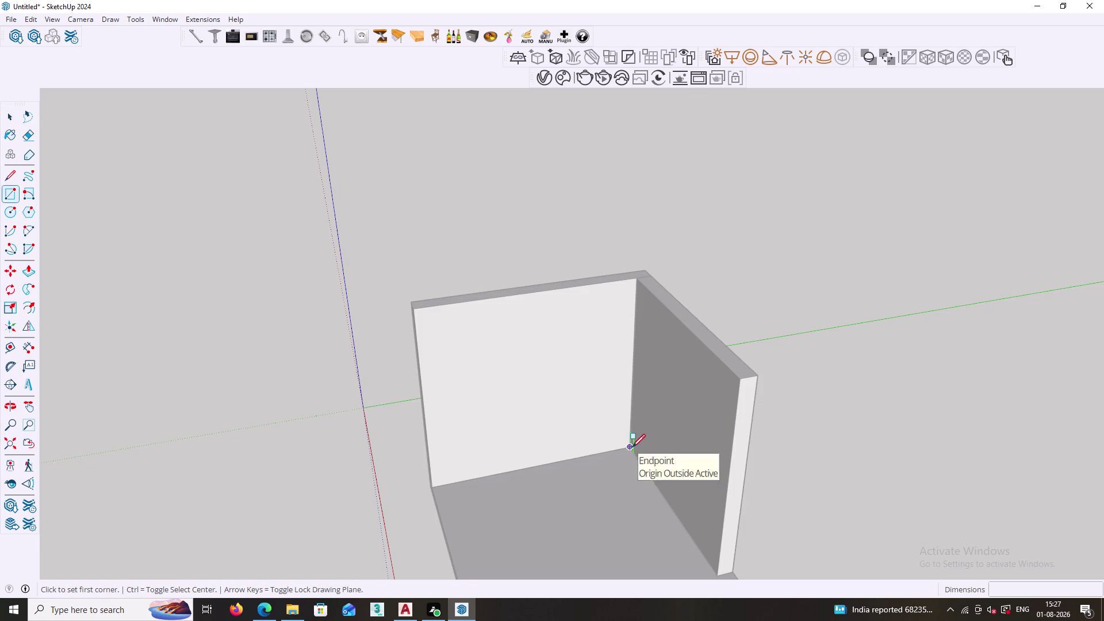
click(632, 448)
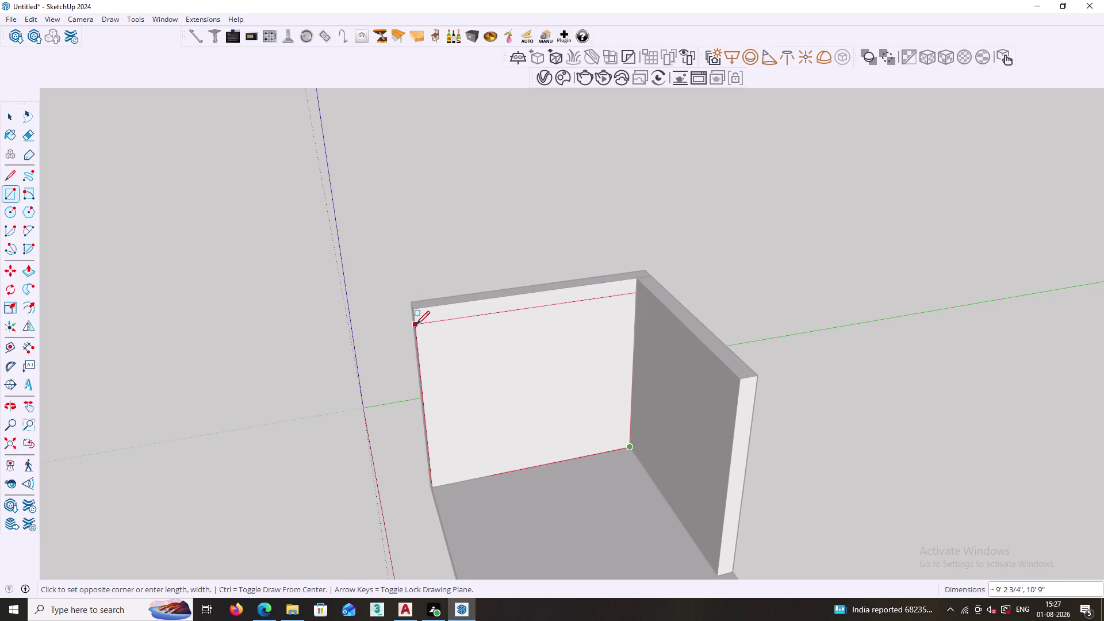
click(417, 325)
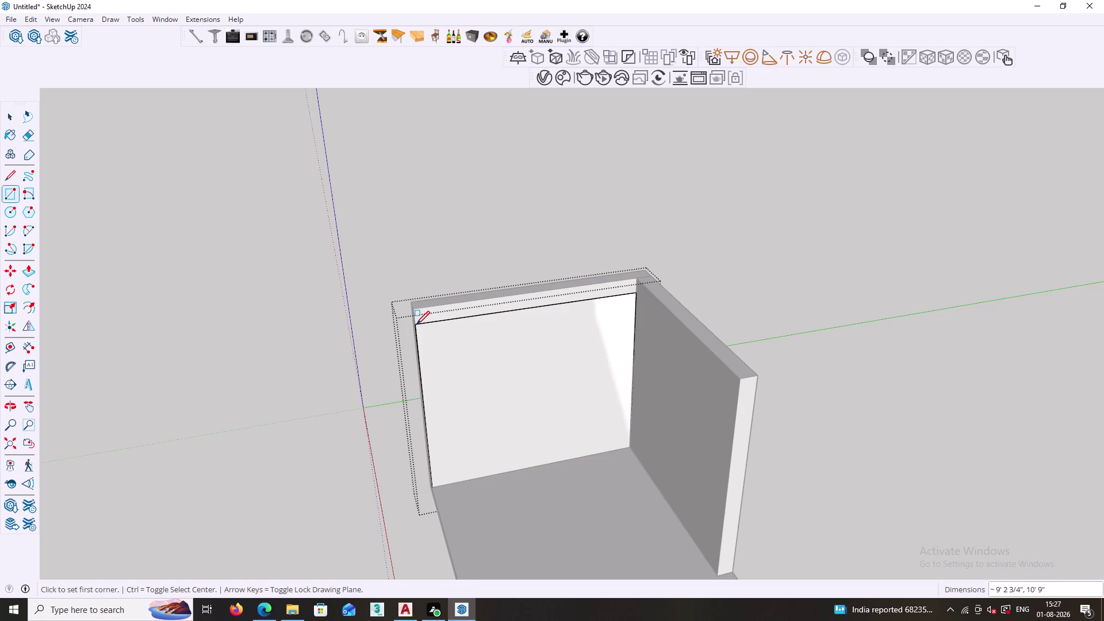
key(space)
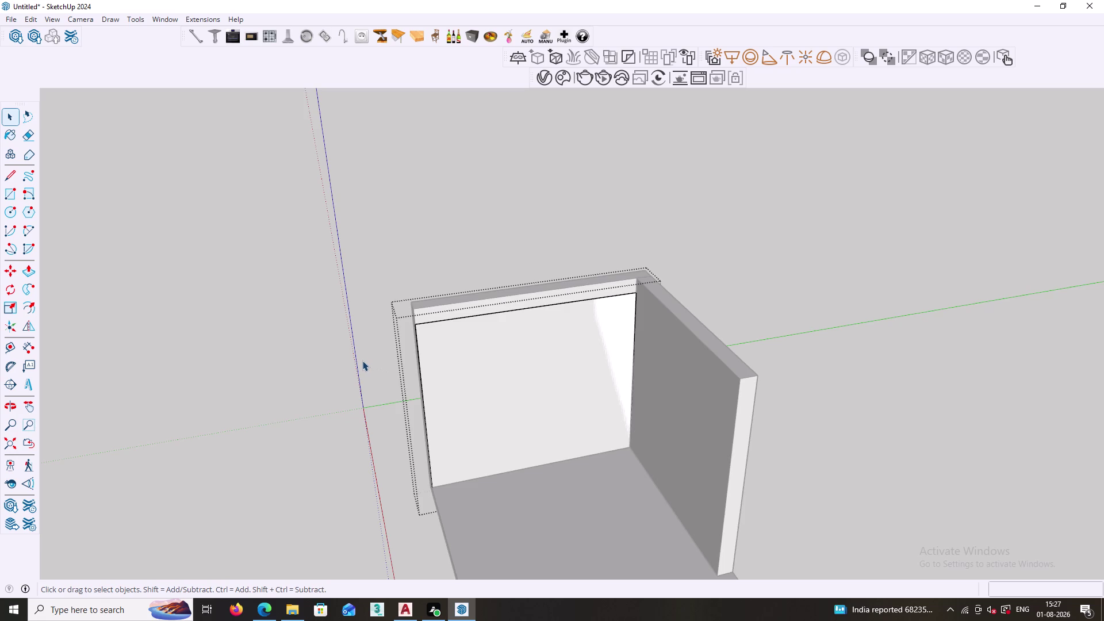
click(362, 361)
scroll(down, 3)
click(504, 371)
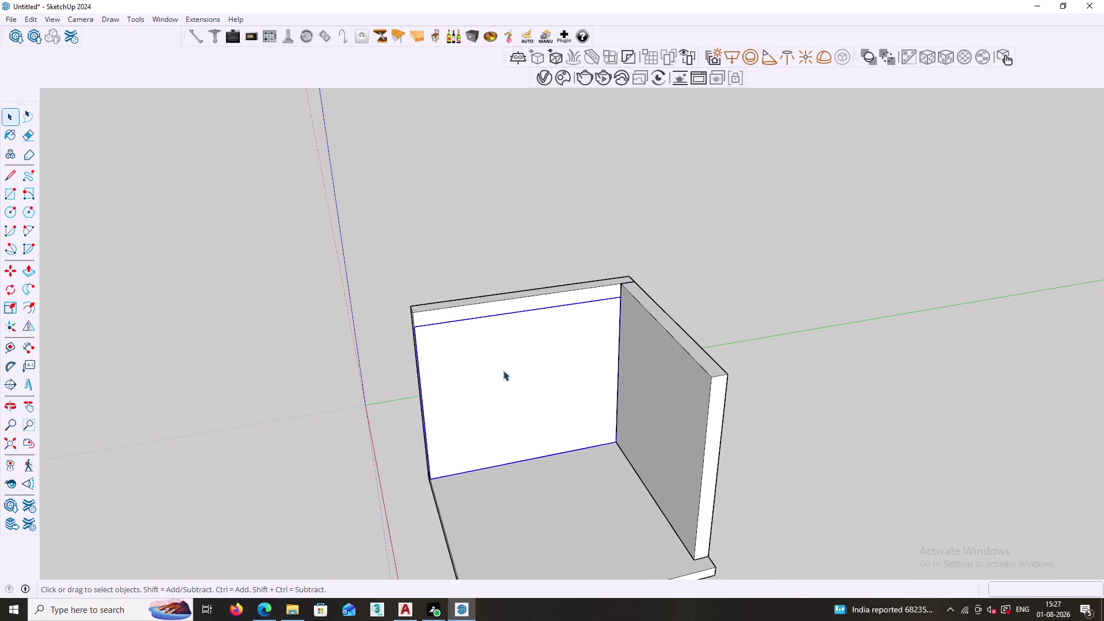
key(Delete)
scroll(down, 3)
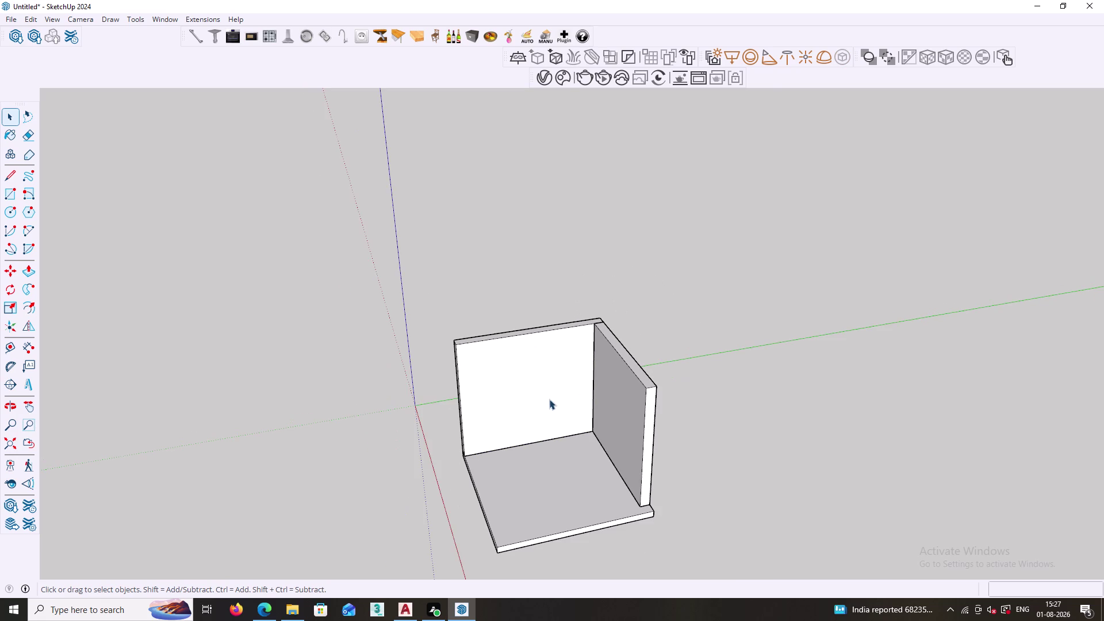
right_click(555, 392)
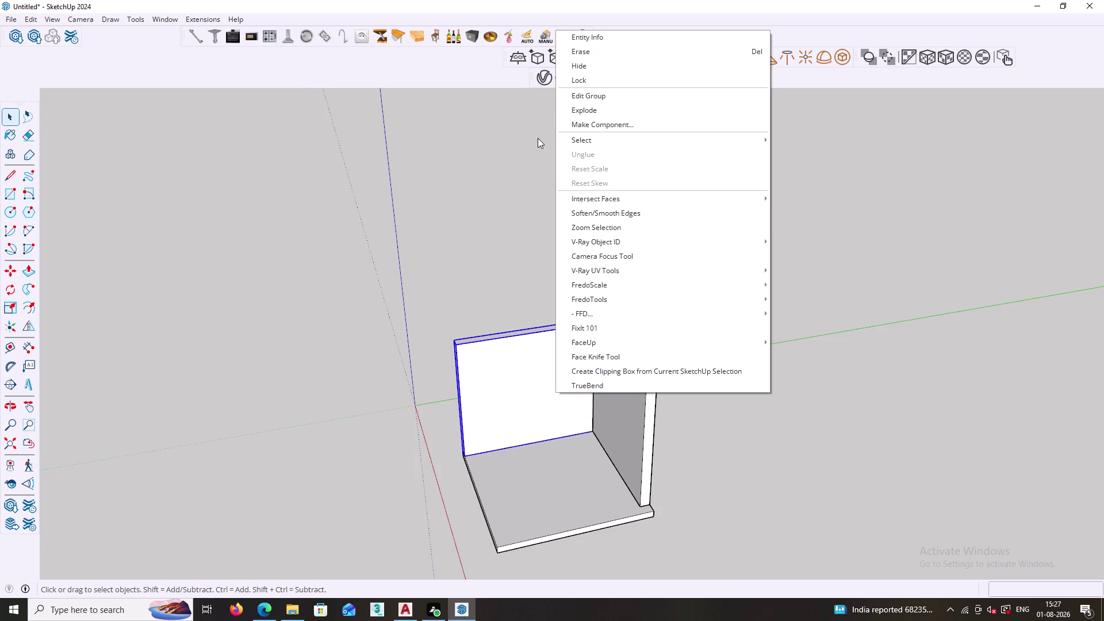
click(480, 169)
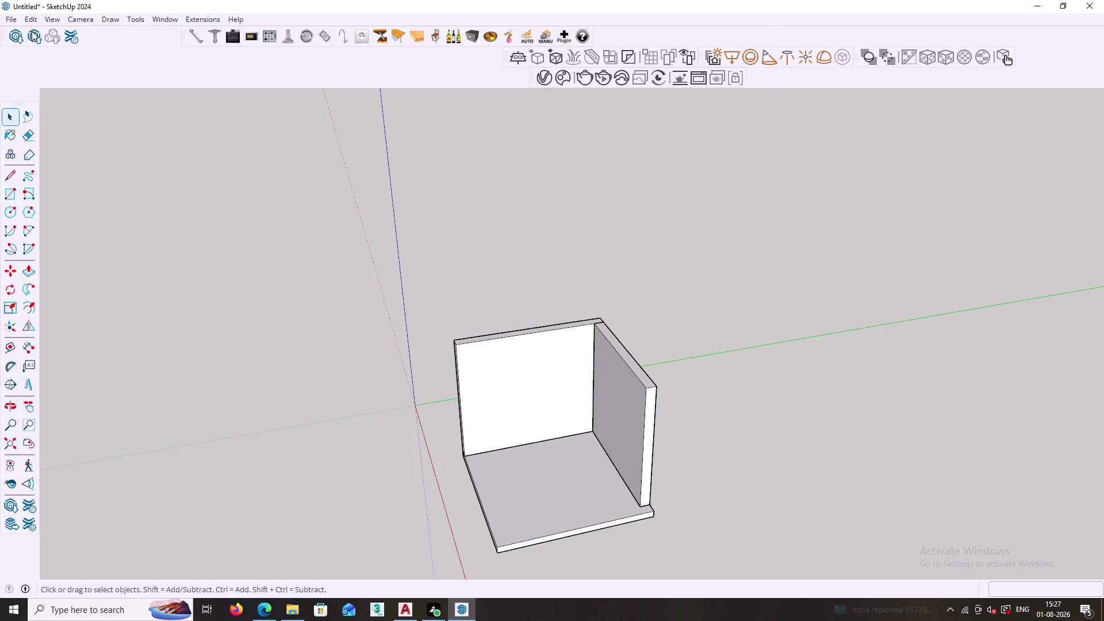
click(13, 18)
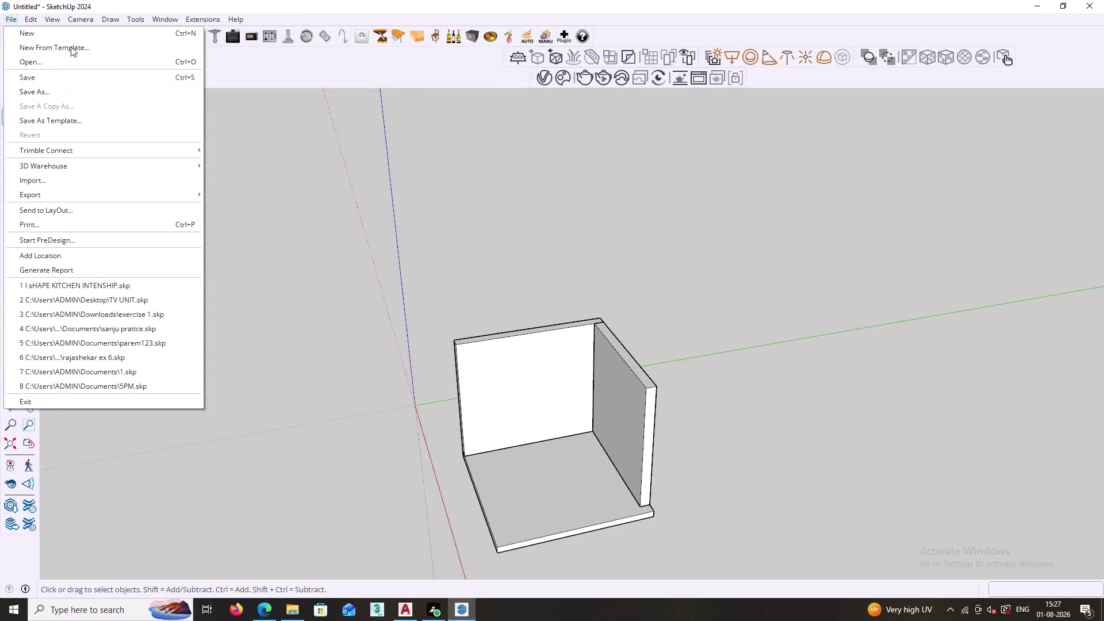
Unhide all hidden panels with Edit > Unhide > All.
double_click(35, 18)
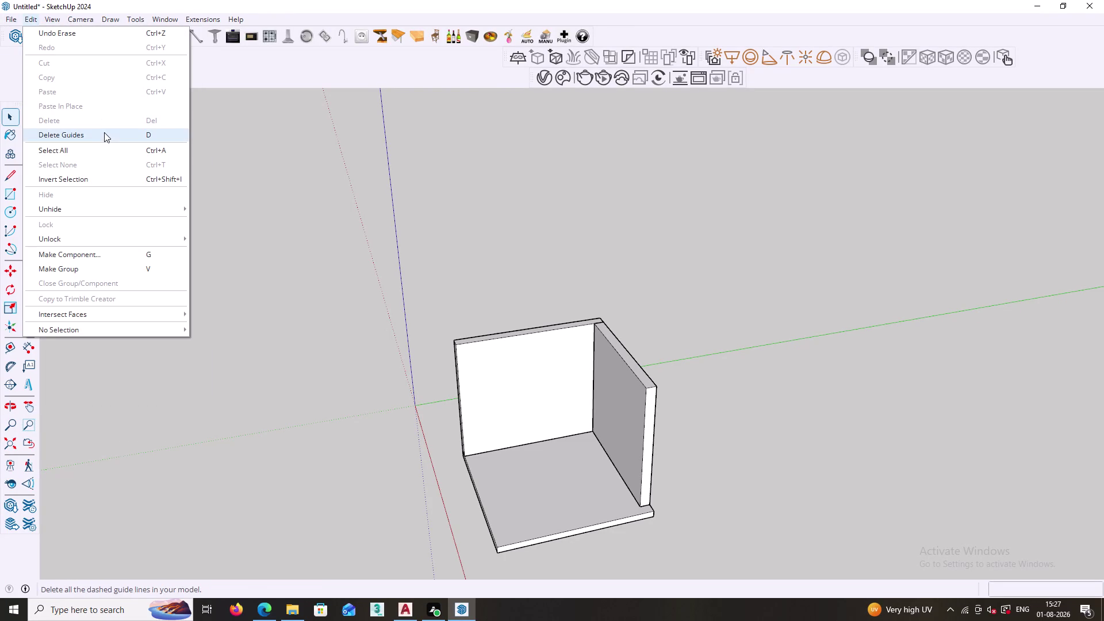
click(96, 208)
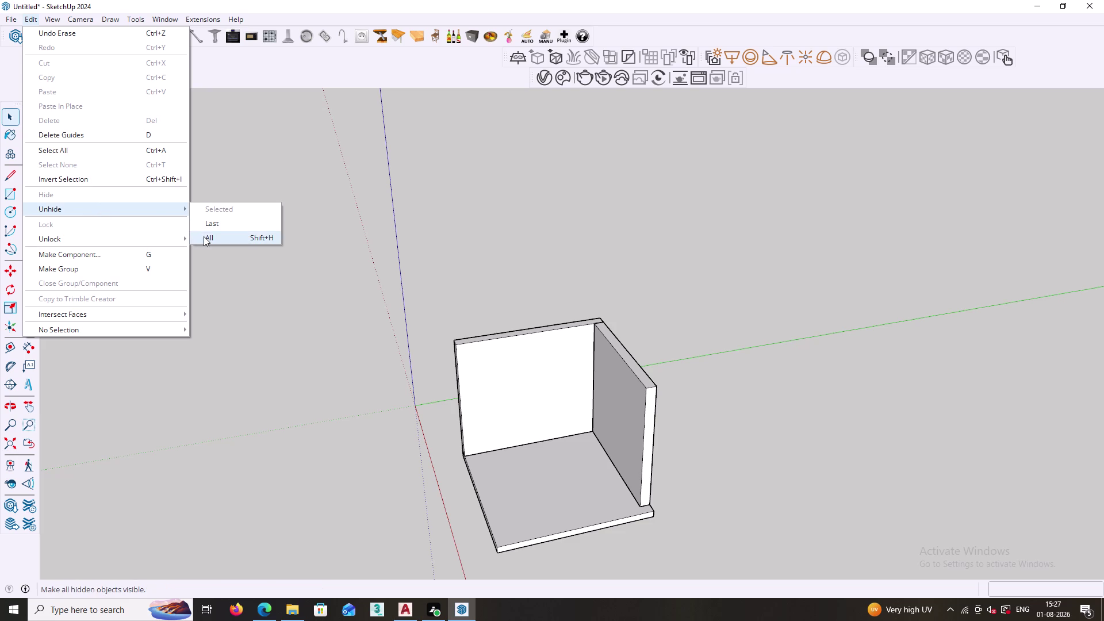
click(204, 236)
Orbit to a front-on view of the complete box, looking up under the top.
scroll(down, 3)
middle_drag(394, 499, 673, 490)
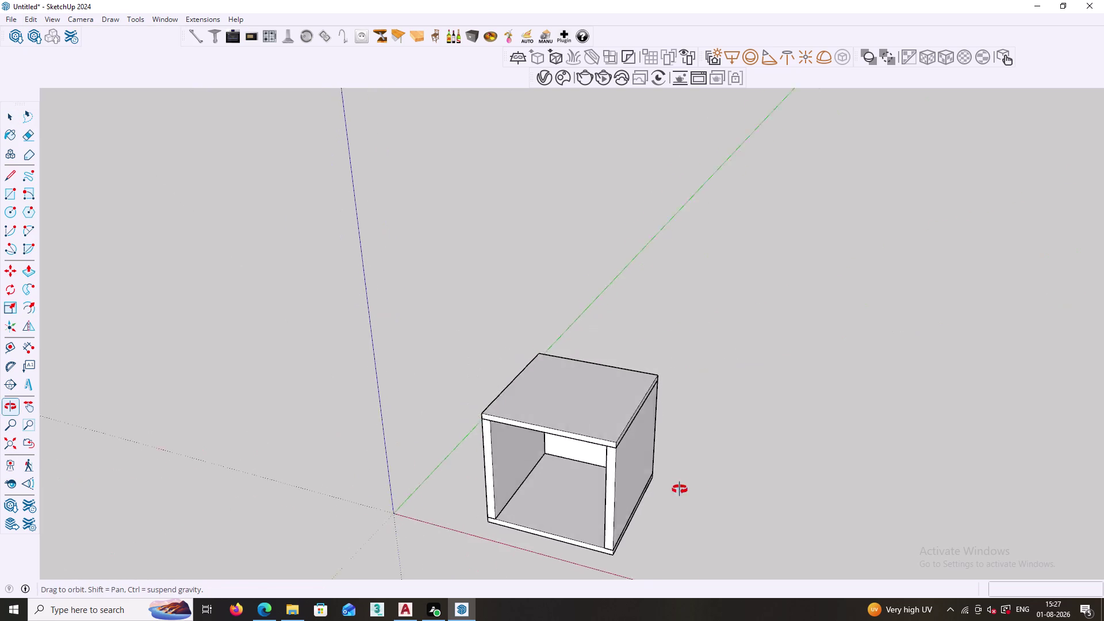
middle_drag(672, 491, 699, 483)
middle_drag(566, 513, 661, 431)
scroll(up, 3)
middle_drag(593, 488, 607, 374)
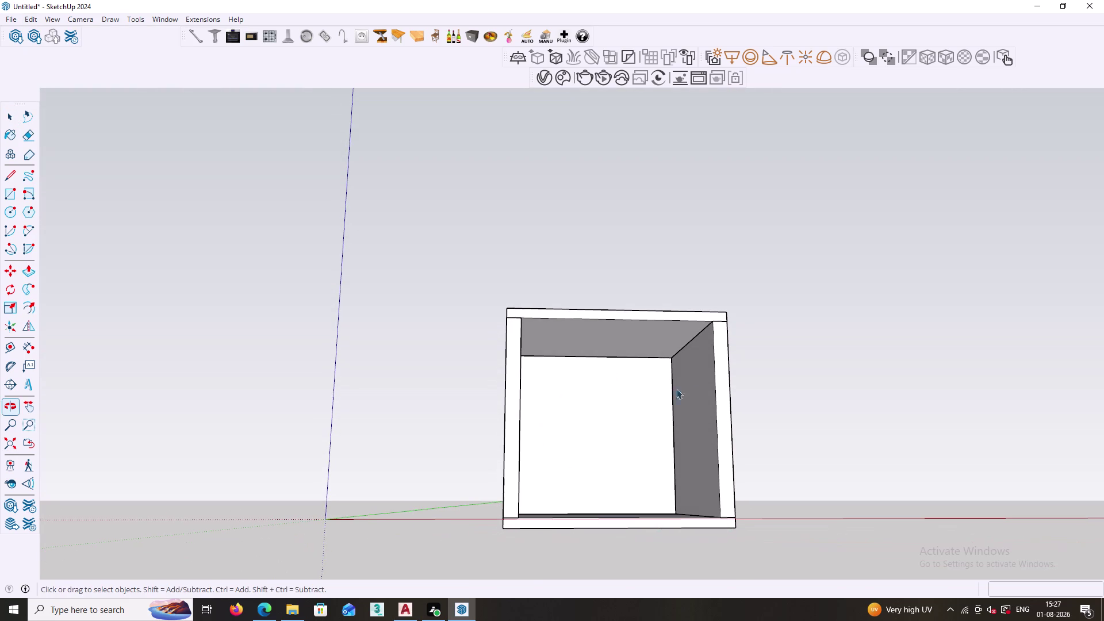
right_click(827, 376)
click(843, 411)
scroll(up, 3)
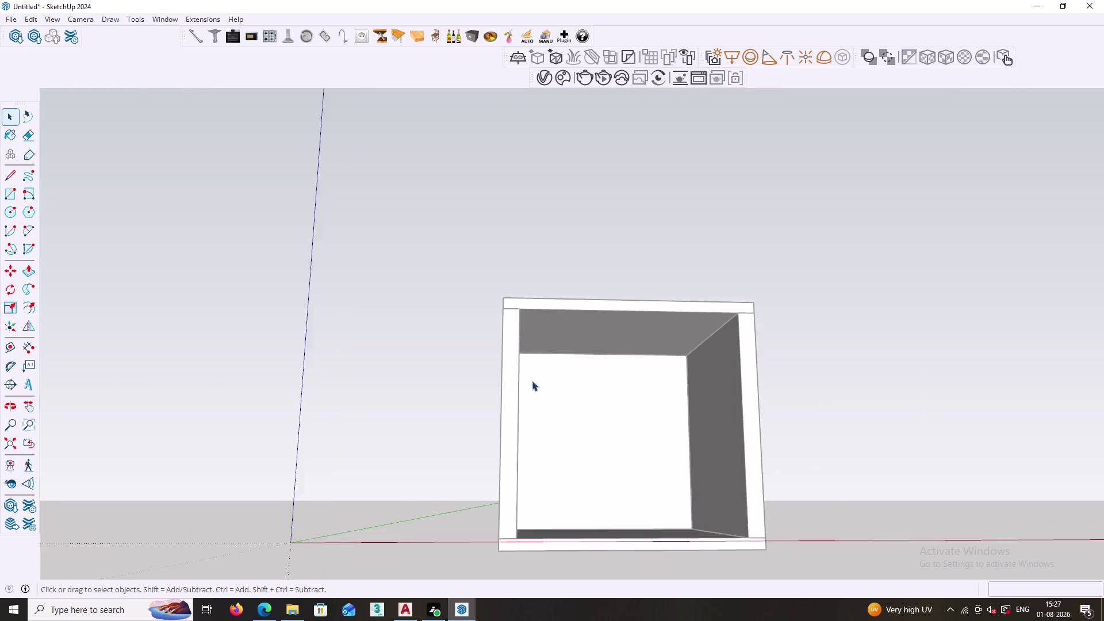
scroll(up, 3)
middle_drag(568, 417, 511, 401)
Draw a rectangle spanning the box under the top panel and select it.
key(r)
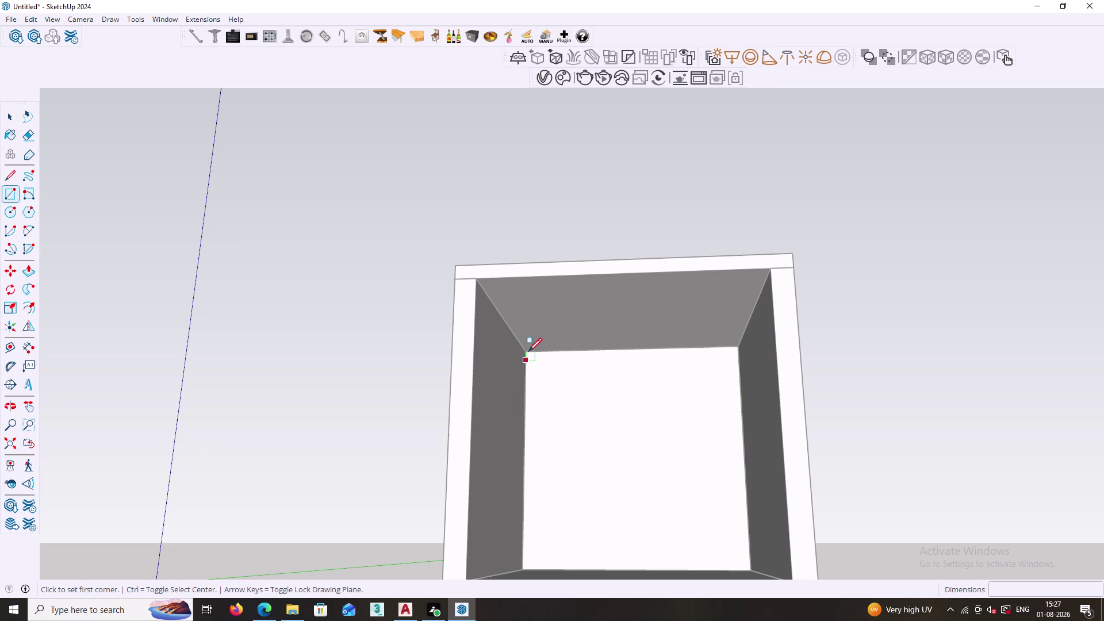
click(529, 353)
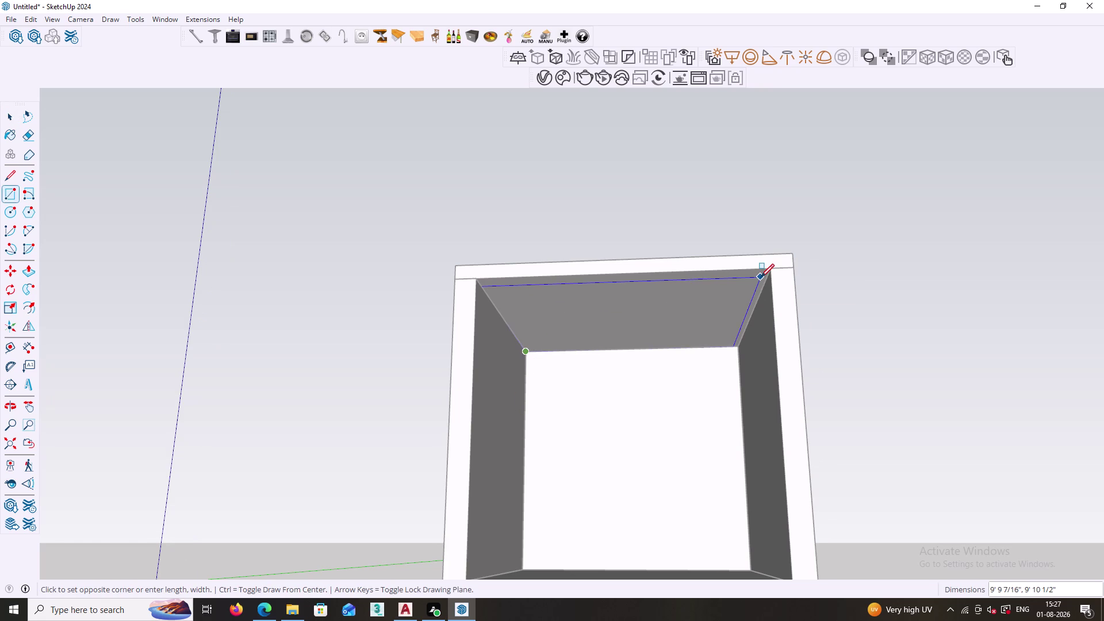
key(Up)
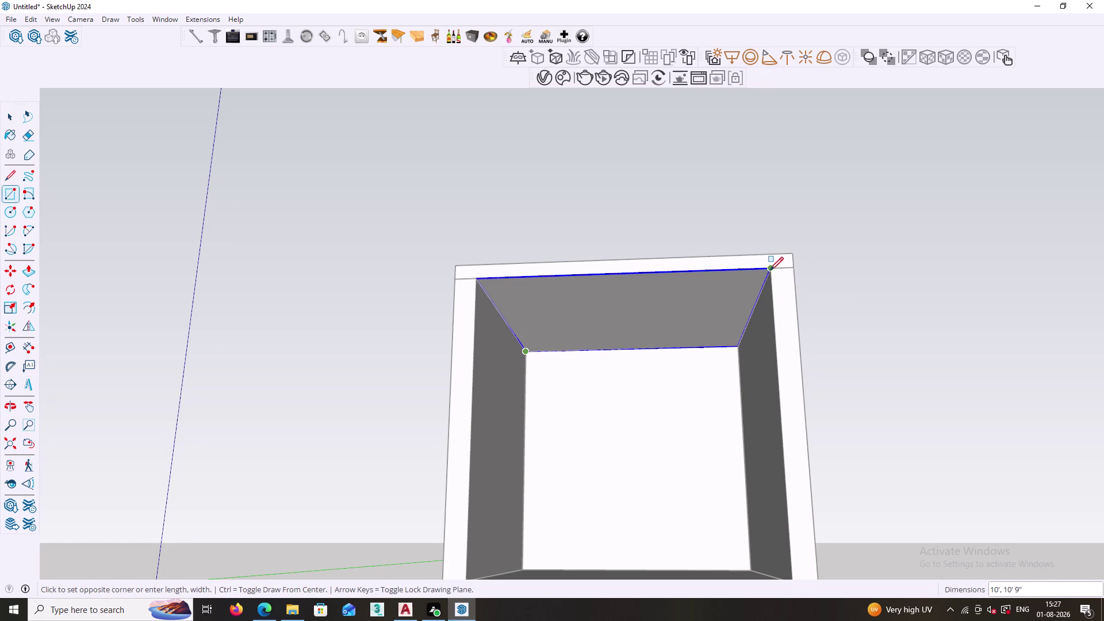
click(771, 271)
key(space)
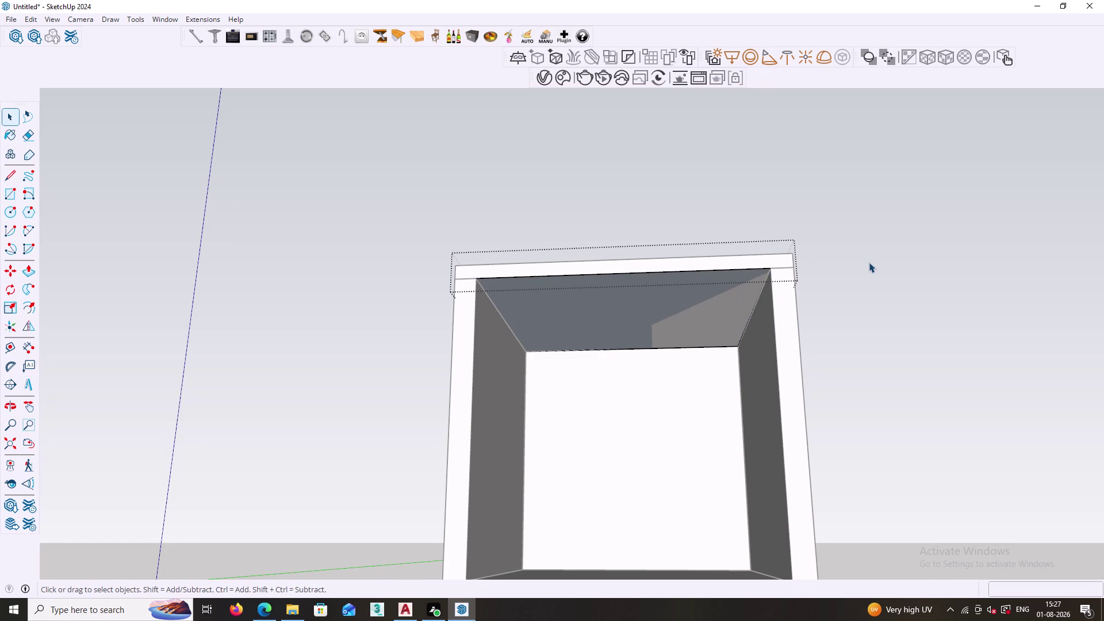
click(879, 259)
click(707, 284)
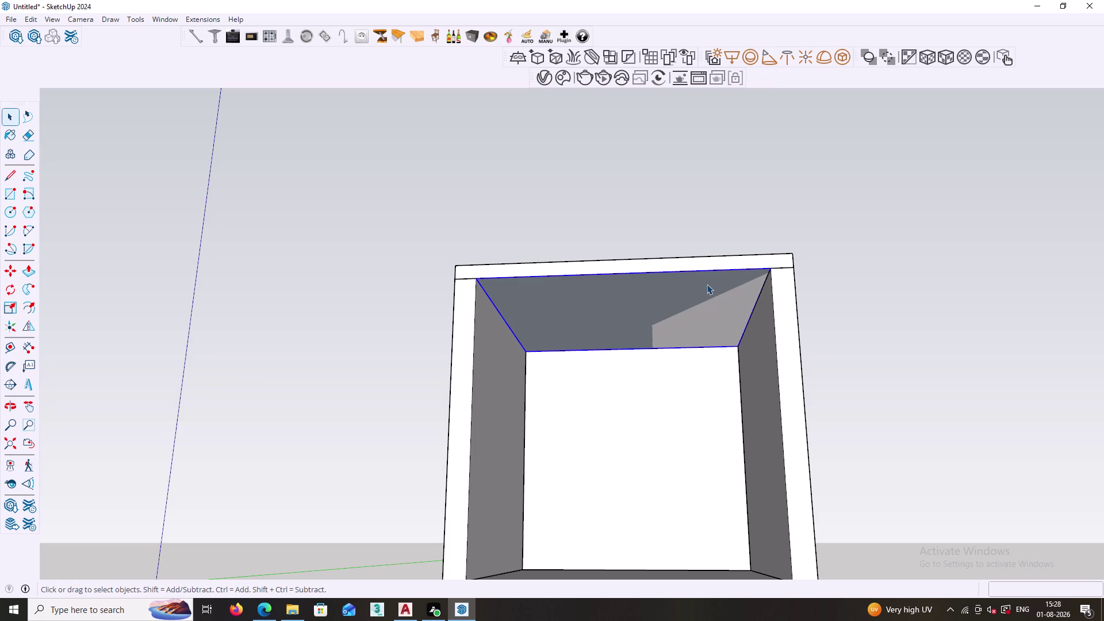
Move the new rectangle 6" down the blue axis.
key(m)
middle_drag(742, 282, 746, 373)
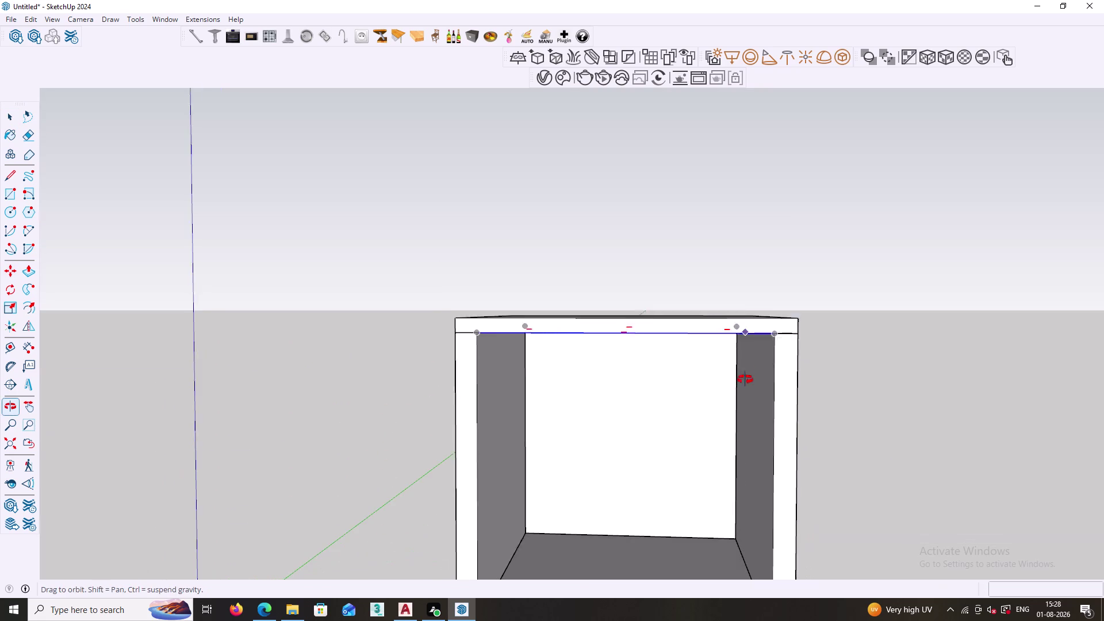
middle_drag(746, 373, 745, 379)
click(777, 338)
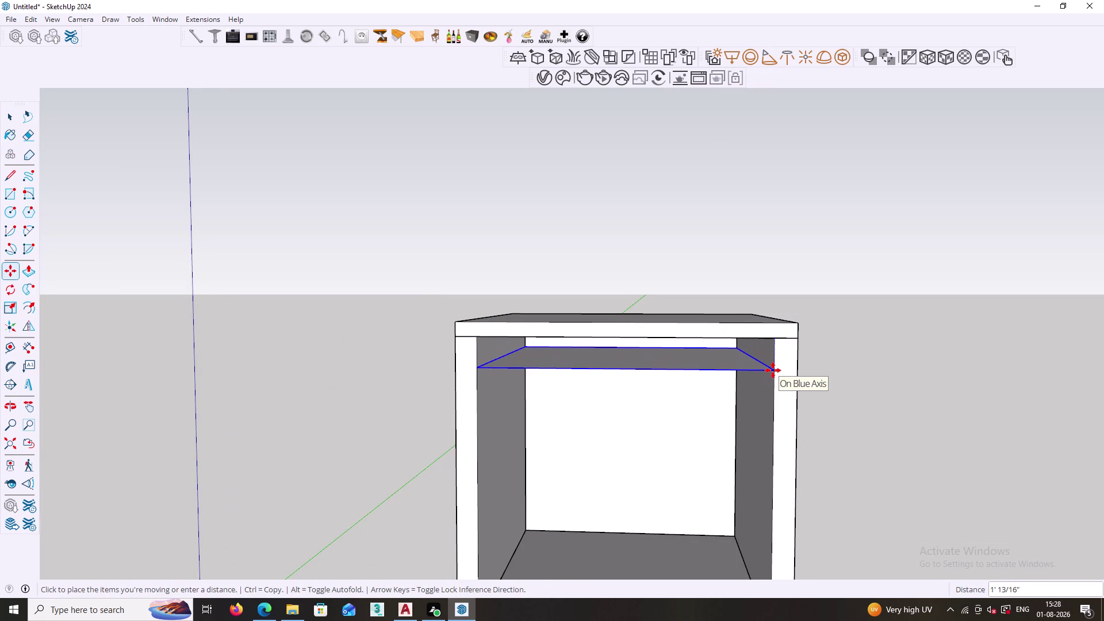
key(6)
key(shift+quotedbl)
key(Return)
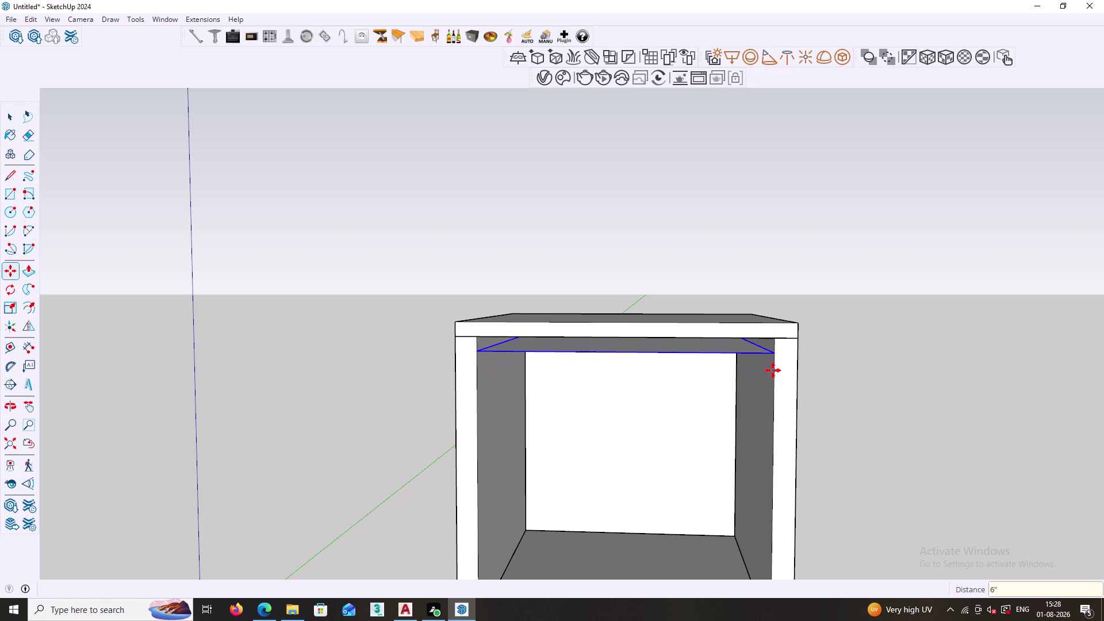
key(space)
click(869, 370)
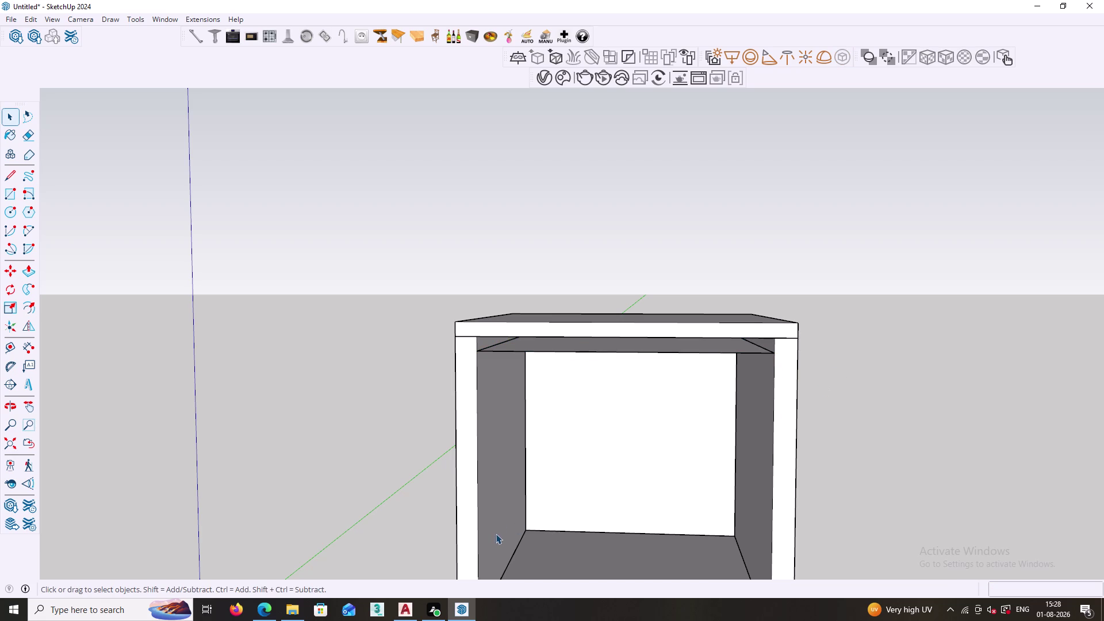
scroll(down, 3)
middle_drag(563, 503, 476, 476)
Hide the cabinet's side panel and orbit around the cabinet.
click(583, 341)
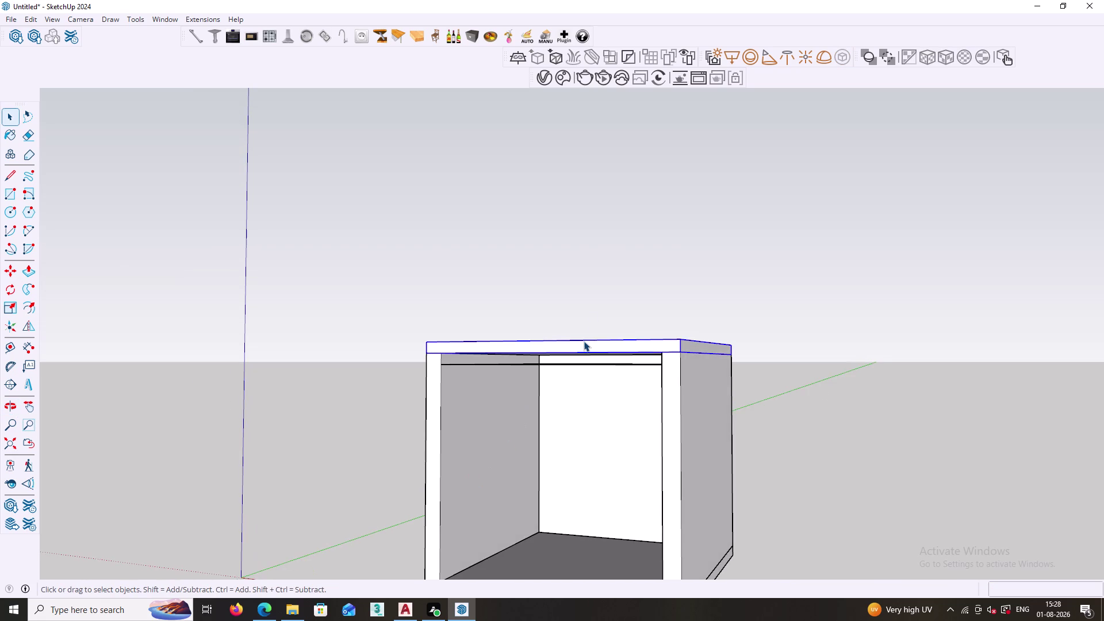
right_click(583, 341)
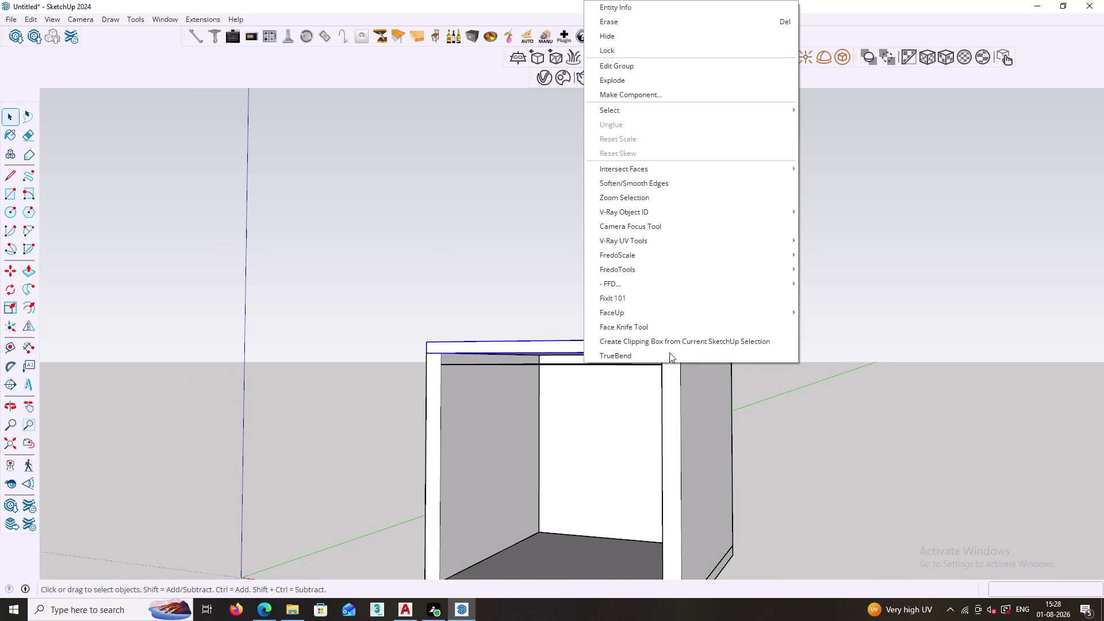
click(615, 31)
click(701, 449)
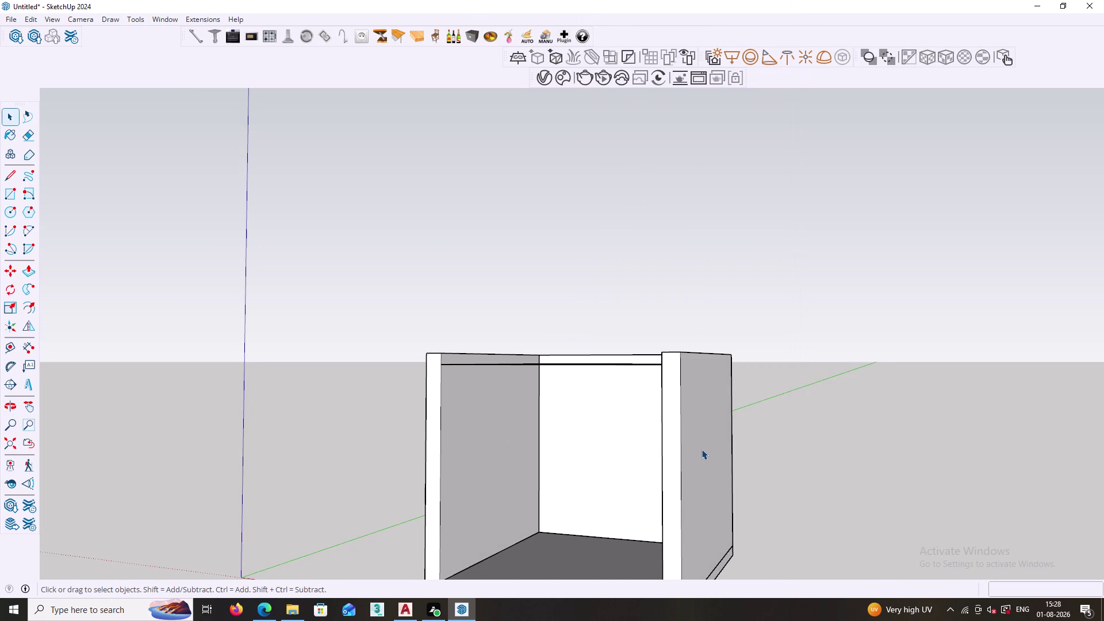
right_click(701, 449)
click(742, 125)
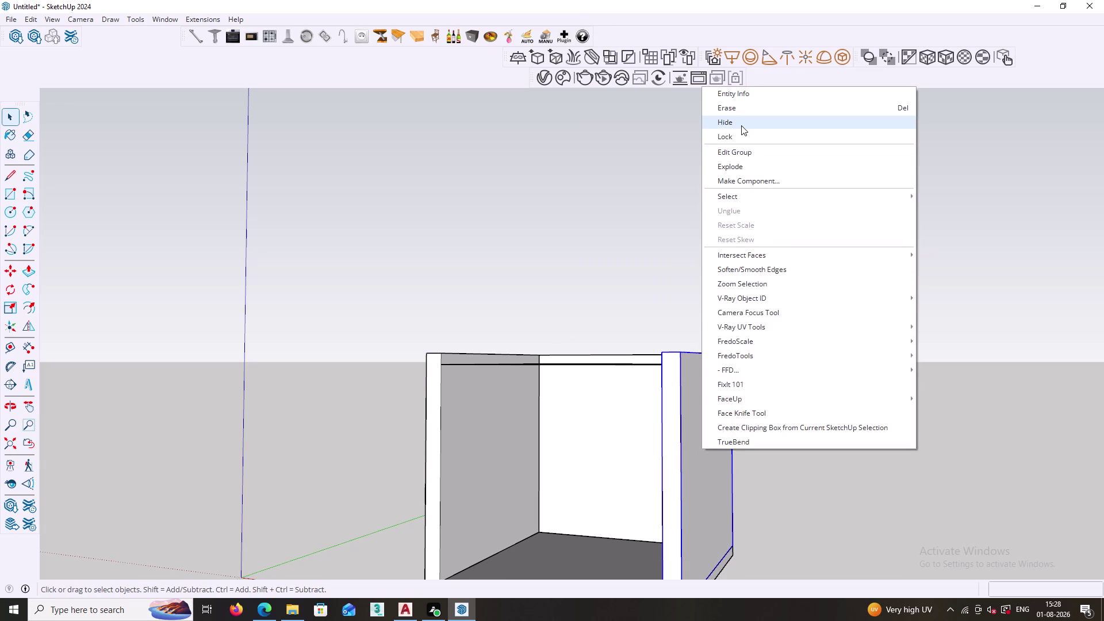
scroll(down, 3)
middle_drag(642, 472, 392, 386)
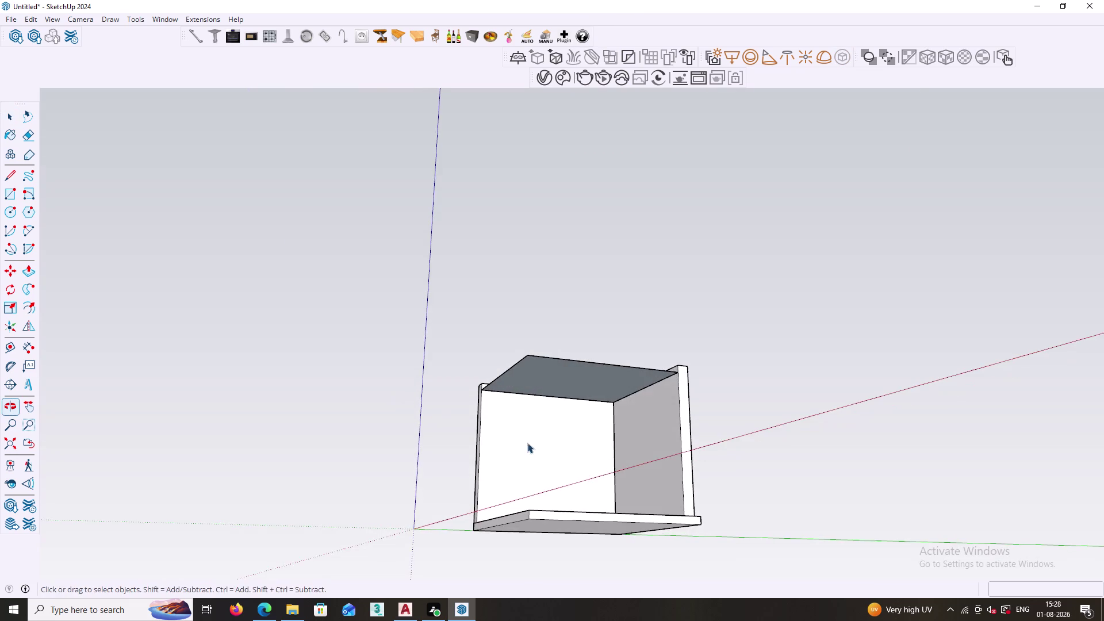
middle_drag(611, 449, 557, 522)
scroll(up, 3)
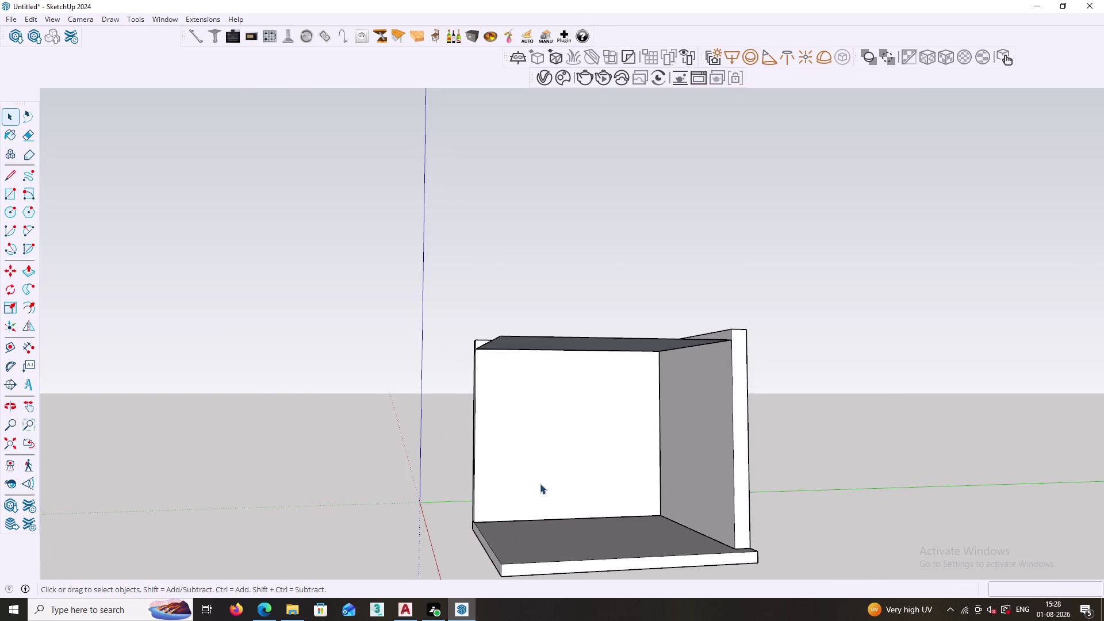
Try drawing a rectangle from the panel's bottom corner, cancelling the first attempt.
key(r)
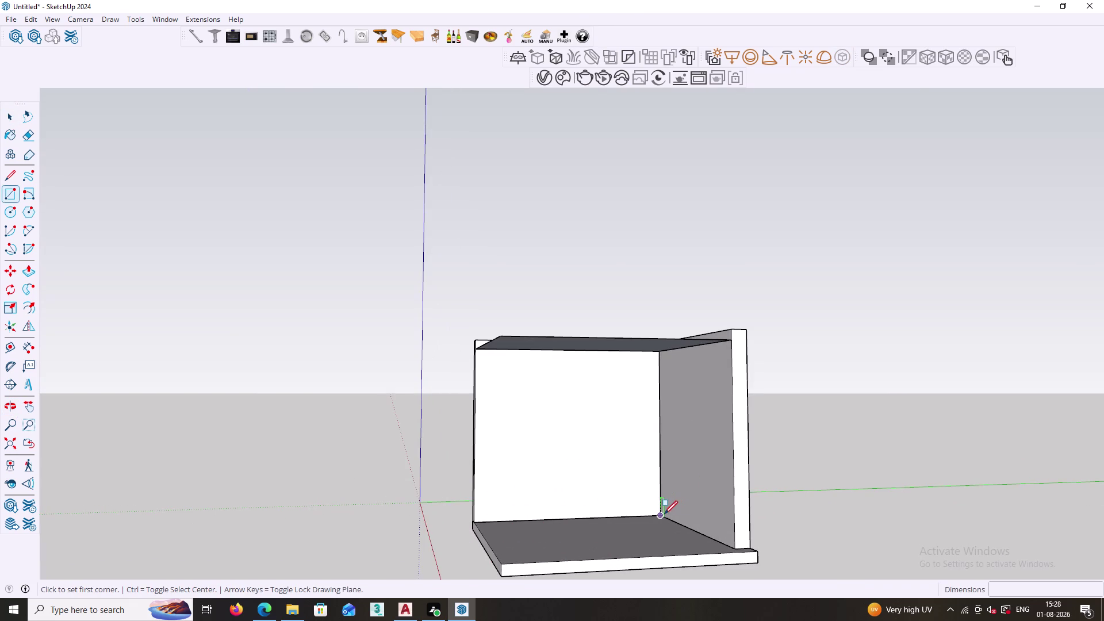
click(664, 514)
key(Escape)
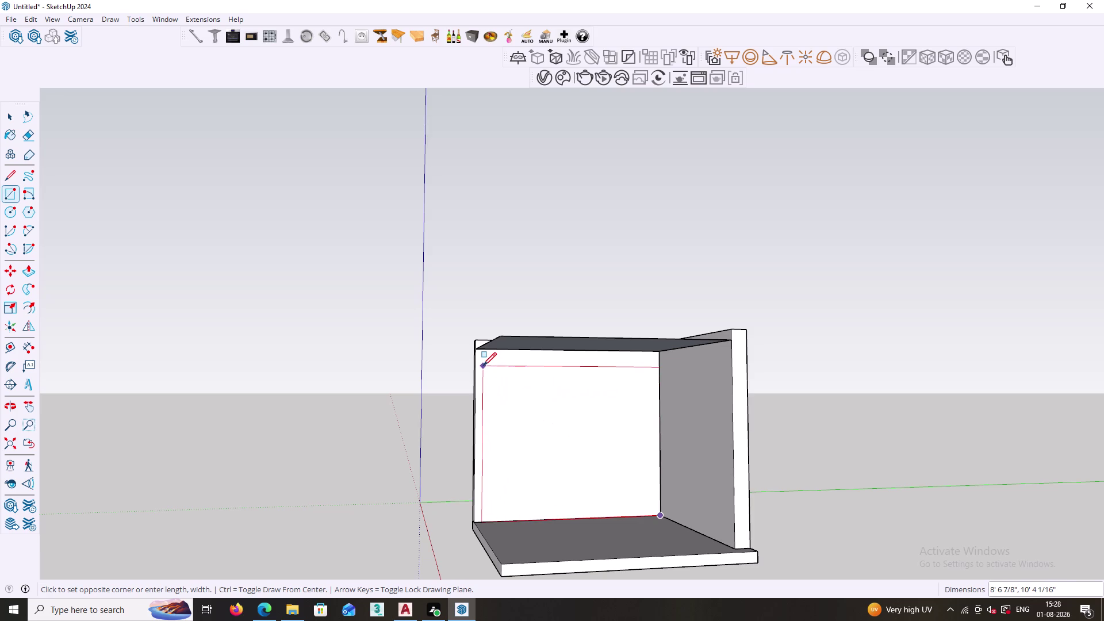
key(Escape)
key(space)
right_click(412, 433)
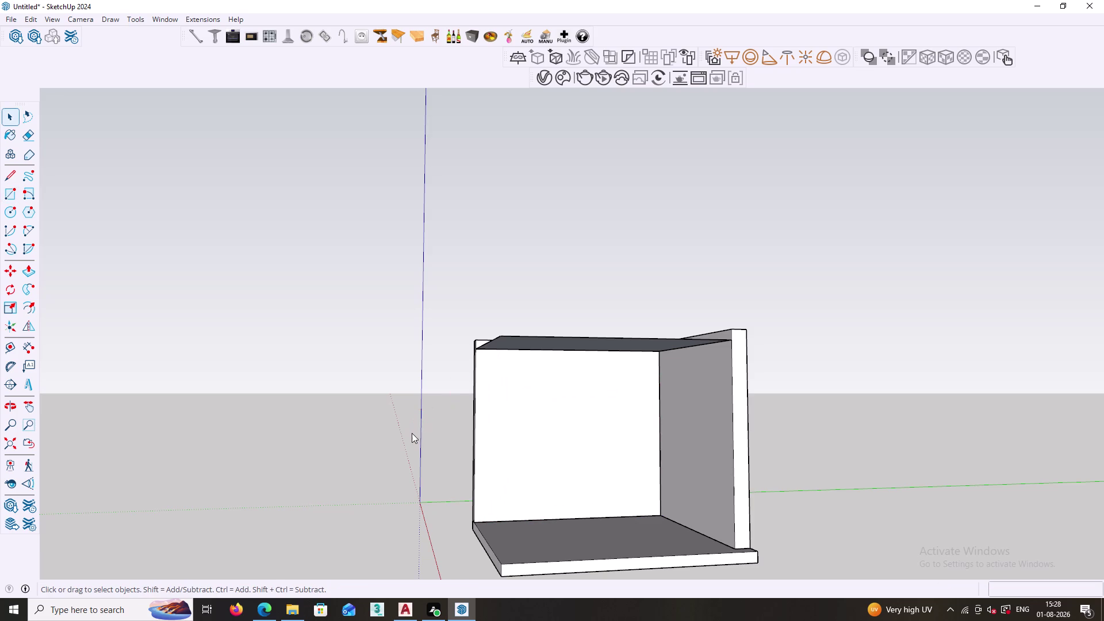
click(434, 472)
key(r)
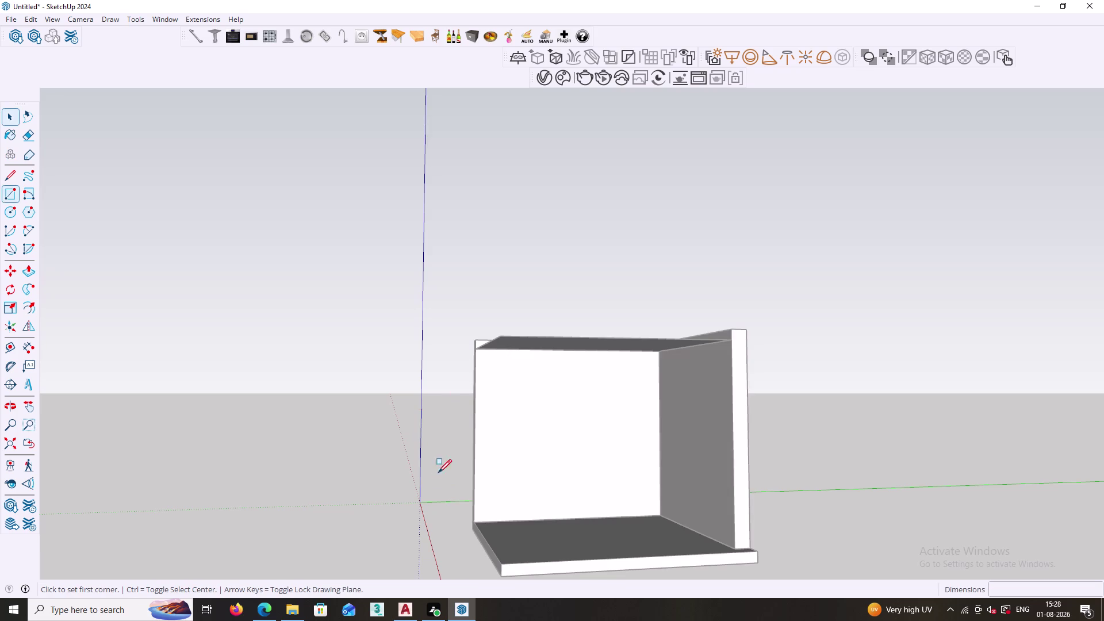
click(660, 515)
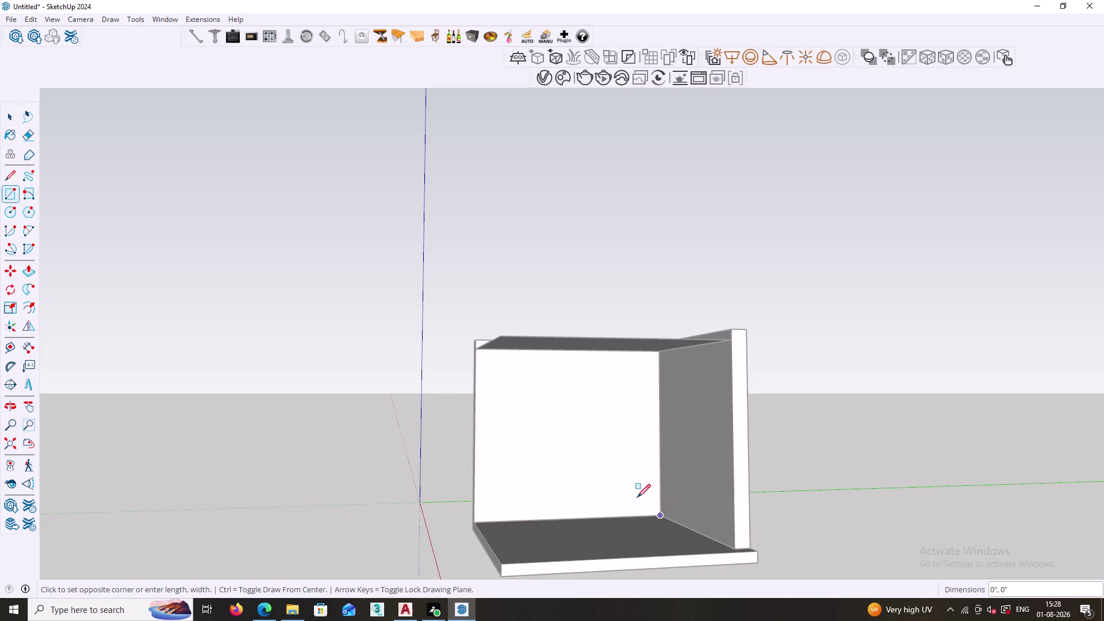
click(475, 348)
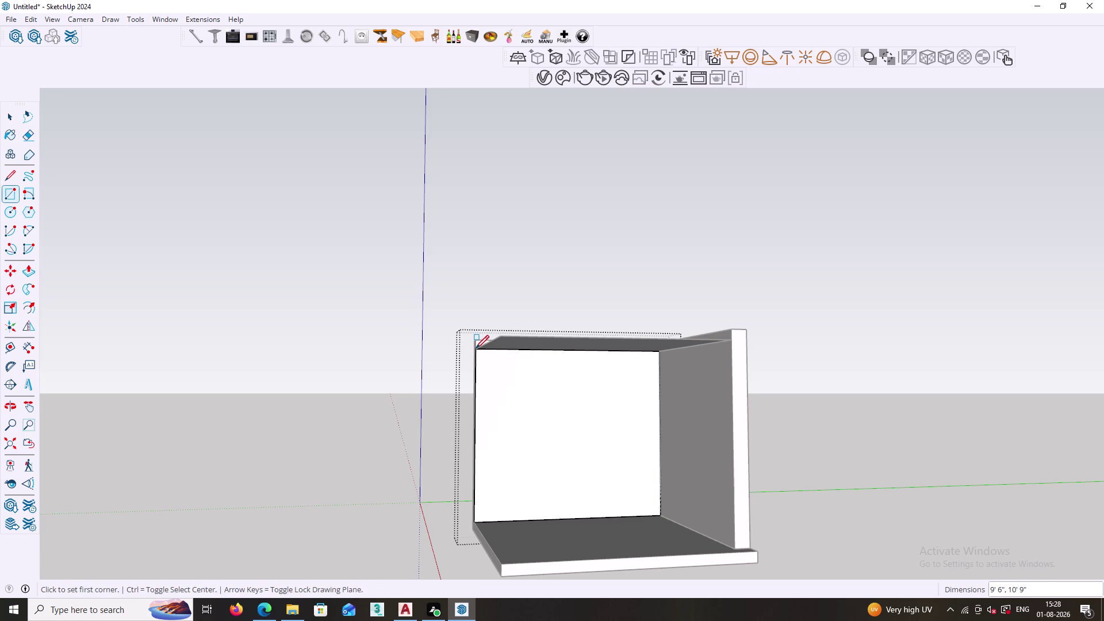
key(space)
Hide the cabinet's top panel, then orbit to view the walls and floor.
click(600, 287)
click(575, 345)
right_click(575, 345)
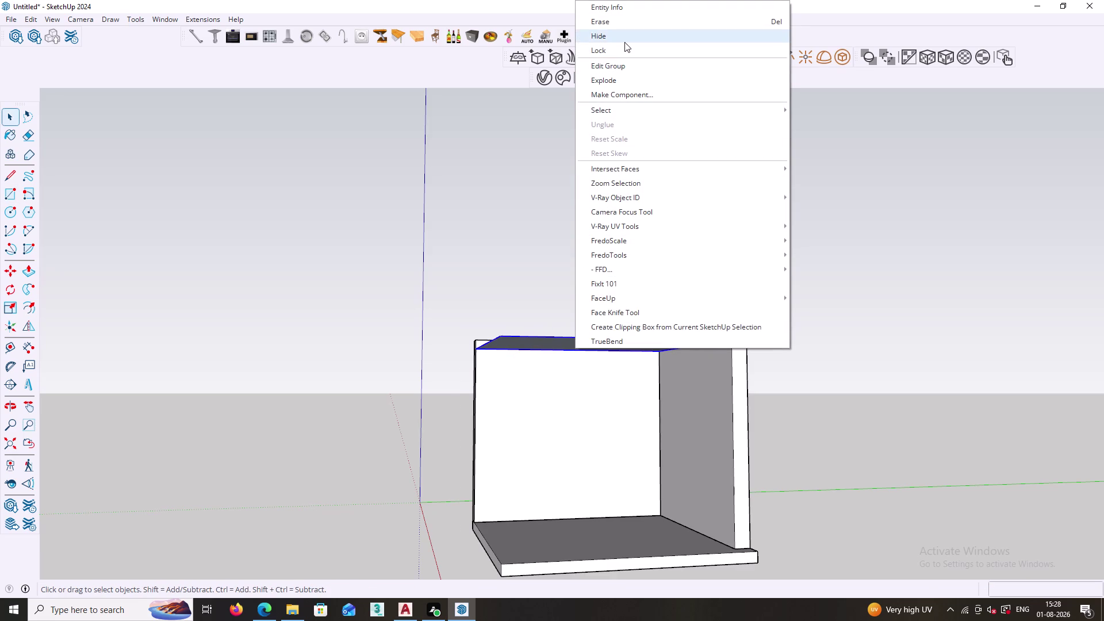
click(624, 42)
scroll(down, 3)
middle_drag(566, 381, 540, 496)
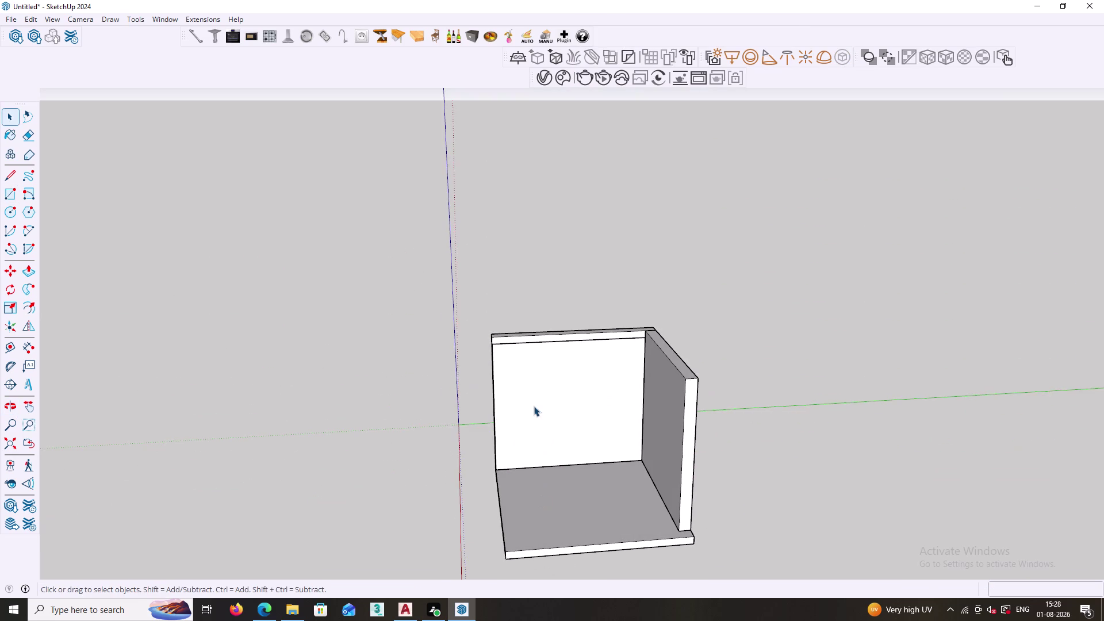
Open the wall group at the room corner and select its bottom edge.
scroll(up, 3)
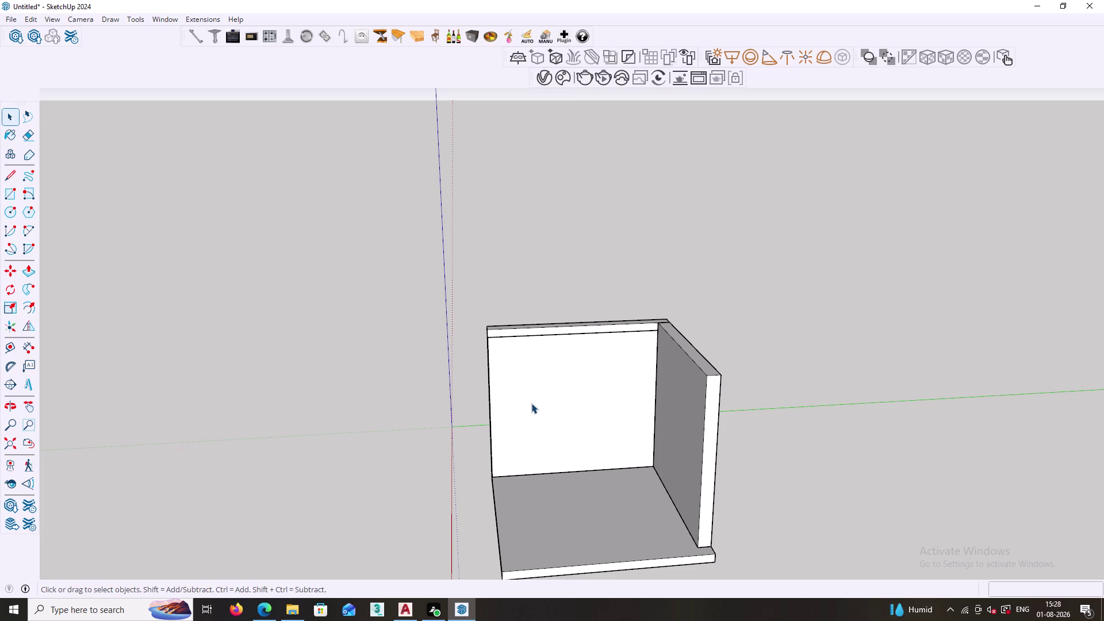
scroll(up, 3)
middle_drag(489, 514, 657, 543)
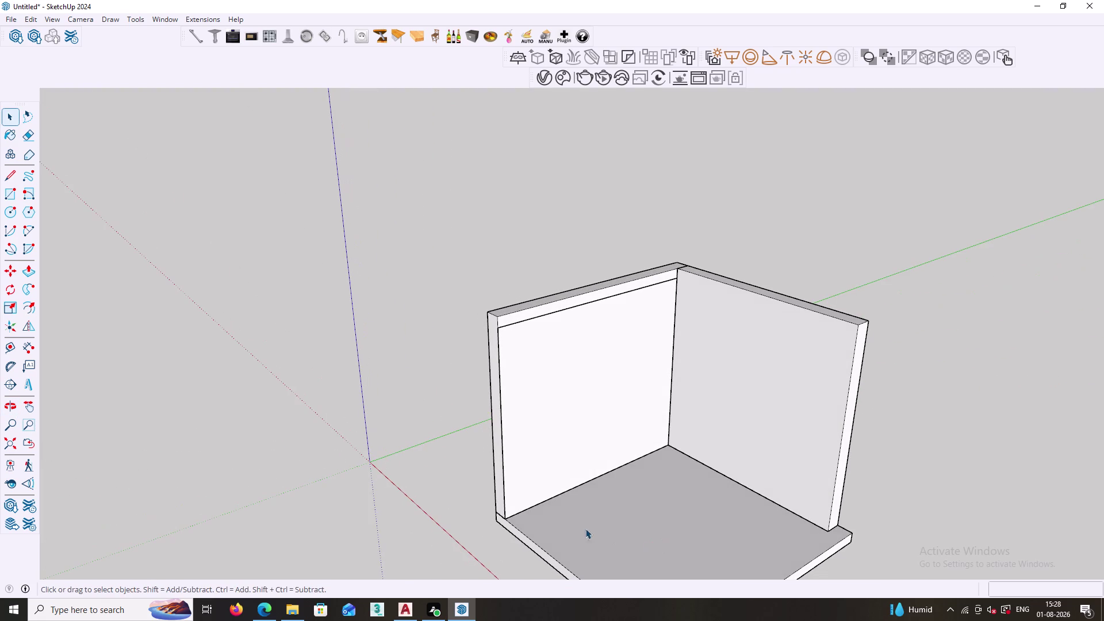
scroll(up, 3)
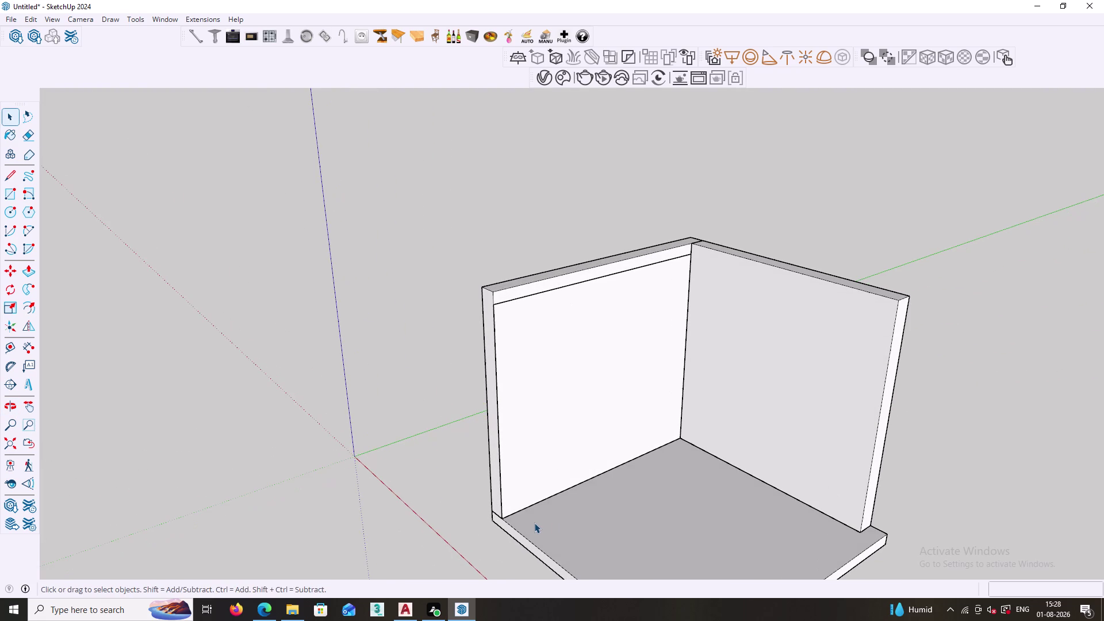
middle_drag(527, 538, 595, 539)
scroll(up, 3)
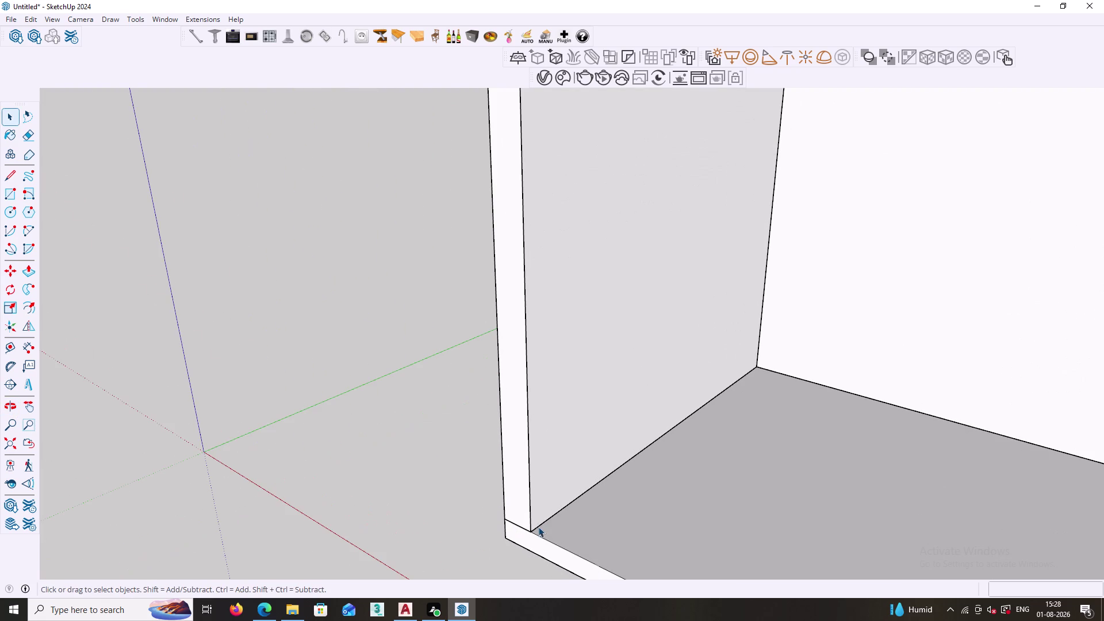
double_click(544, 491)
click(544, 522)
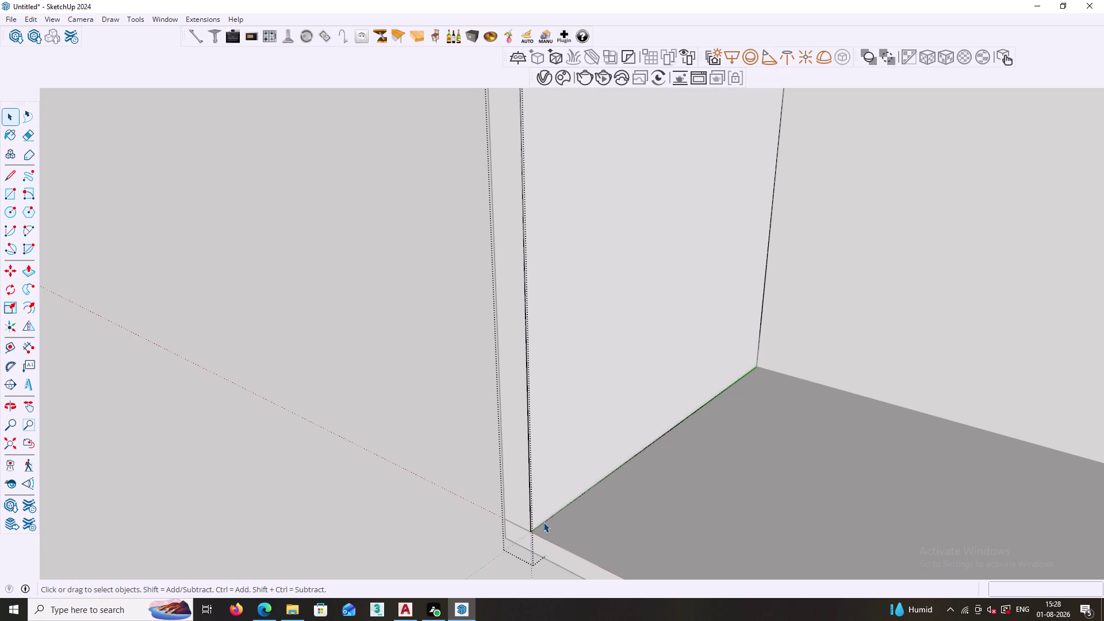
Copy the bottom edge 4" straight up to mark the skirting line.
key(m)
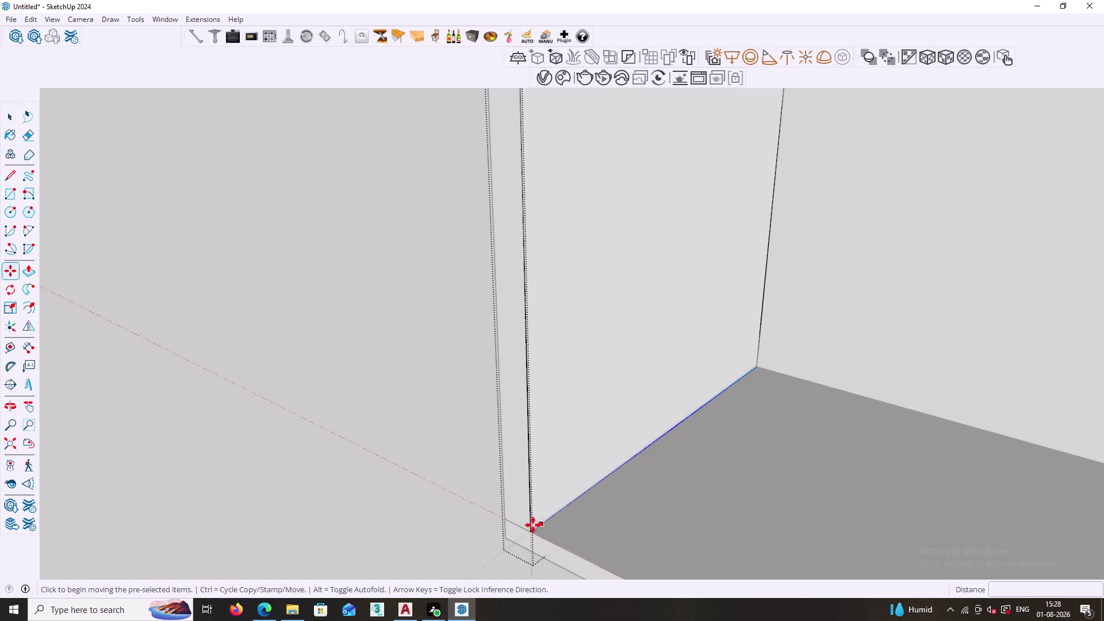
click(530, 529)
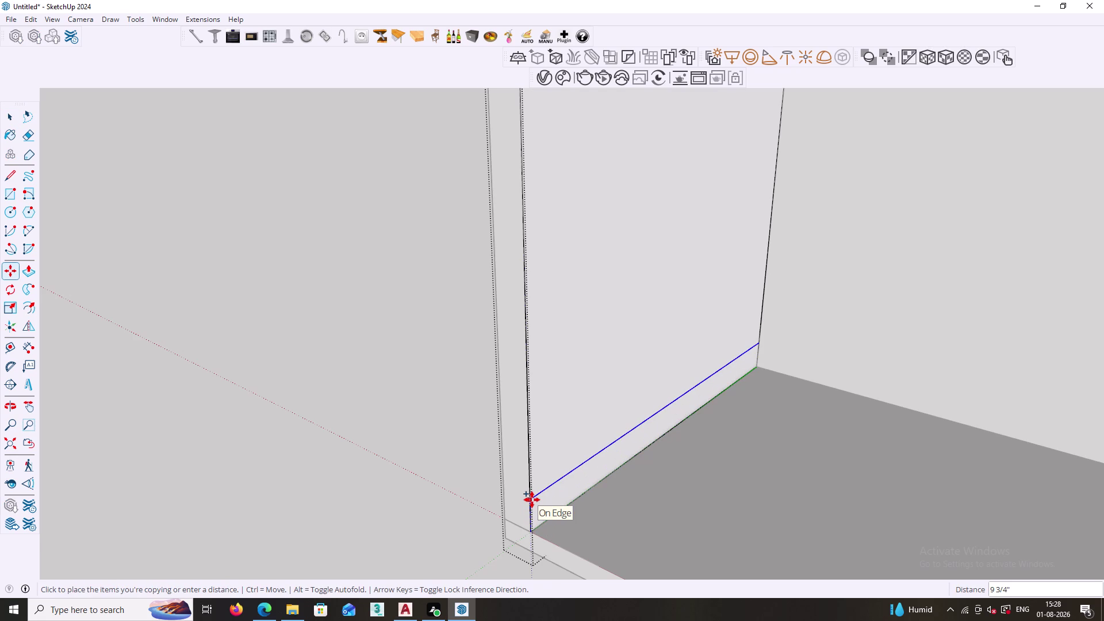
key(Up)
text(4)
text(")
key(Return)
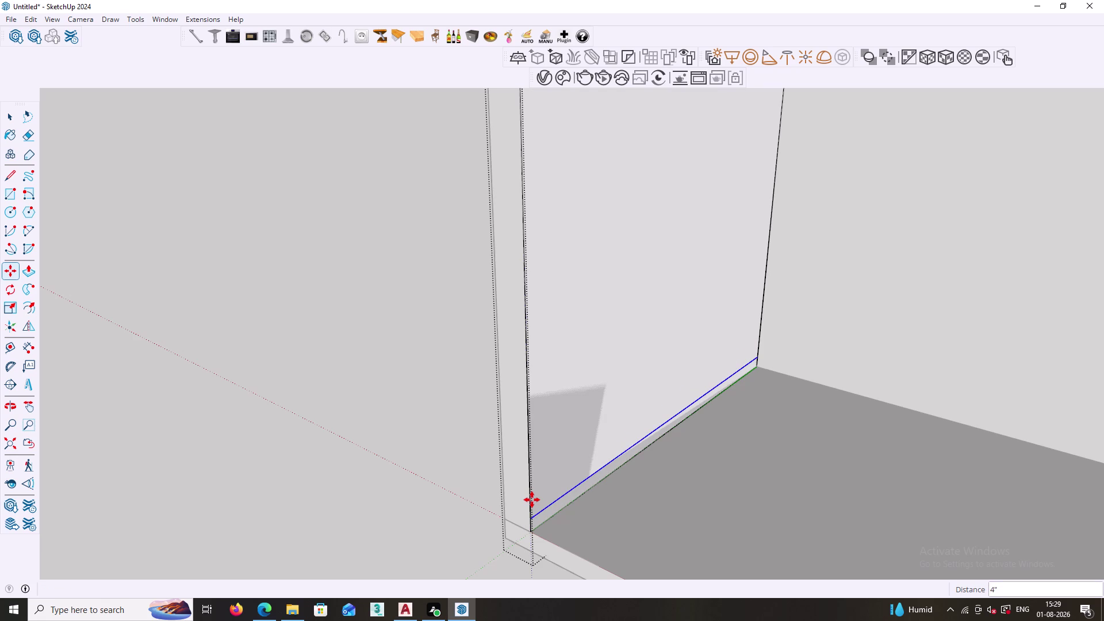
key(space)
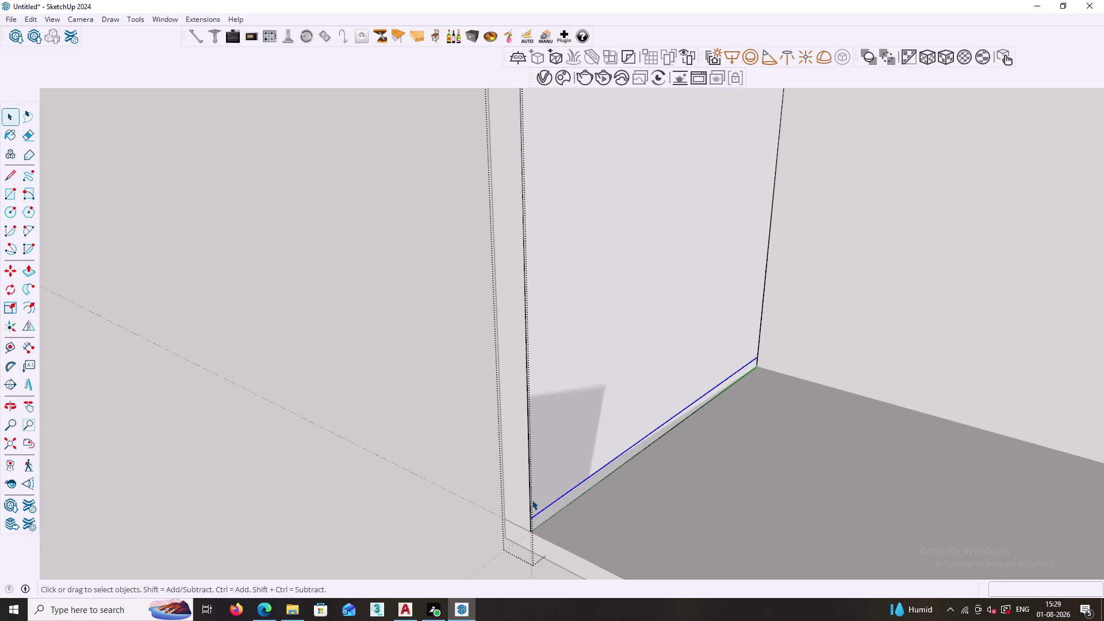
click(429, 446)
scroll(down, 3)
middle_drag(604, 506, 490, 520)
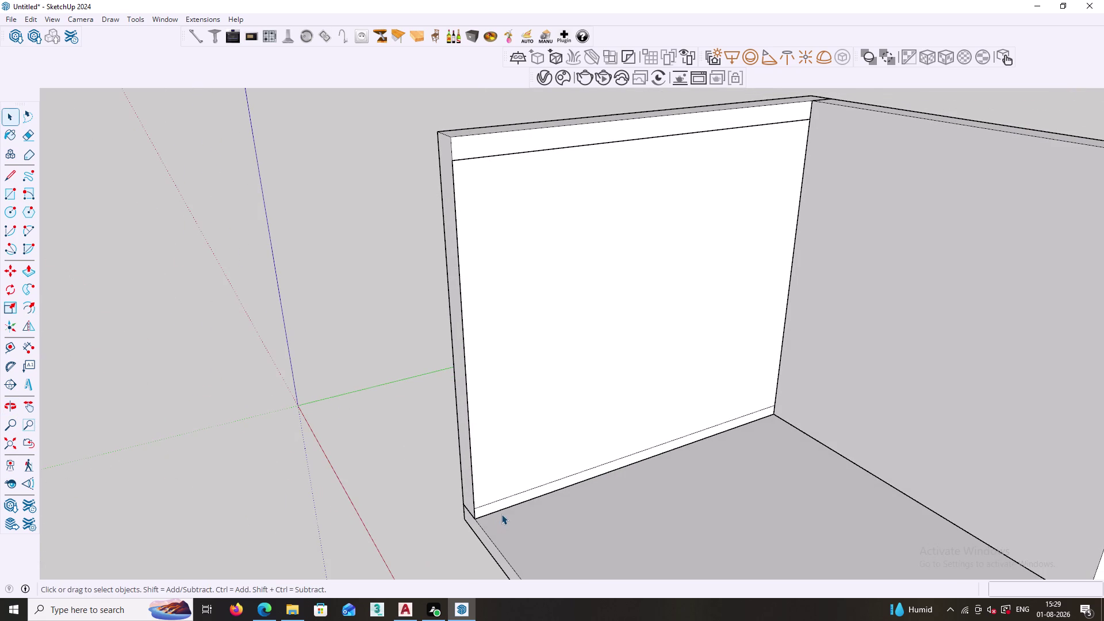
Open the wall group and inspect the wall without making changes.
double_click(513, 471)
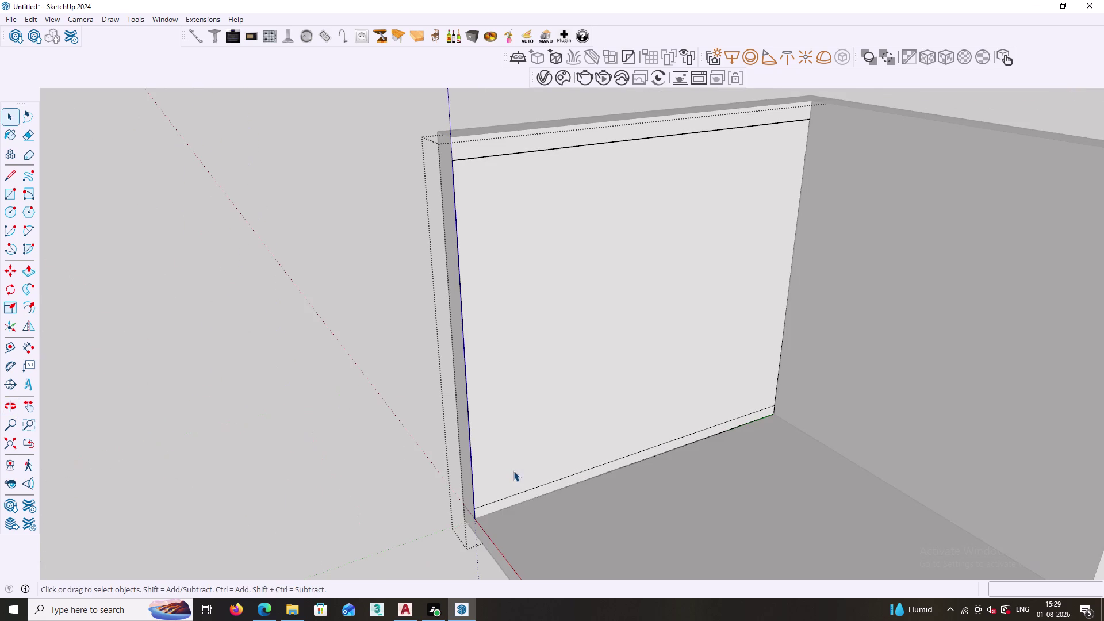
scroll(up, 3)
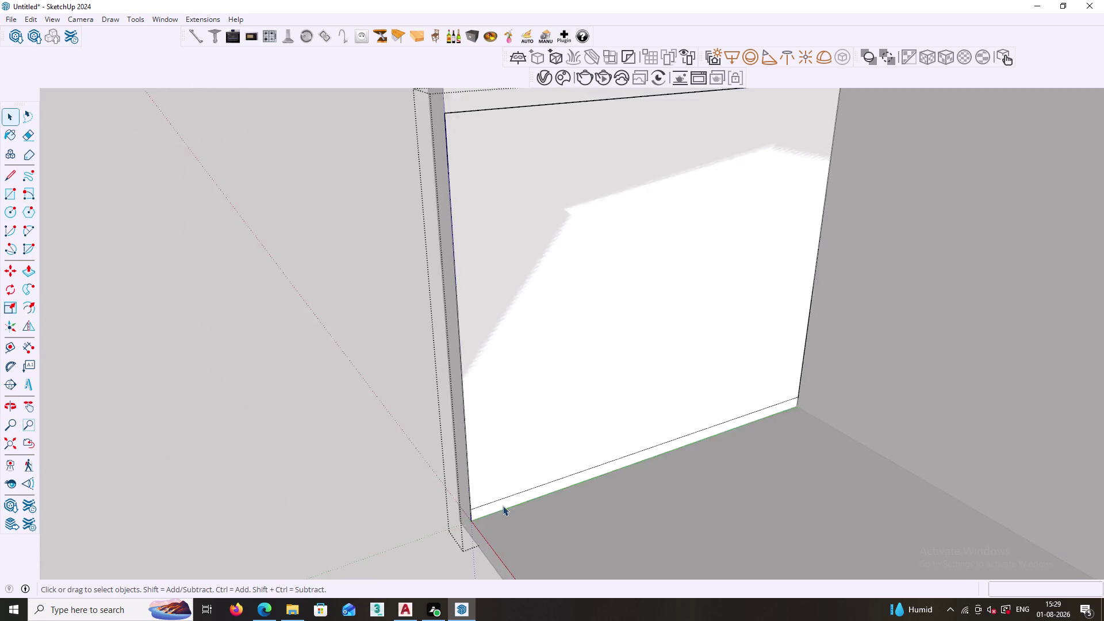
scroll(up, 3)
scroll(up, 3)
scroll(down, 3)
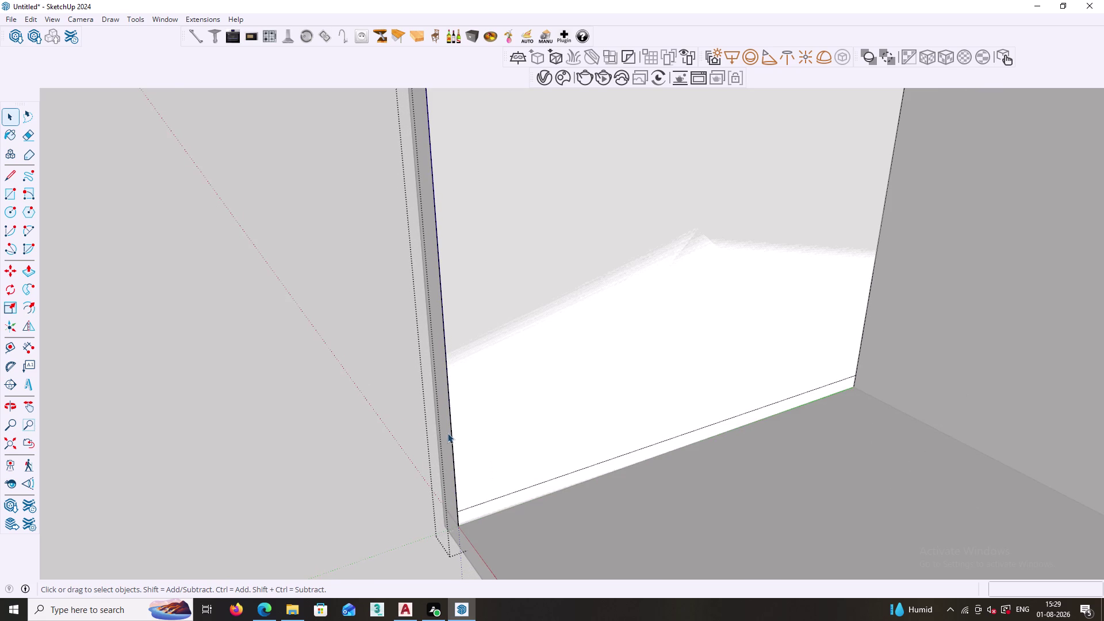
click(341, 412)
click(482, 392)
right_click(482, 393)
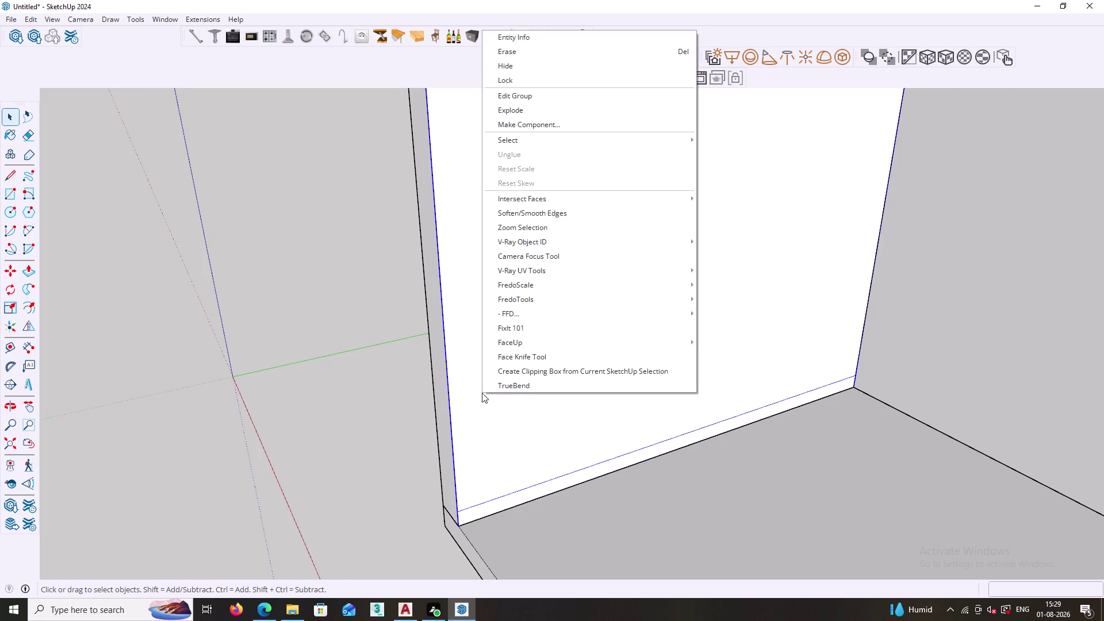
click(384, 389)
click(553, 383)
double_click(537, 417)
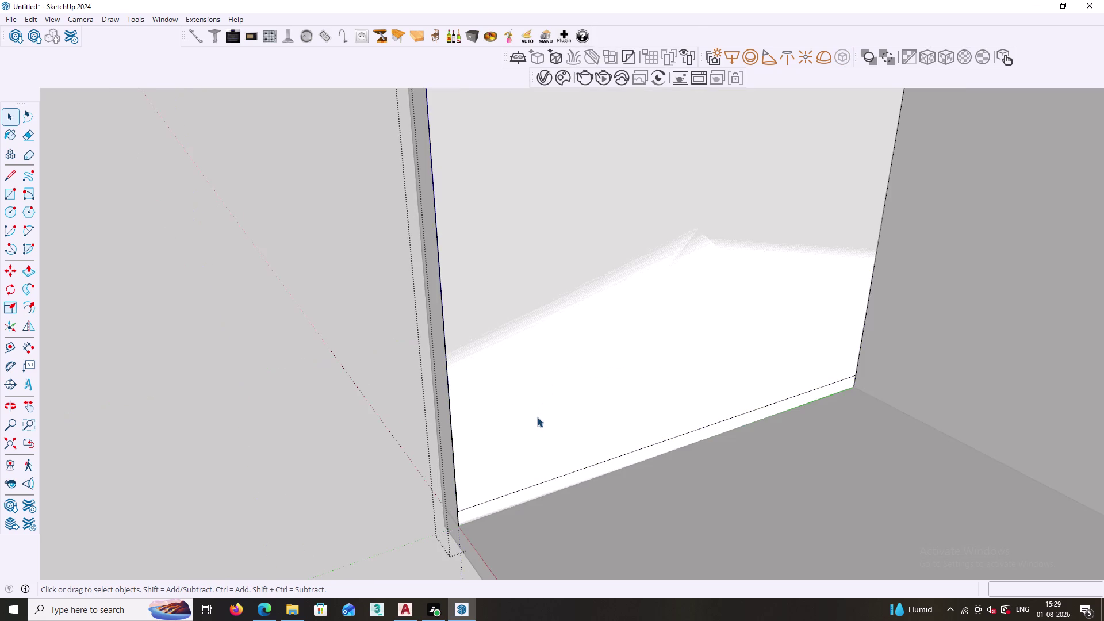
scroll(up, 3)
middle_drag(483, 473, 583, 476)
click(430, 434)
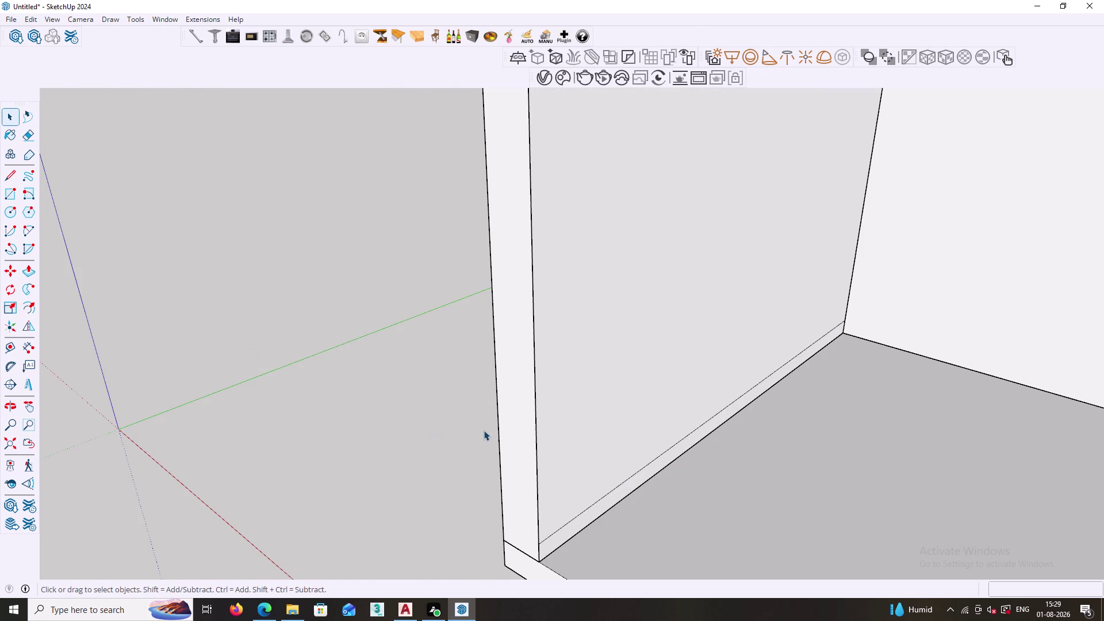
Hide the thin panel beside the wall and orbit around the corner.
click(510, 428)
right_click(510, 428)
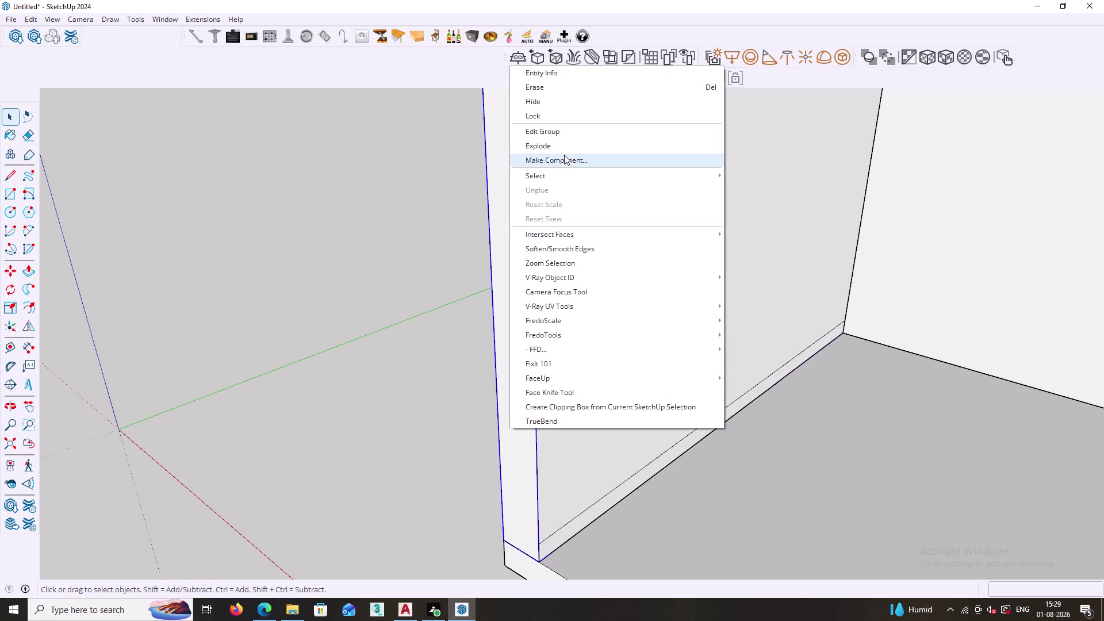
click(564, 99)
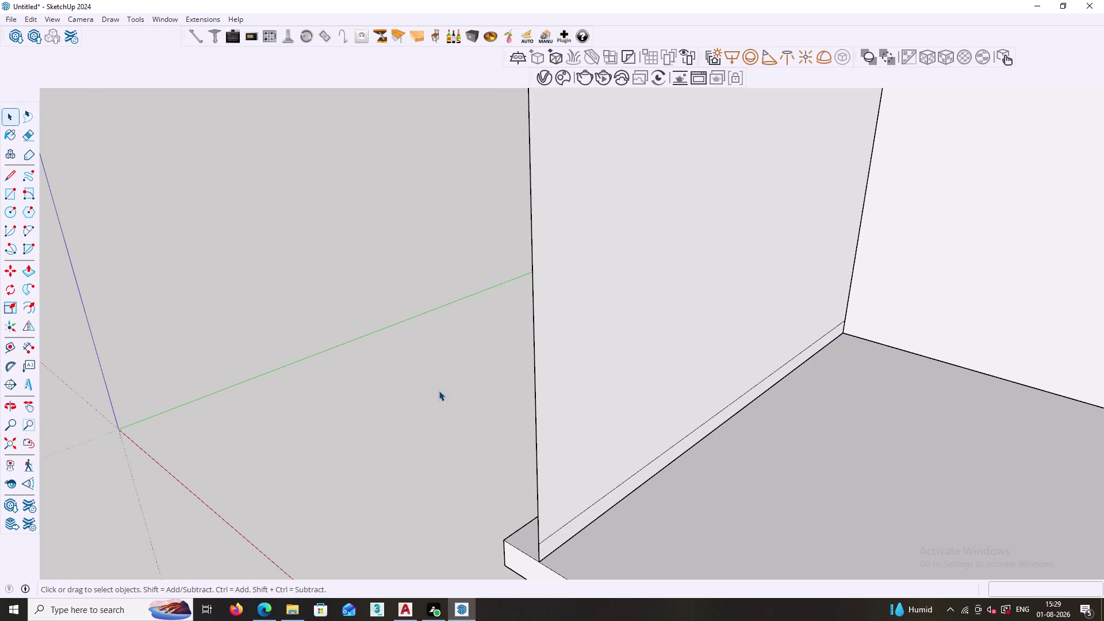
scroll(down, 3)
middle_drag(609, 430, 507, 444)
double_click(542, 374)
scroll(up, 3)
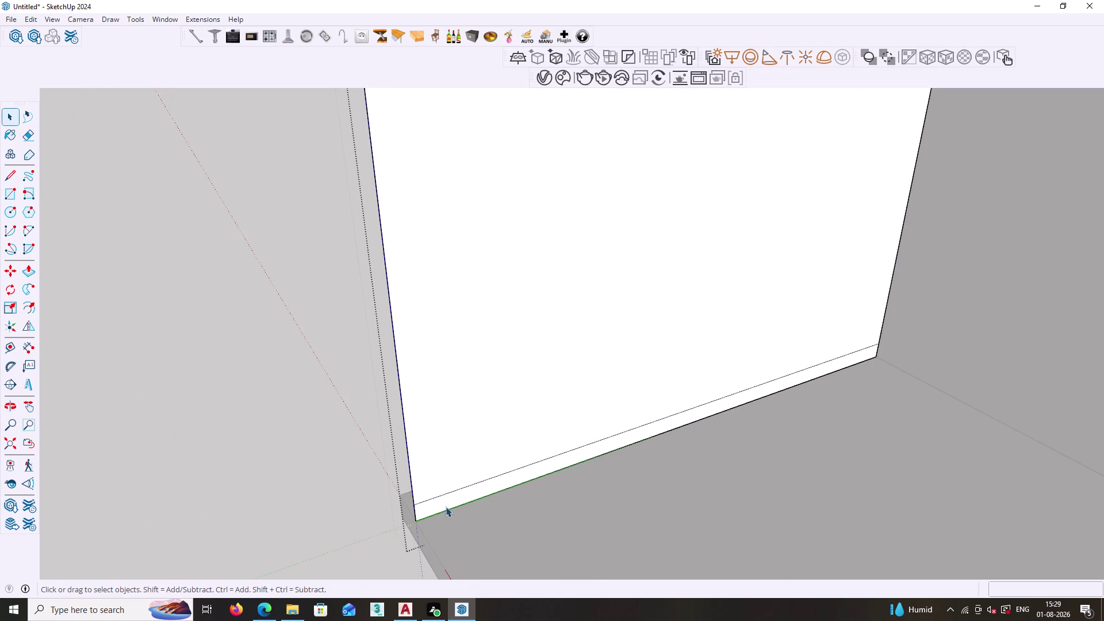
Copy the strip's top edge upward, entering 1' then correcting it to 1.5'.
click(439, 494)
key(m)
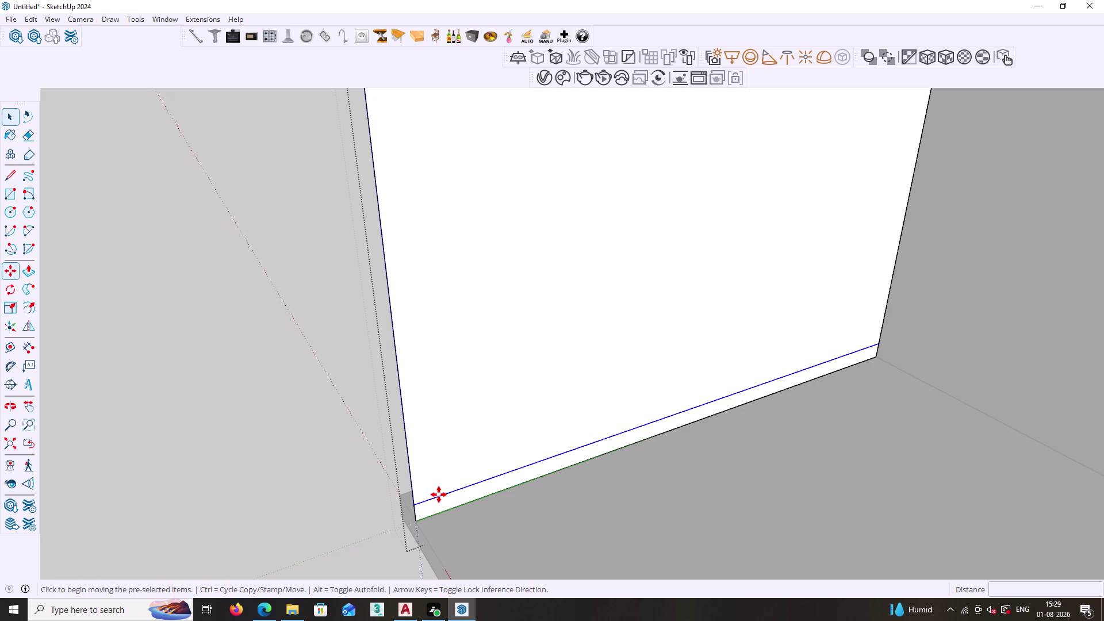
click(414, 504)
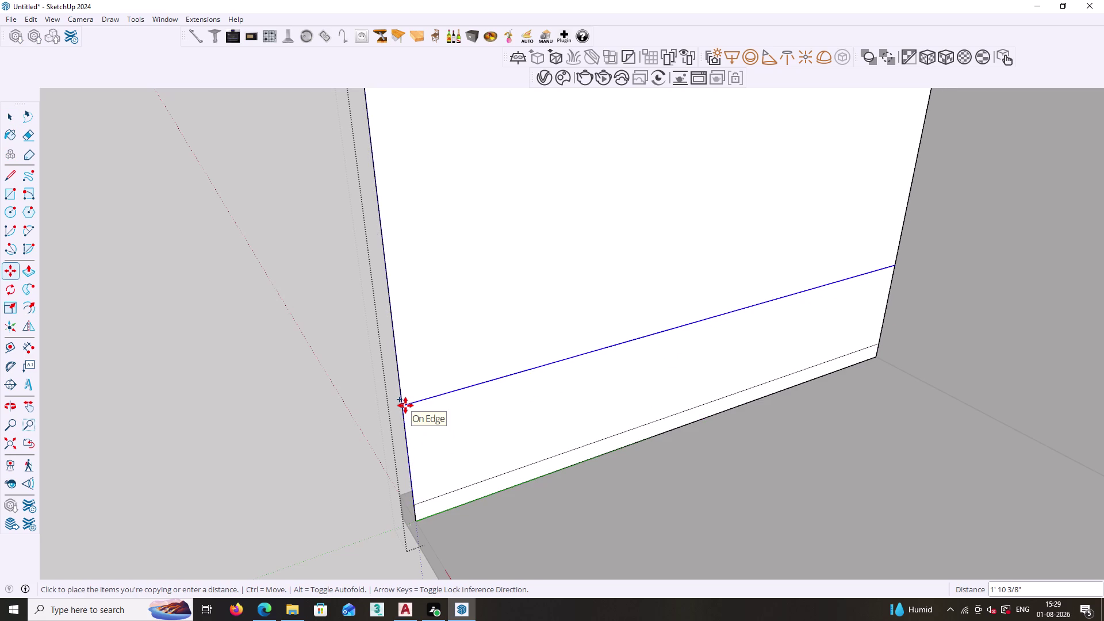
key(Up)
text(1')
key(Return)
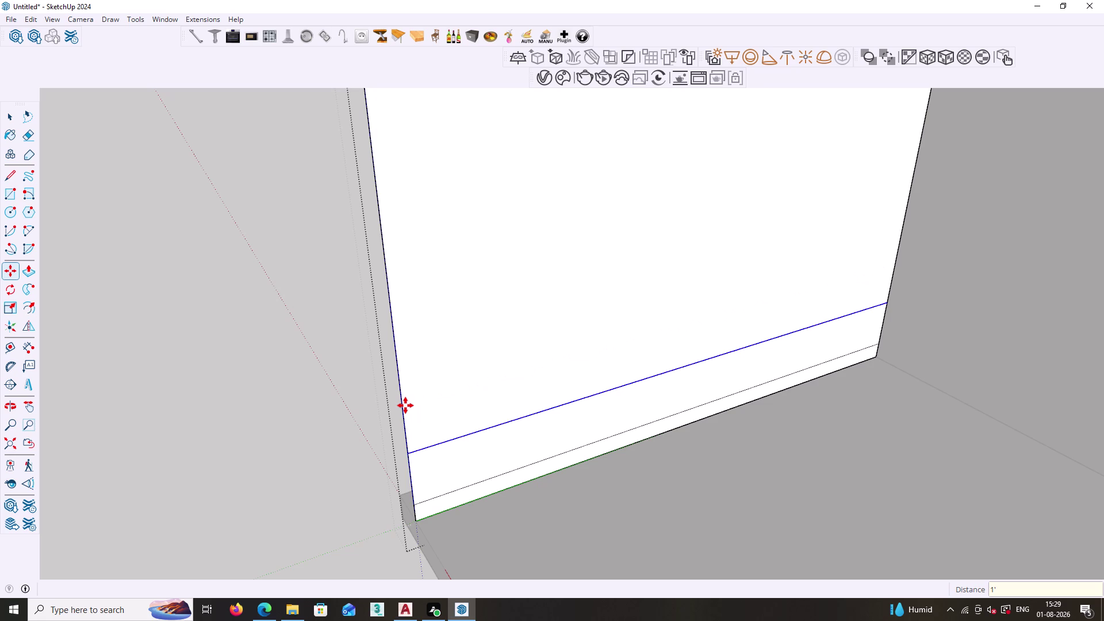
text(1.5')
key(Return)
key(space)
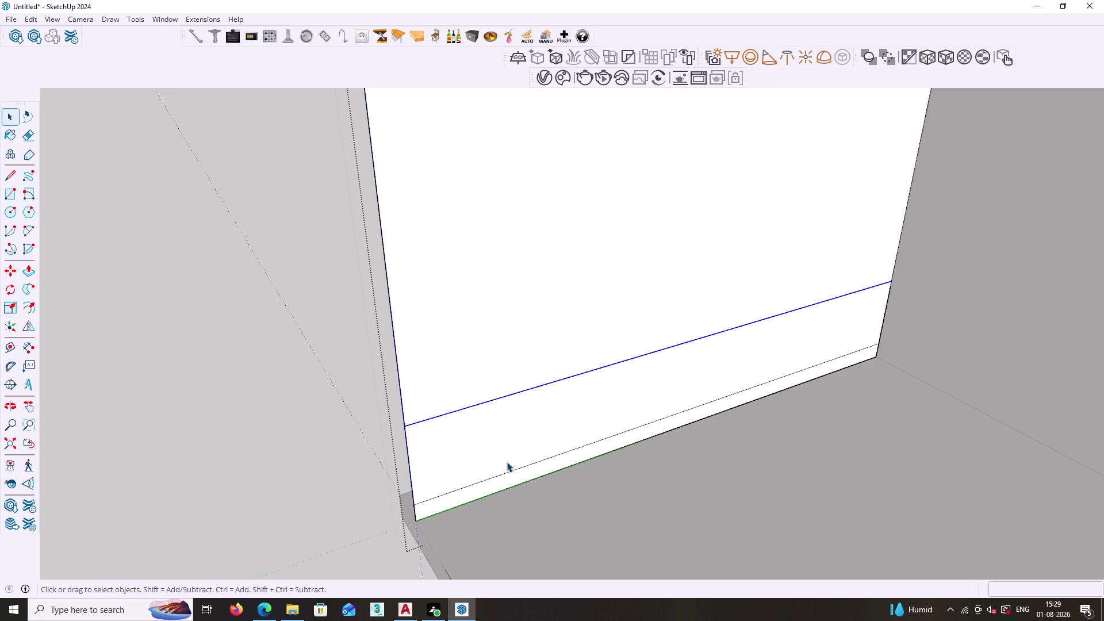
scroll(down, 3)
middle_drag(545, 477, 457, 489)
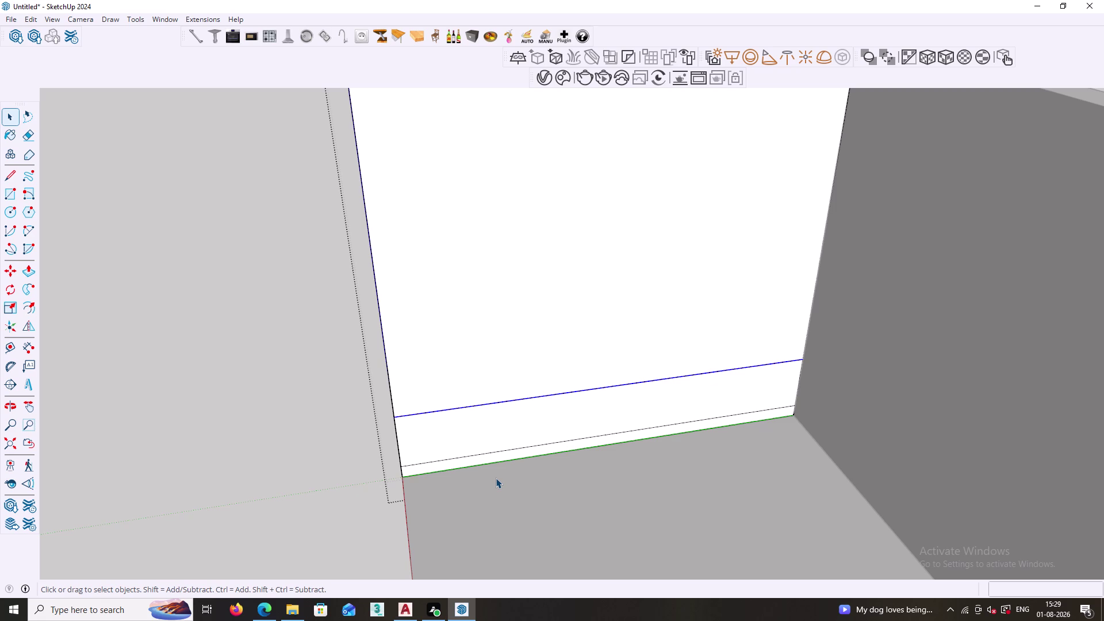
Copy the new horizontal line 2" away to form the second line.
click(418, 413)
key(m)
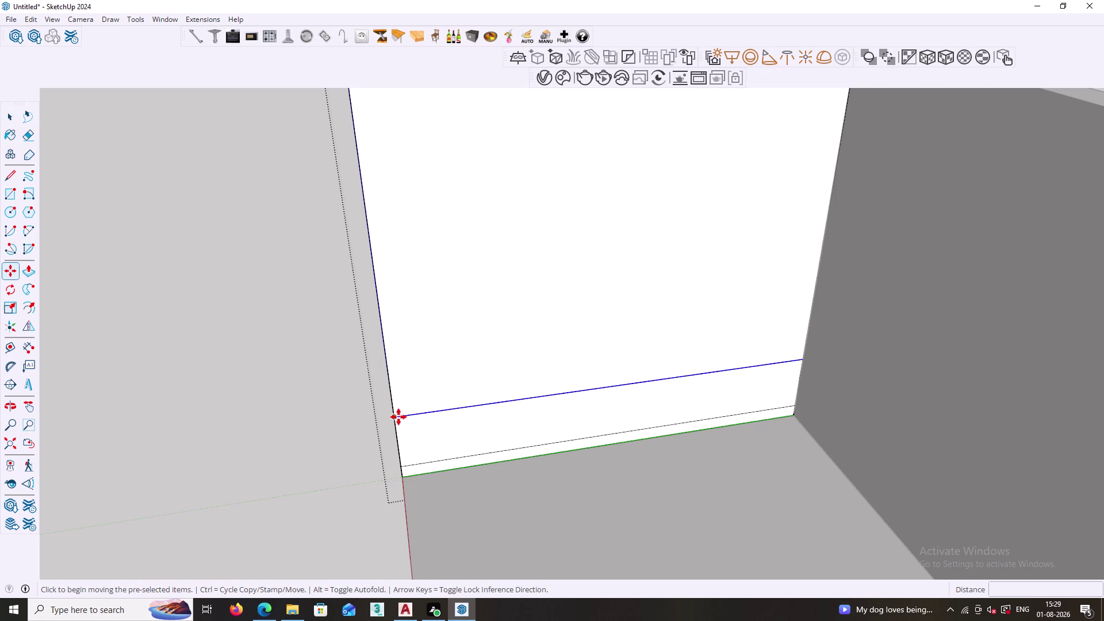
click(395, 417)
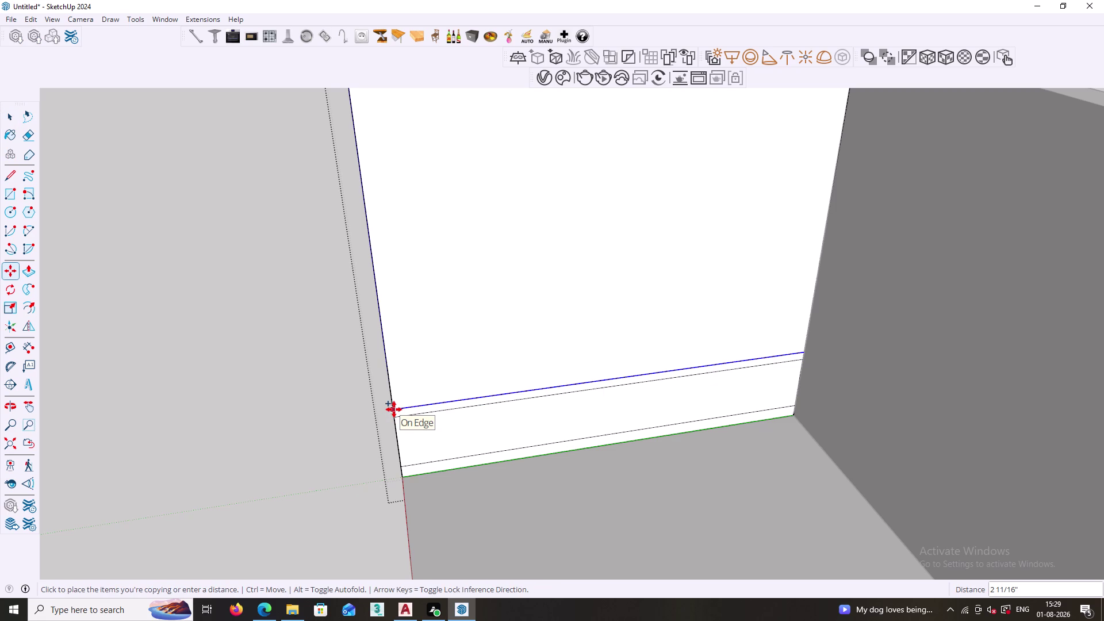
text(2")
key(Return)
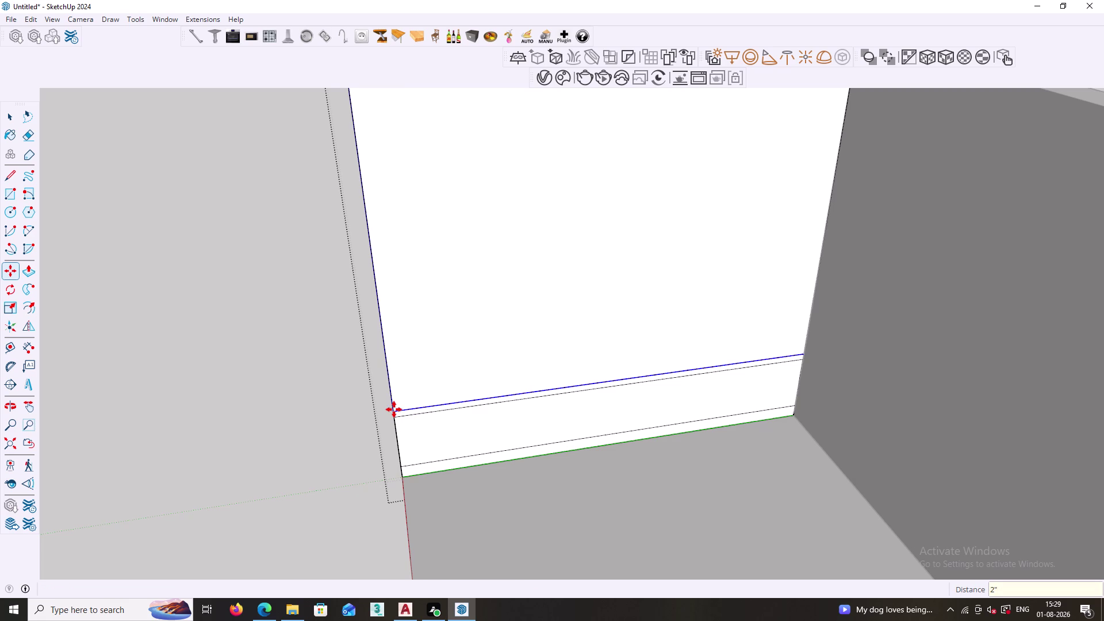
key(space)
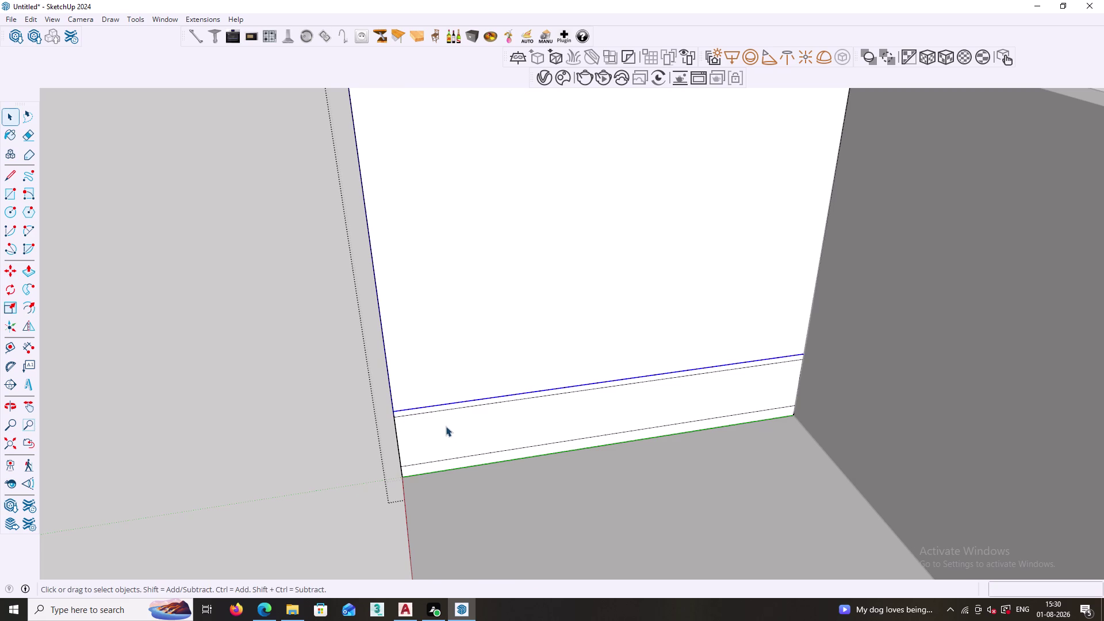
scroll(down, 3)
middle_drag(447, 451, 443, 434)
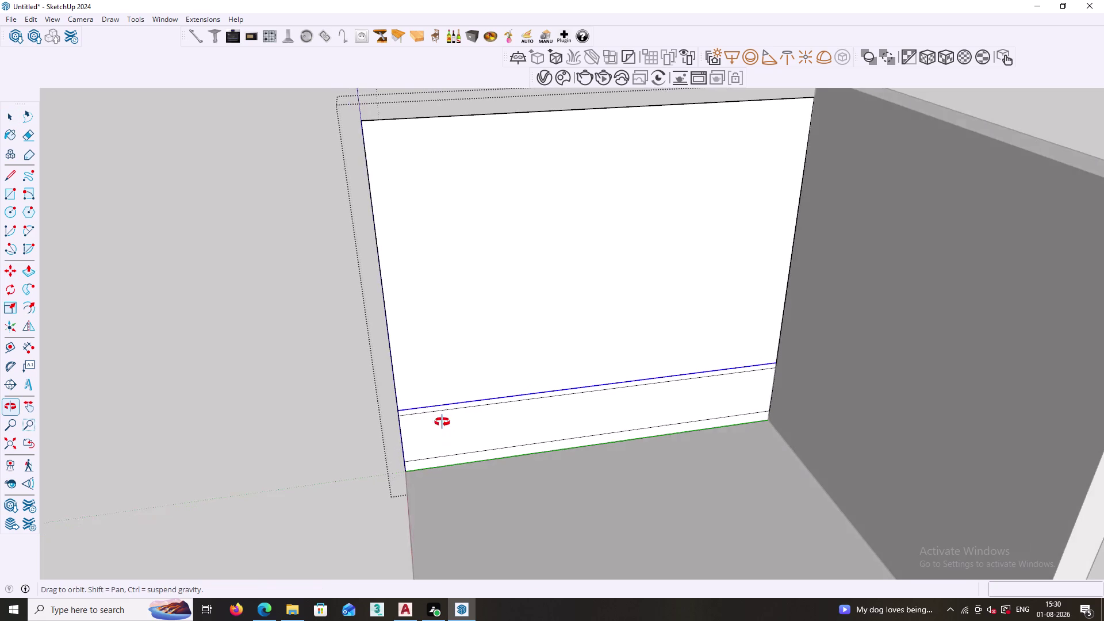
Offset the lower wall band's outline 18 mm inward.
middle_drag(442, 434, 440, 399)
scroll(up, 3)
click(396, 429)
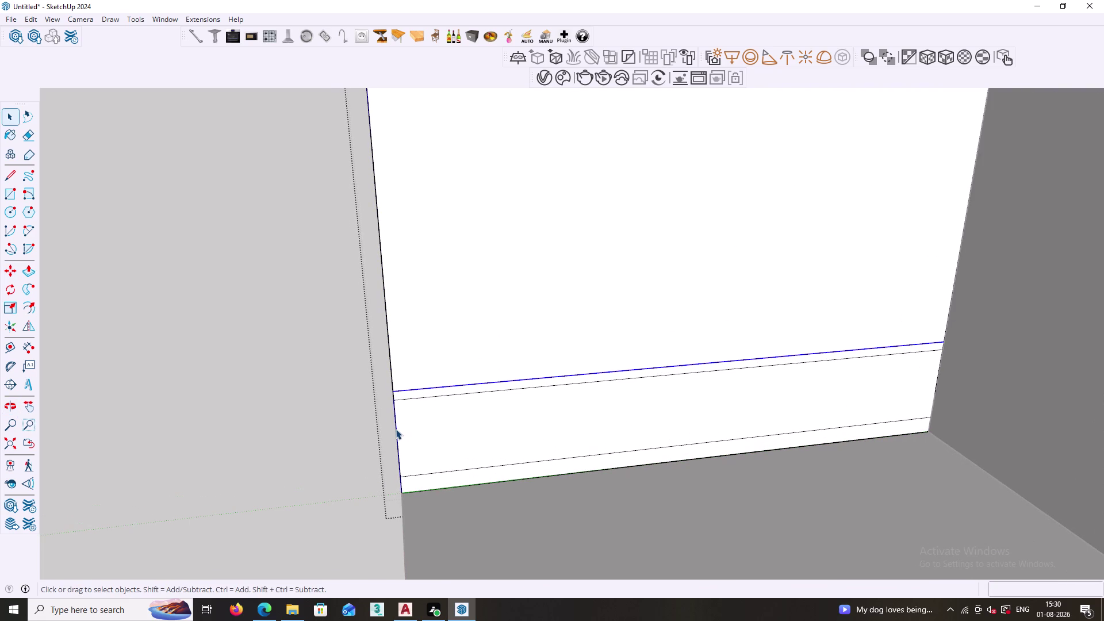
key(m)
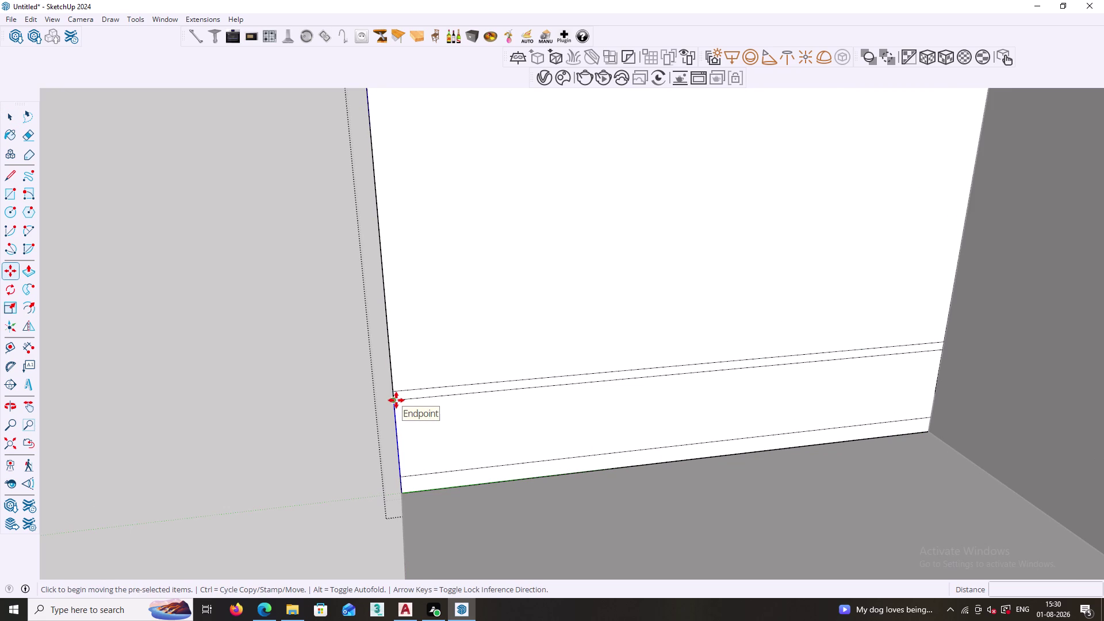
key(space)
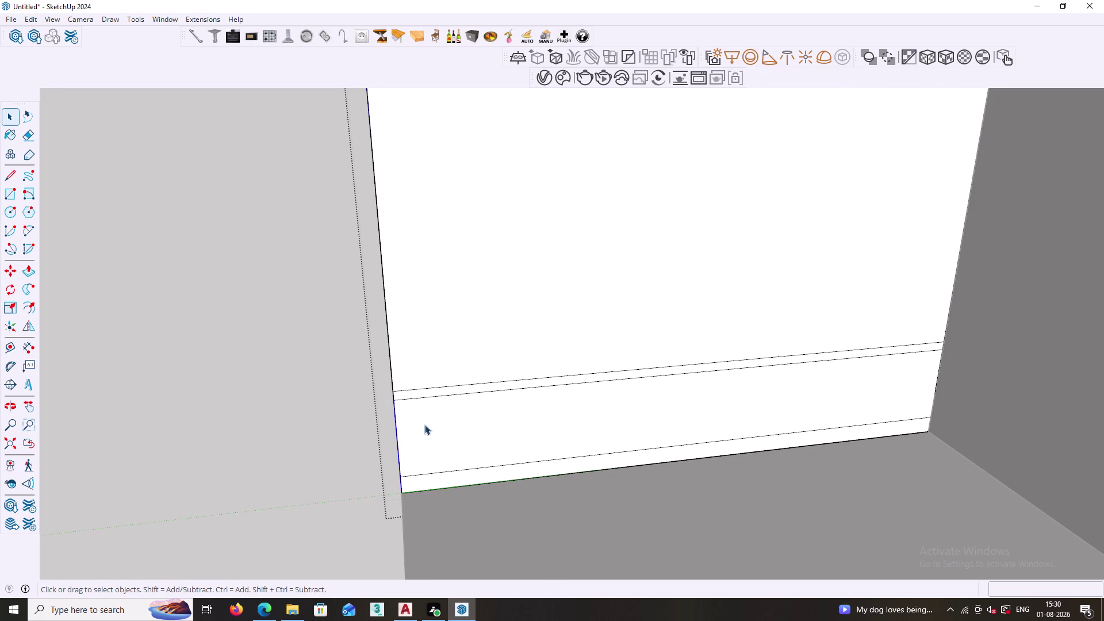
click(443, 425)
key(f)
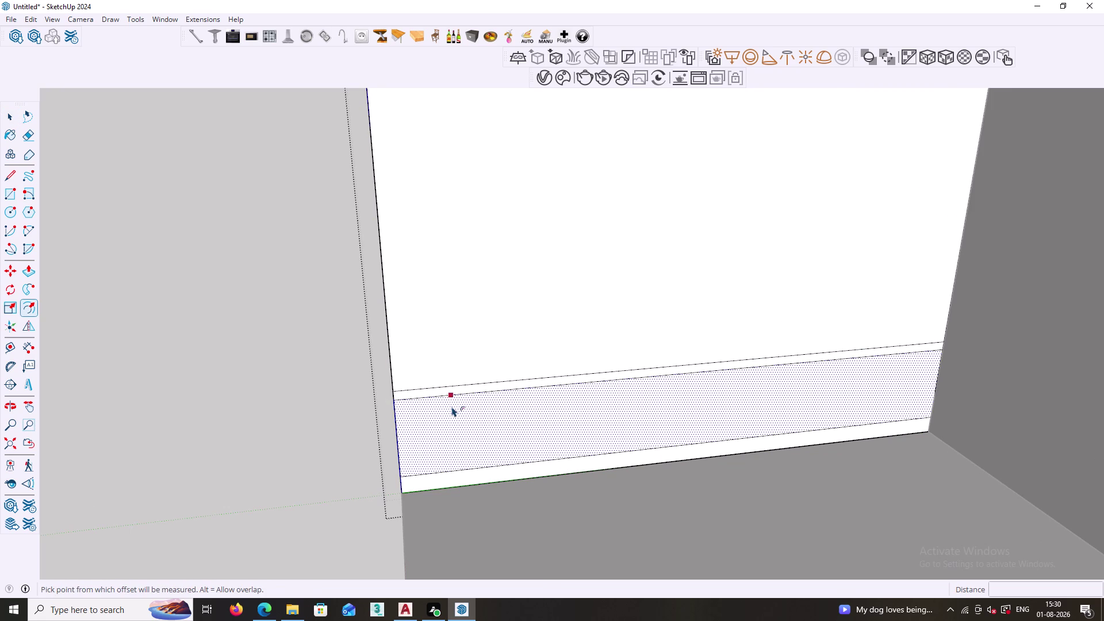
click(454, 398)
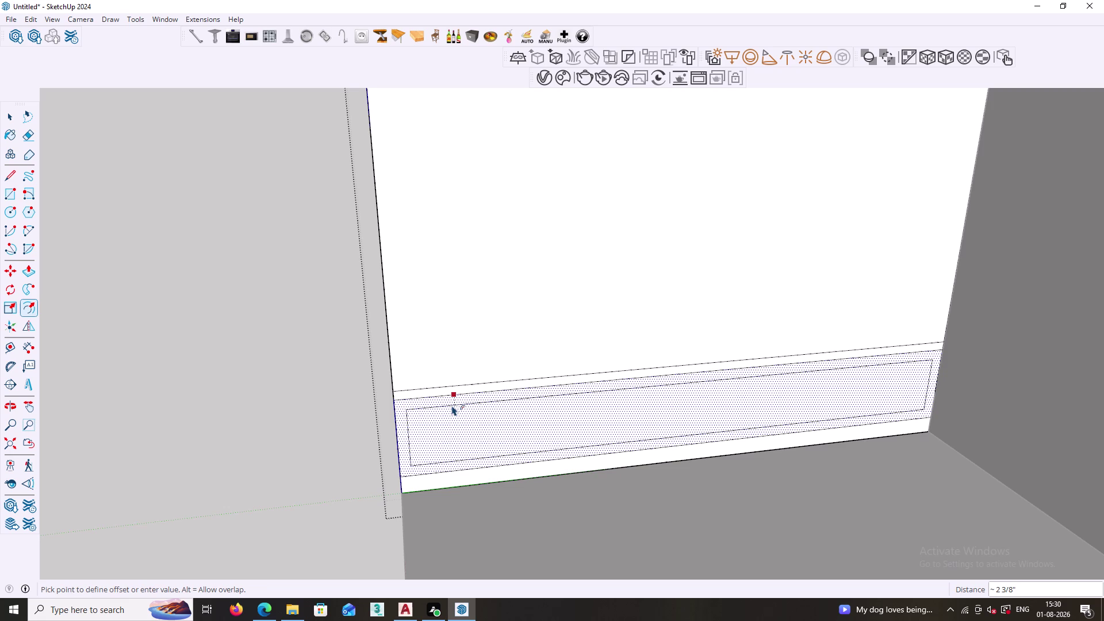
text(18mm)
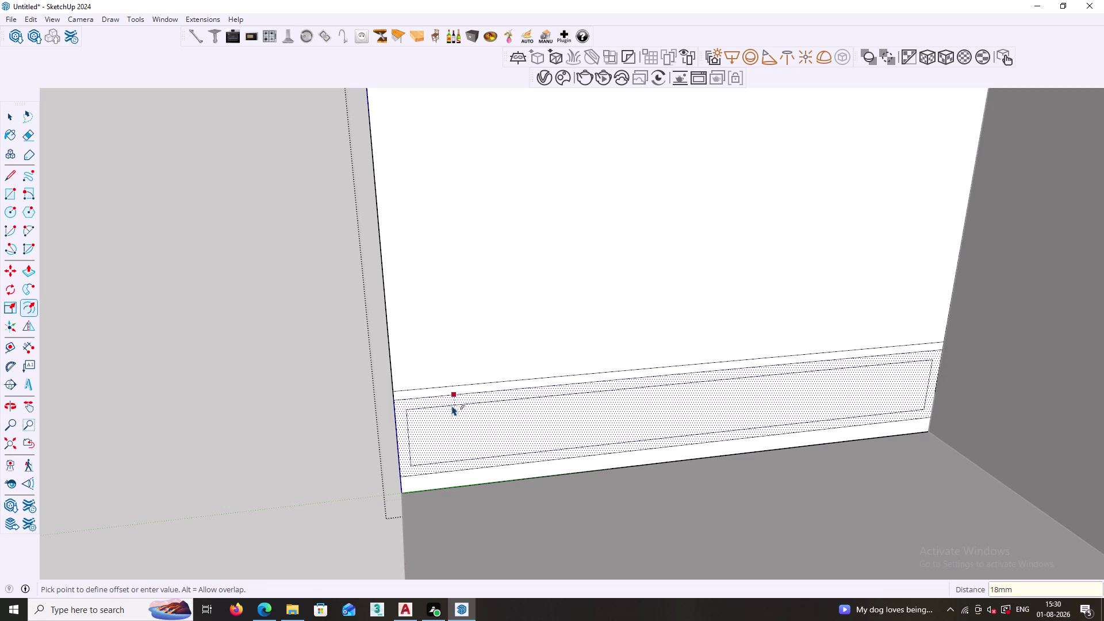
key(Return)
key(space)
click(271, 428)
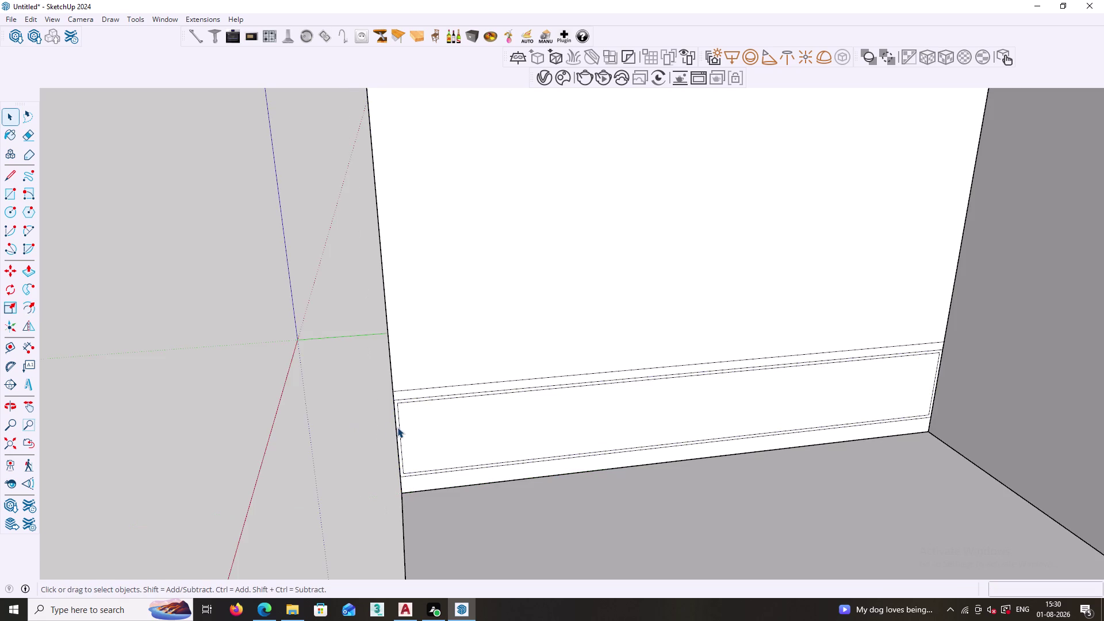
scroll(up, 3)
middle_drag(436, 474, 426, 461)
click(396, 437)
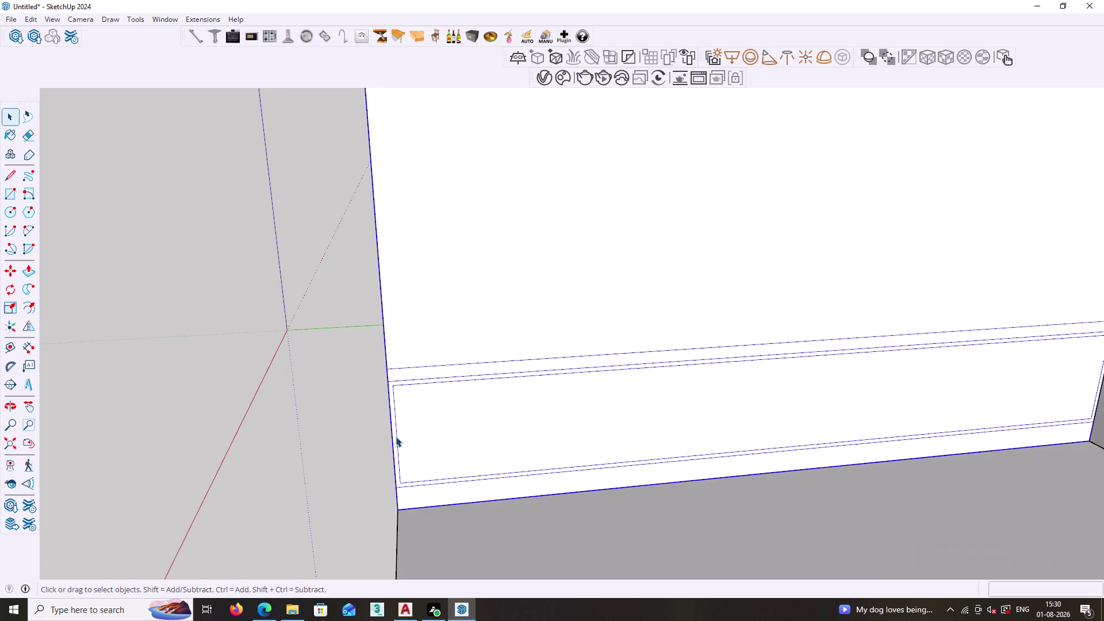
double_click(400, 438)
click(397, 435)
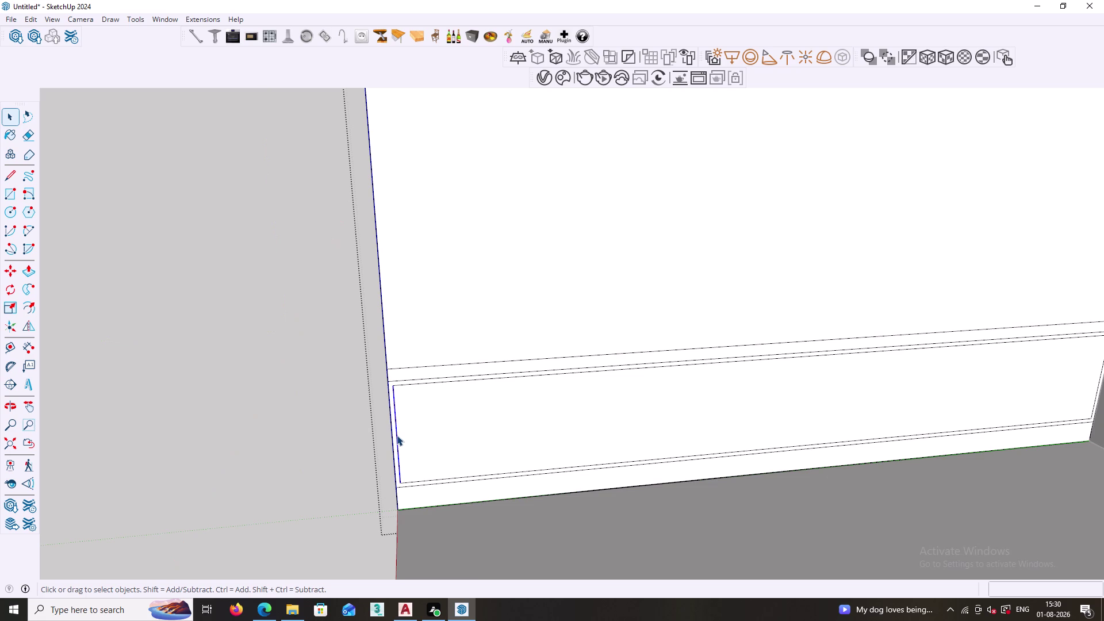
key(m)
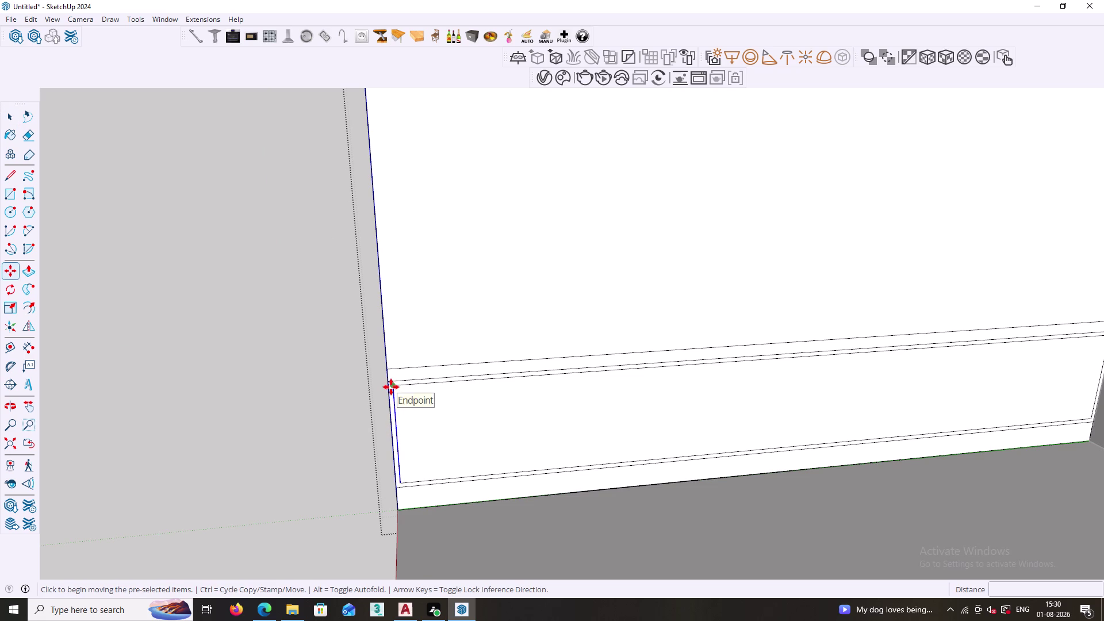
click(392, 386)
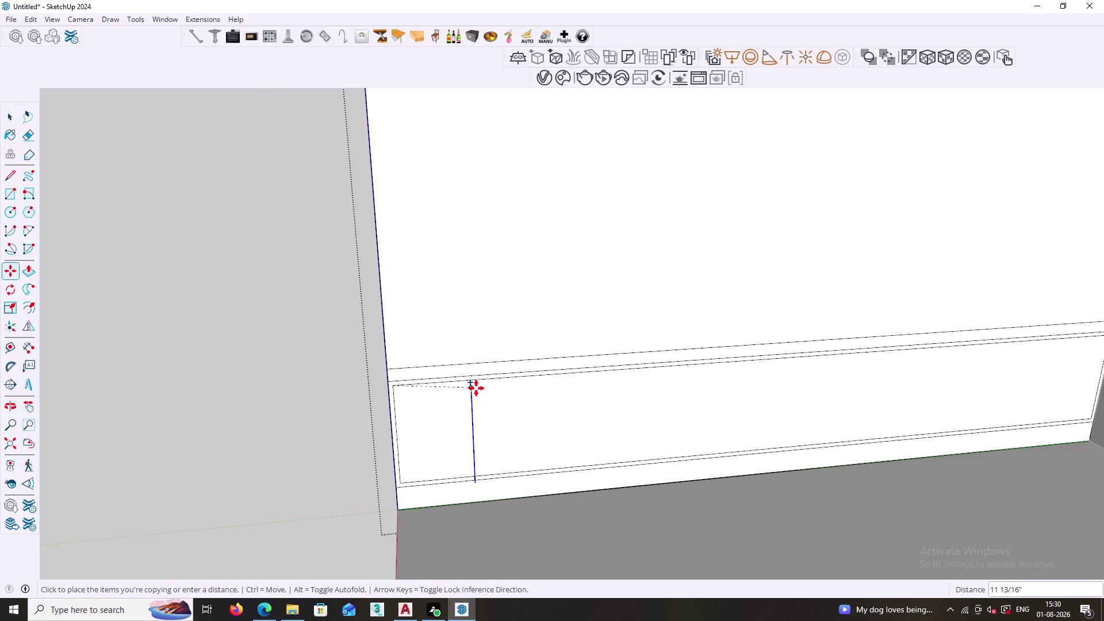
key(Left)
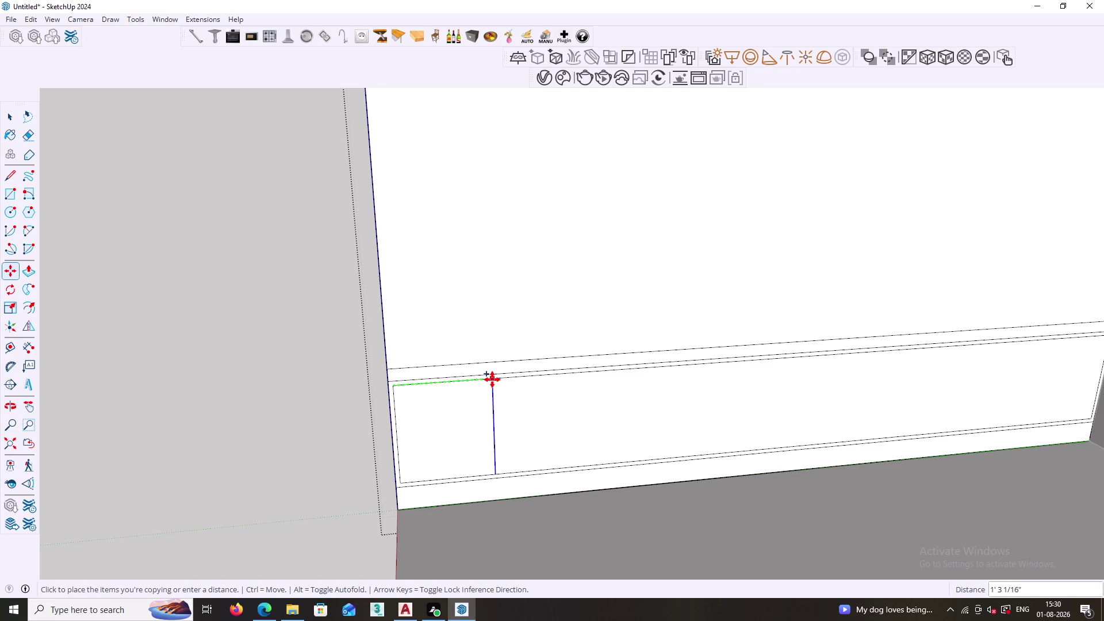
text(1')
key(Return)
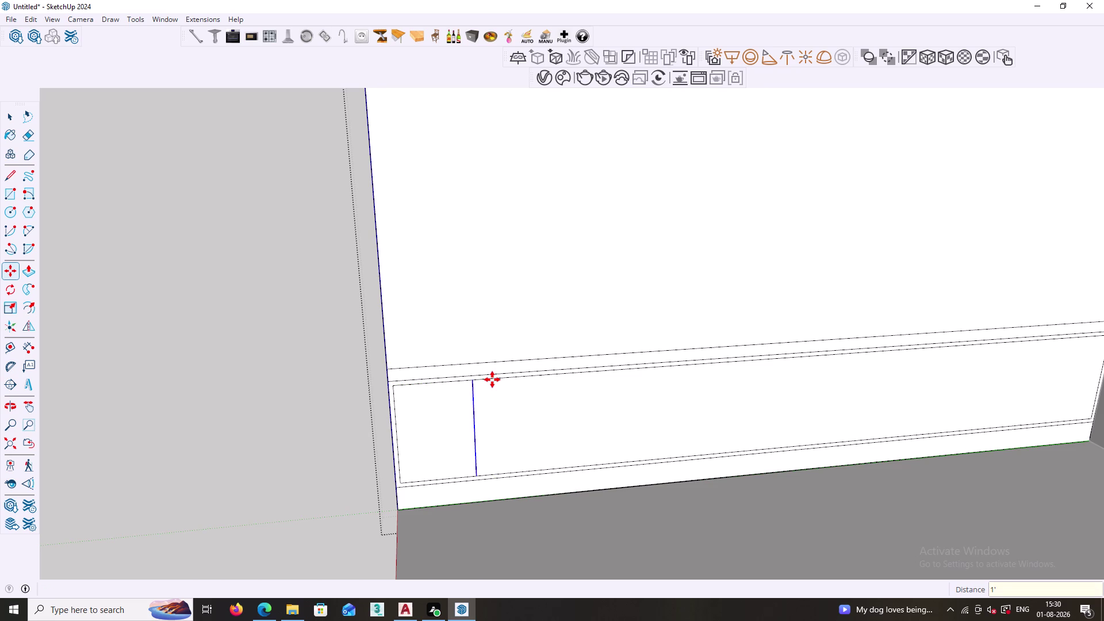
text(1.5)
key(shift+quotedbl)
key(Return)
text(1)
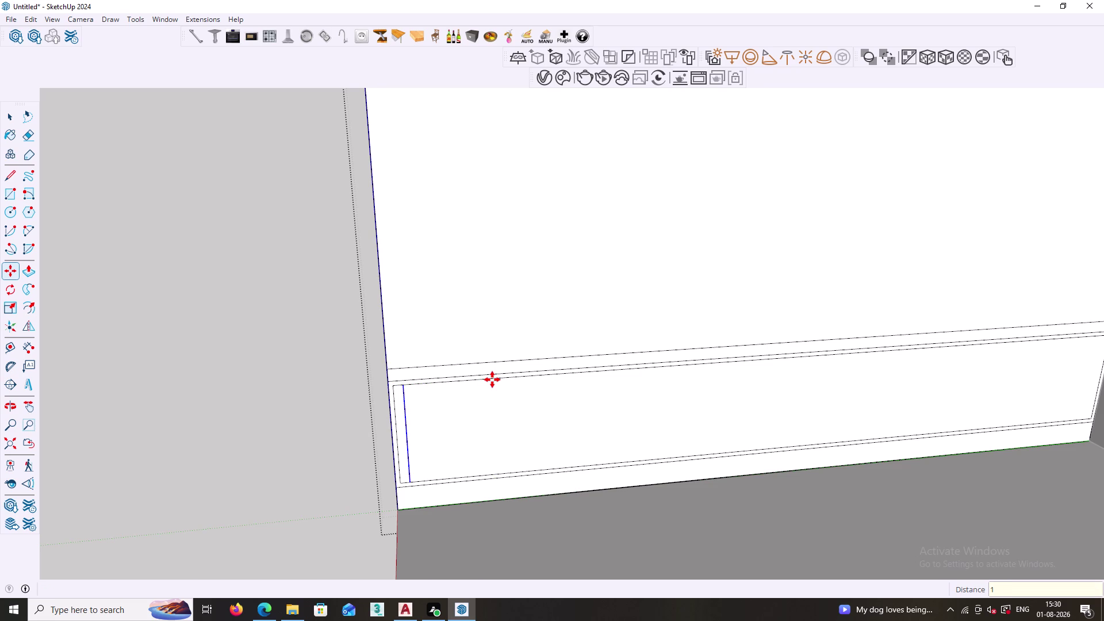
text(.5')
key(Return)
key(space)
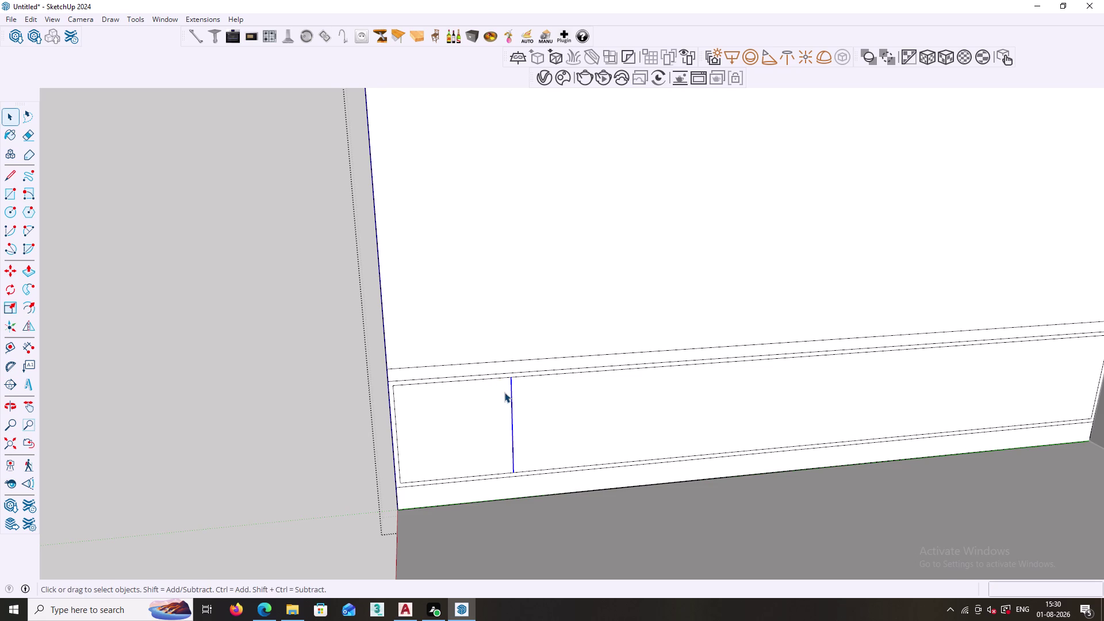
scroll(down, 3)
middle_drag(514, 432, 532, 445)
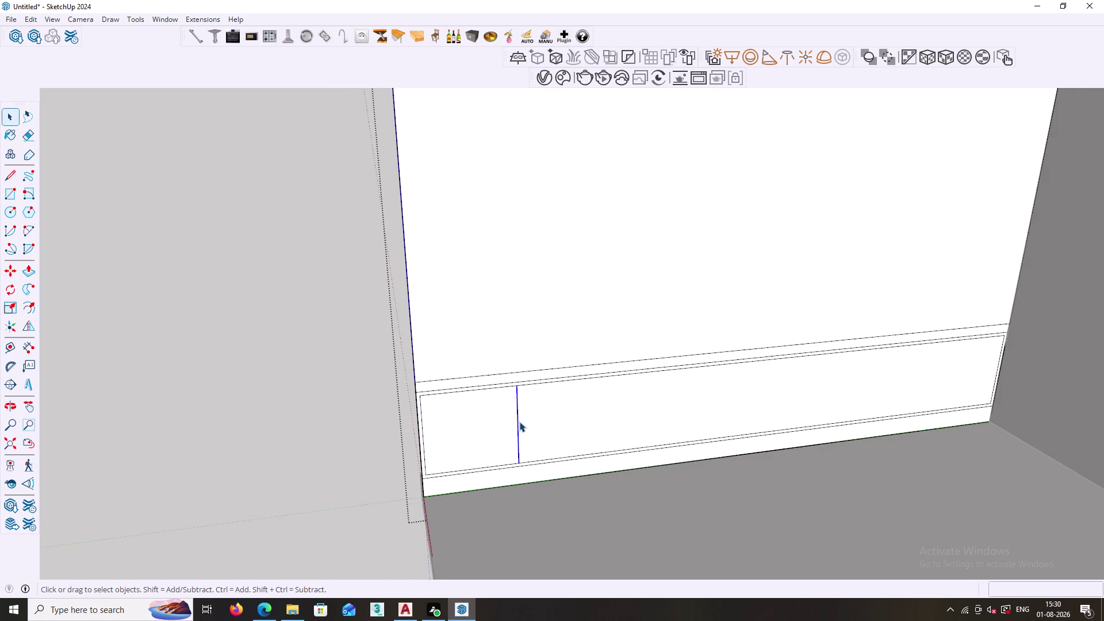
click(518, 420)
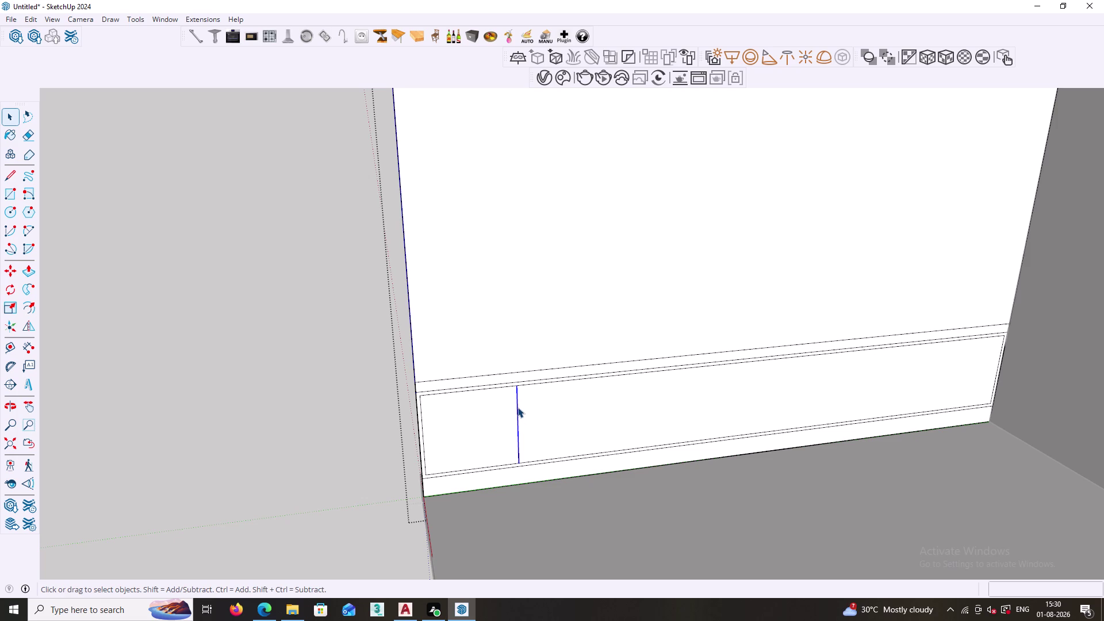
key(Delete)
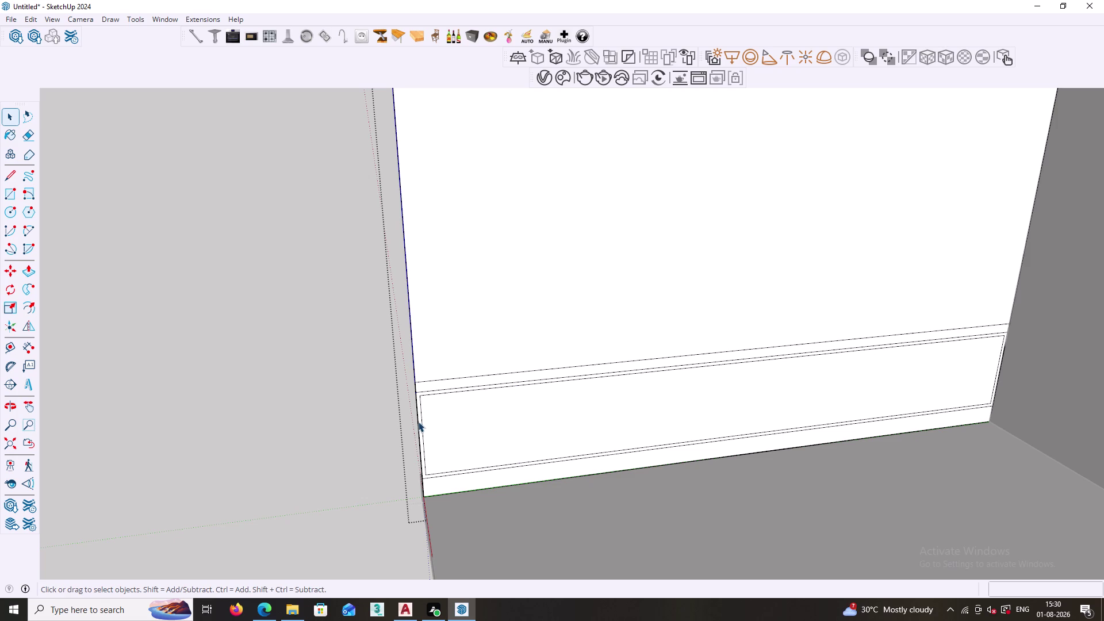
Copy the inner outline's left edge to the far right end, arrayed /5.
click(421, 418)
key(m)
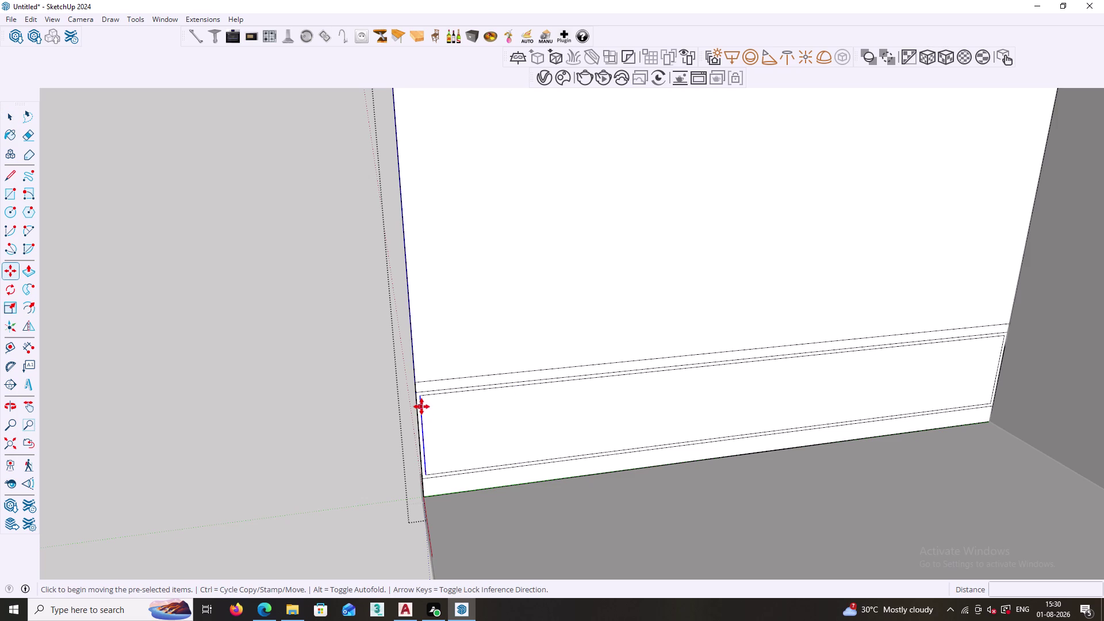
click(420, 396)
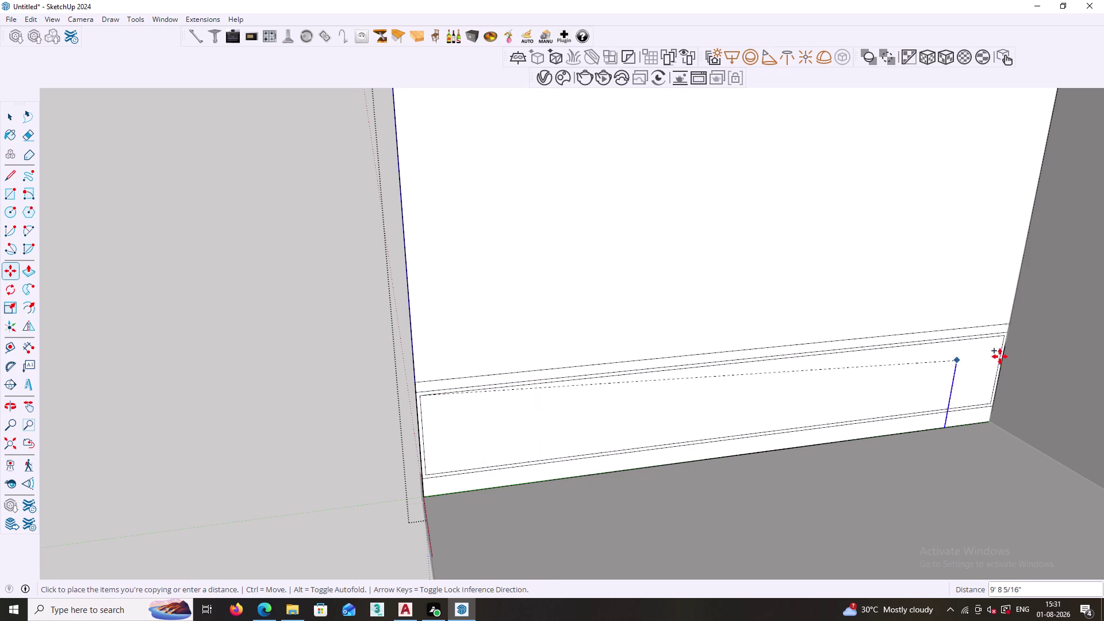
click(1005, 338)
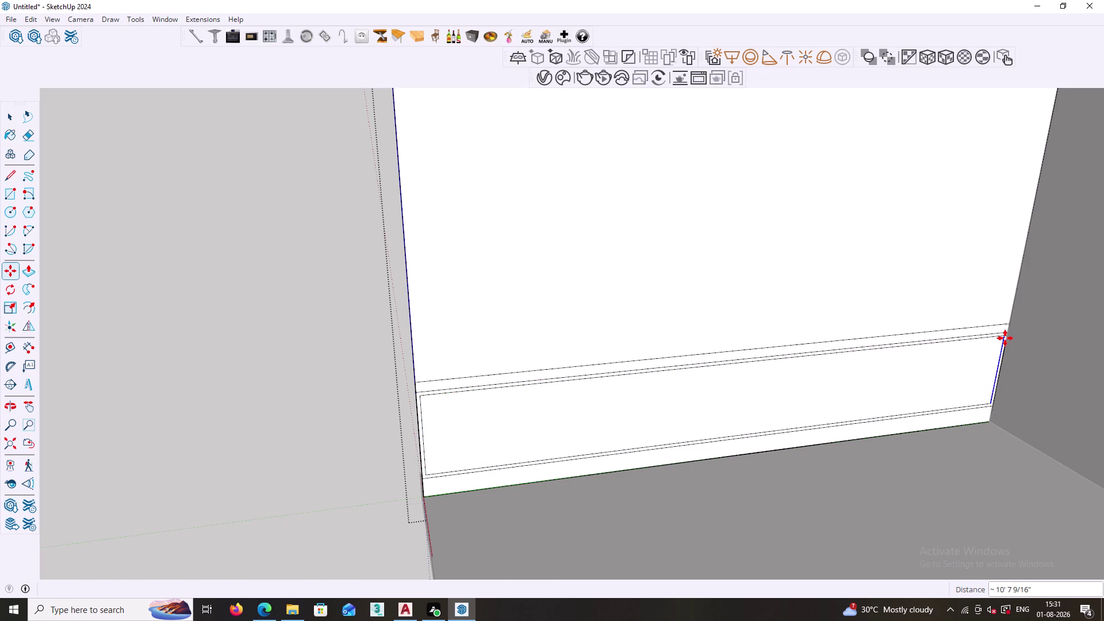
text(/5)
key(Return)
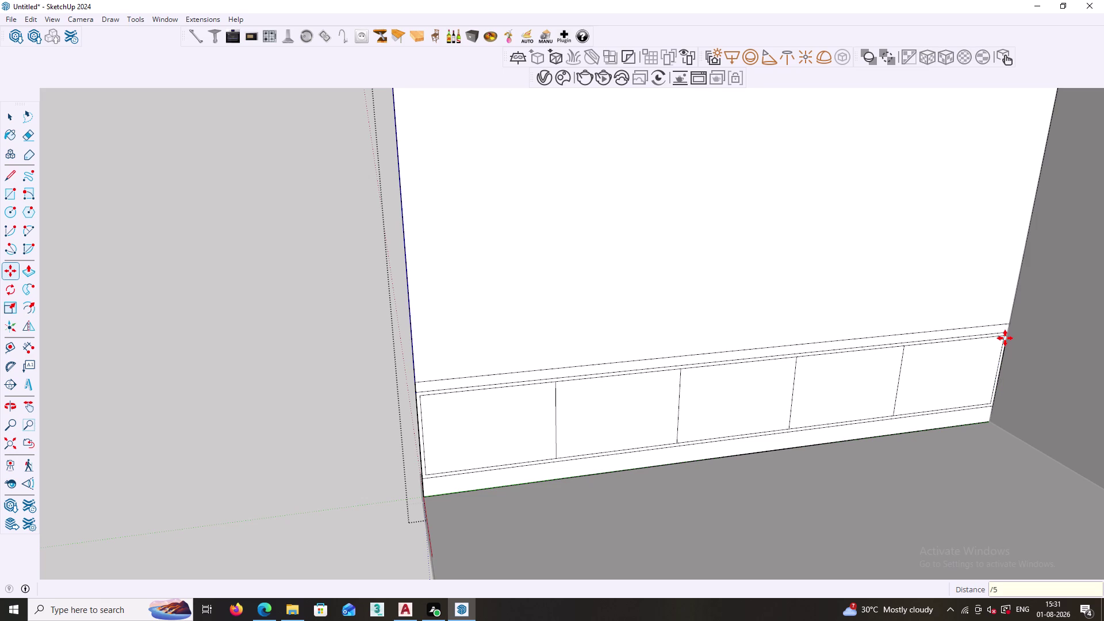
key(space)
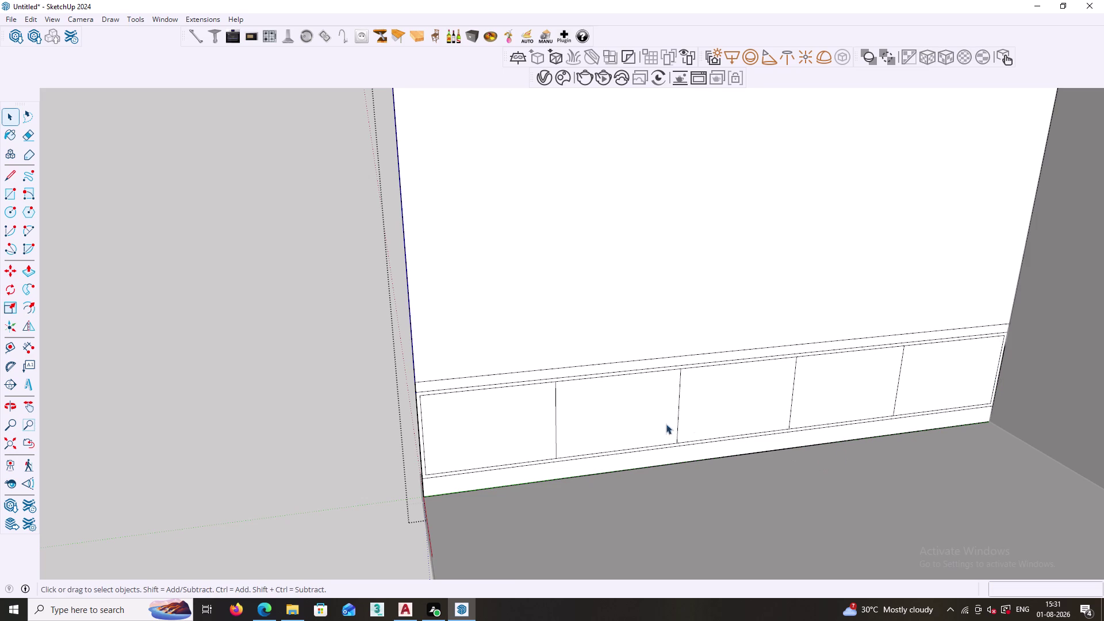
Give the first two dividers parallel twin lines 18mm away.
click(556, 399)
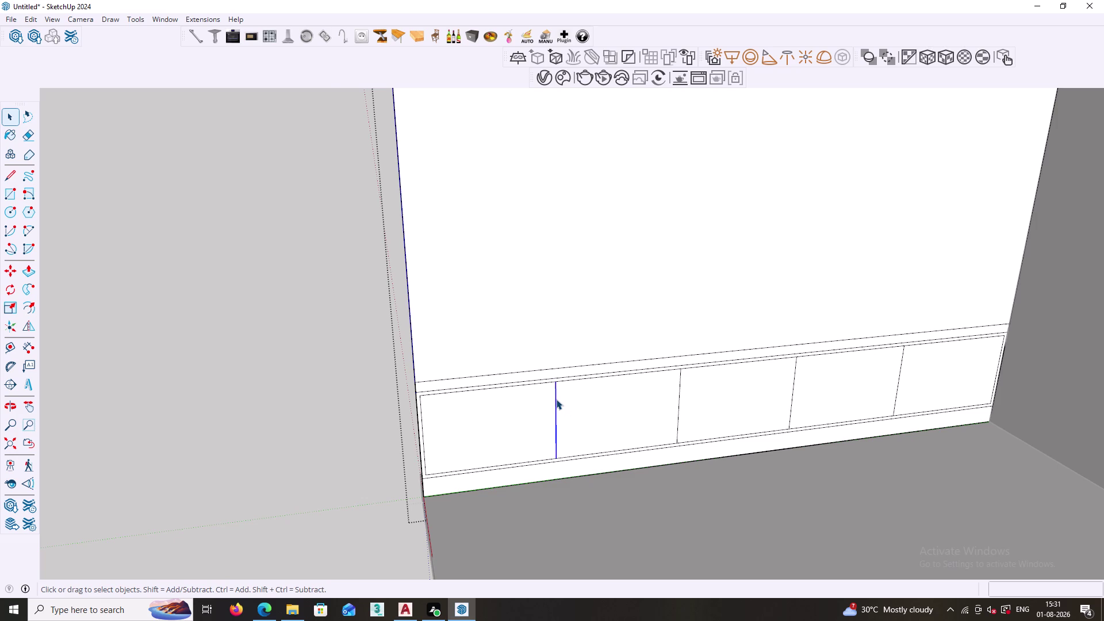
key(m)
scroll(up, 3)
scroll(up, 3)
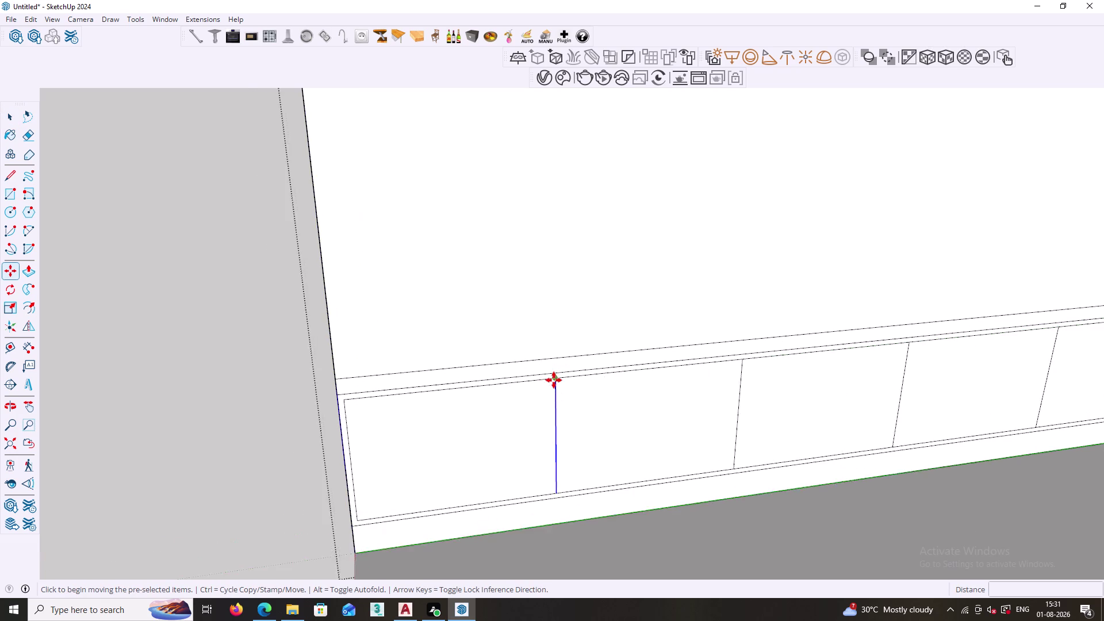
scroll(up, 3)
click(556, 378)
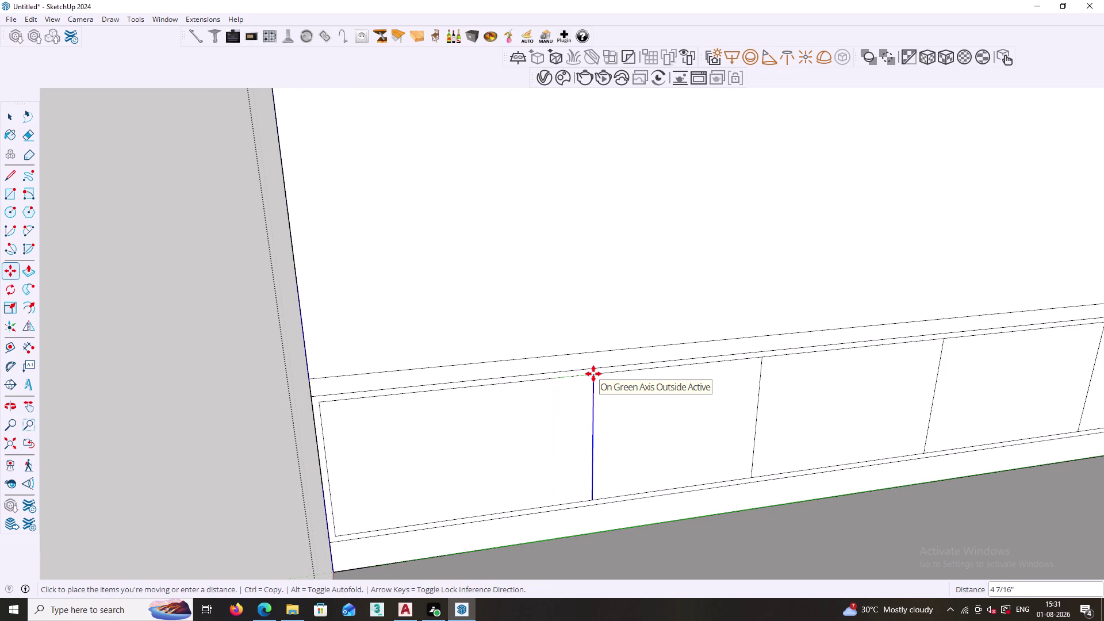
text(1)
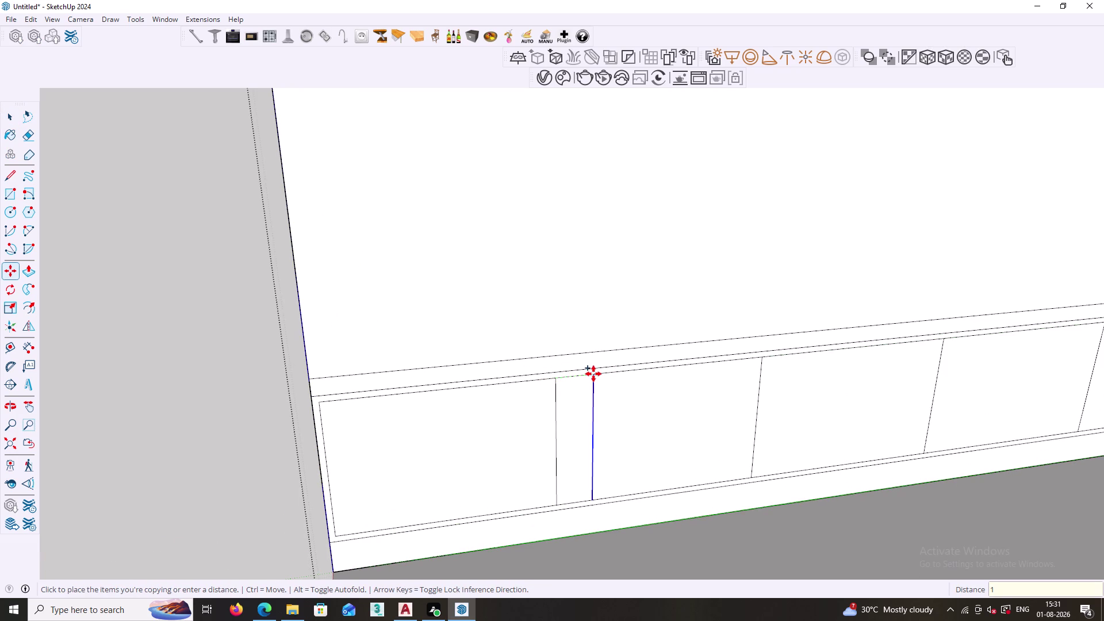
text(8mm)
key(Return)
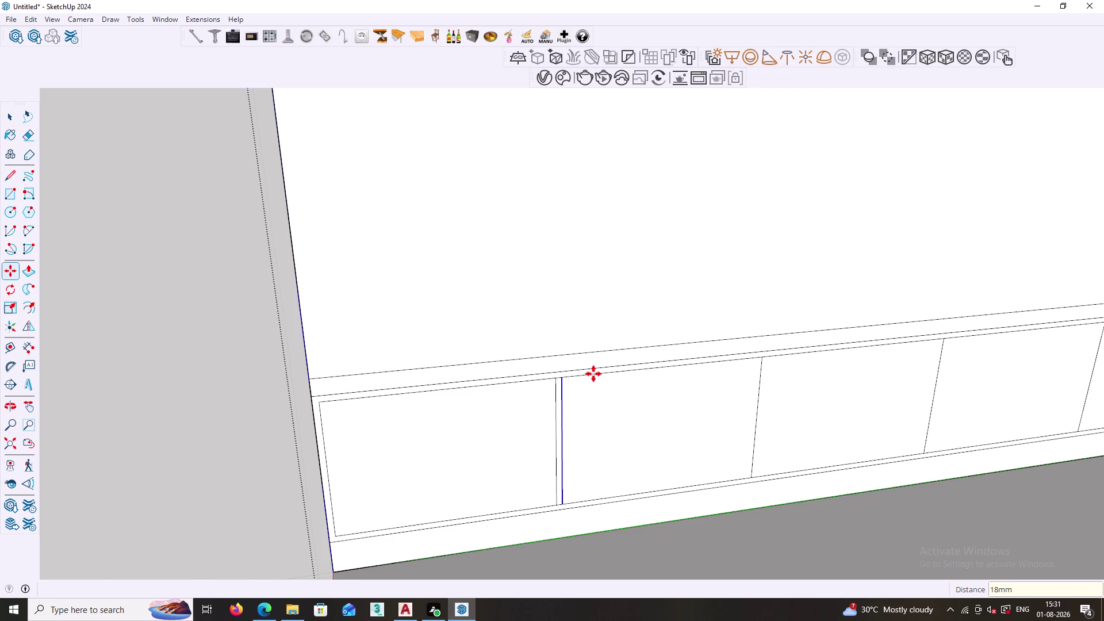
key(space)
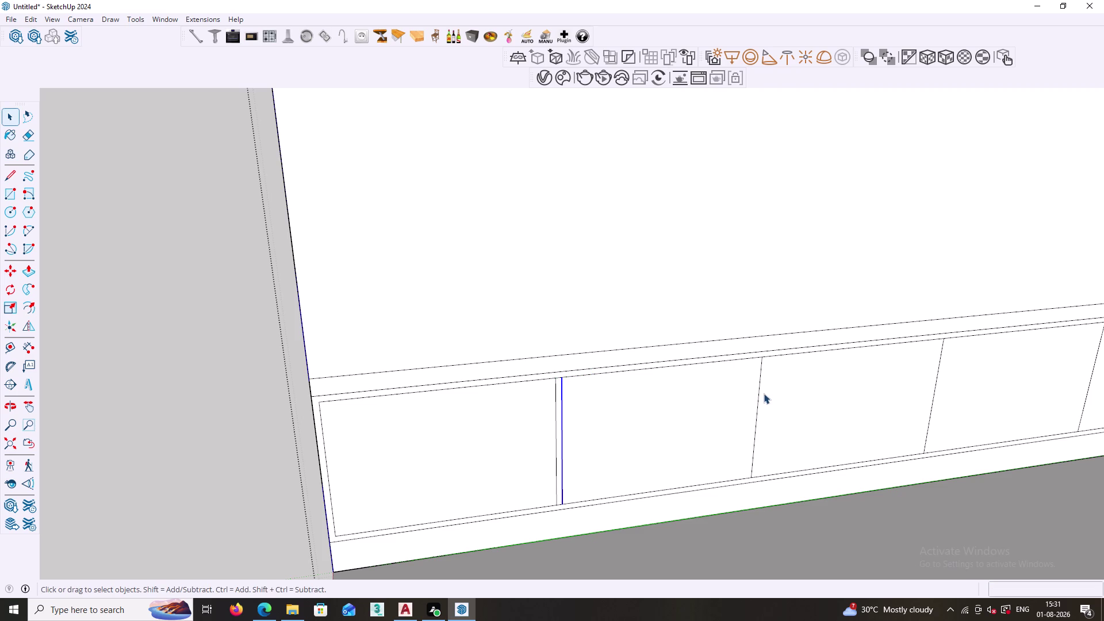
click(760, 392)
key(m)
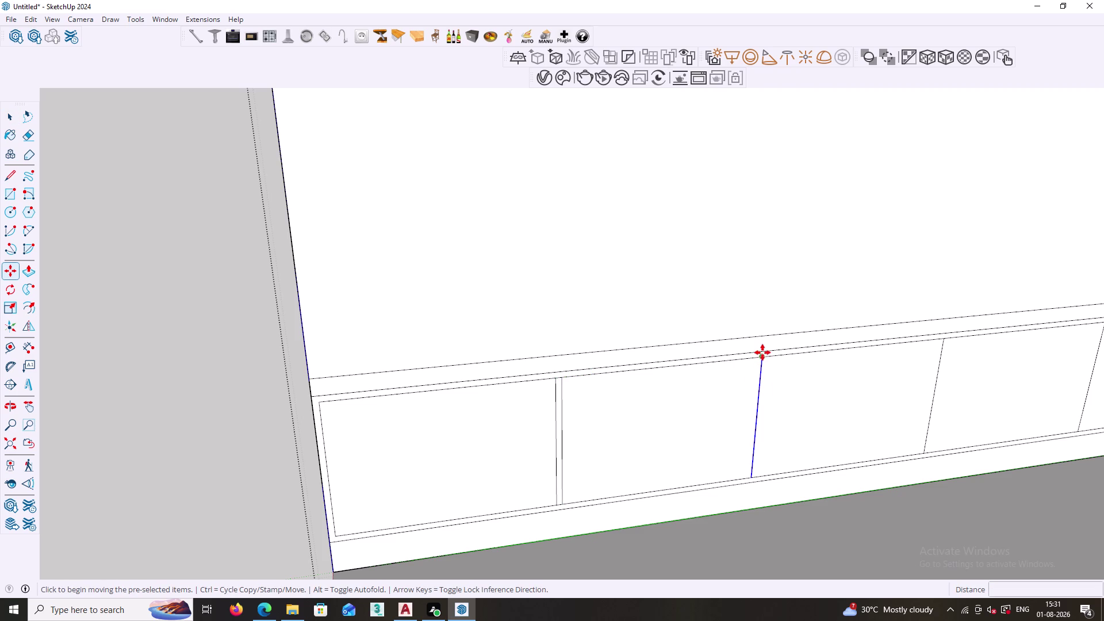
click(762, 357)
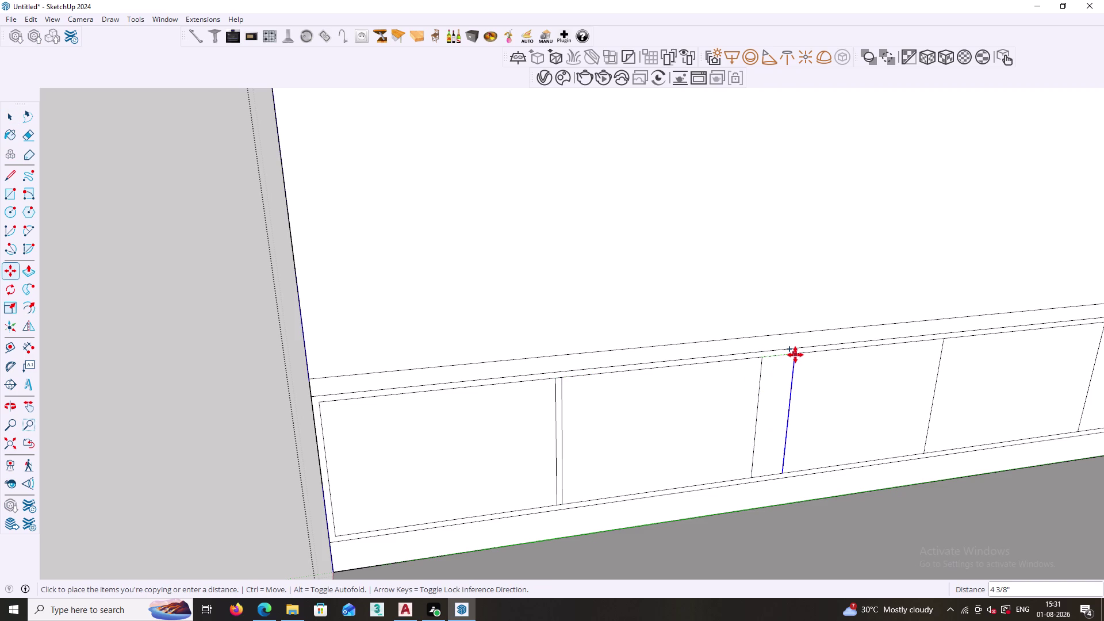
text(18m)
text(m)
key(Return)
key(space)
scroll(down, 3)
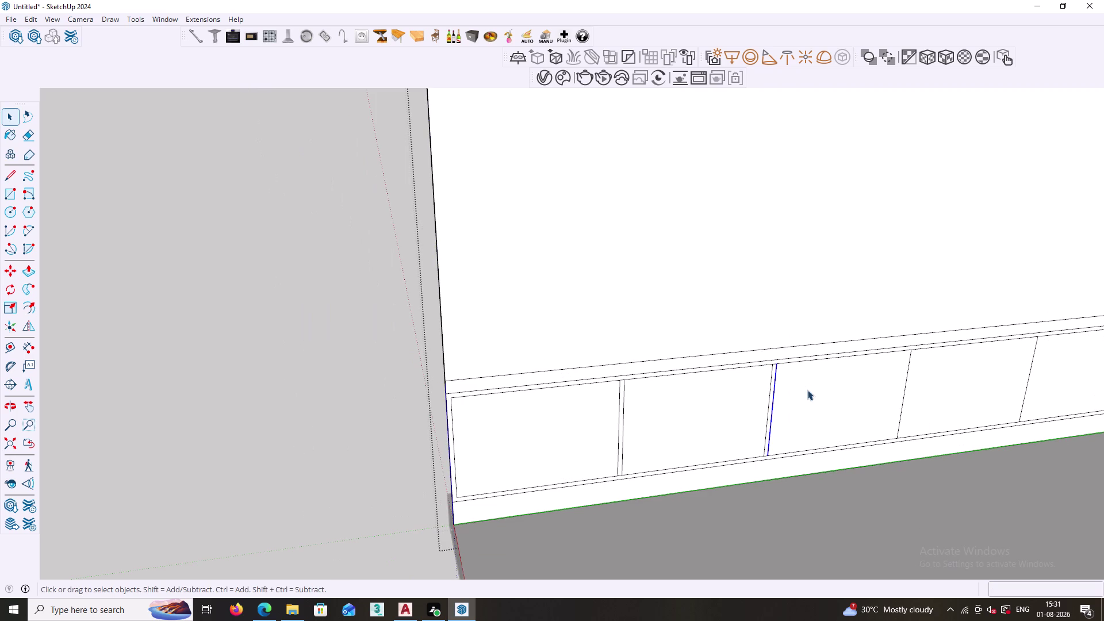
middle_drag(875, 406, 587, 400)
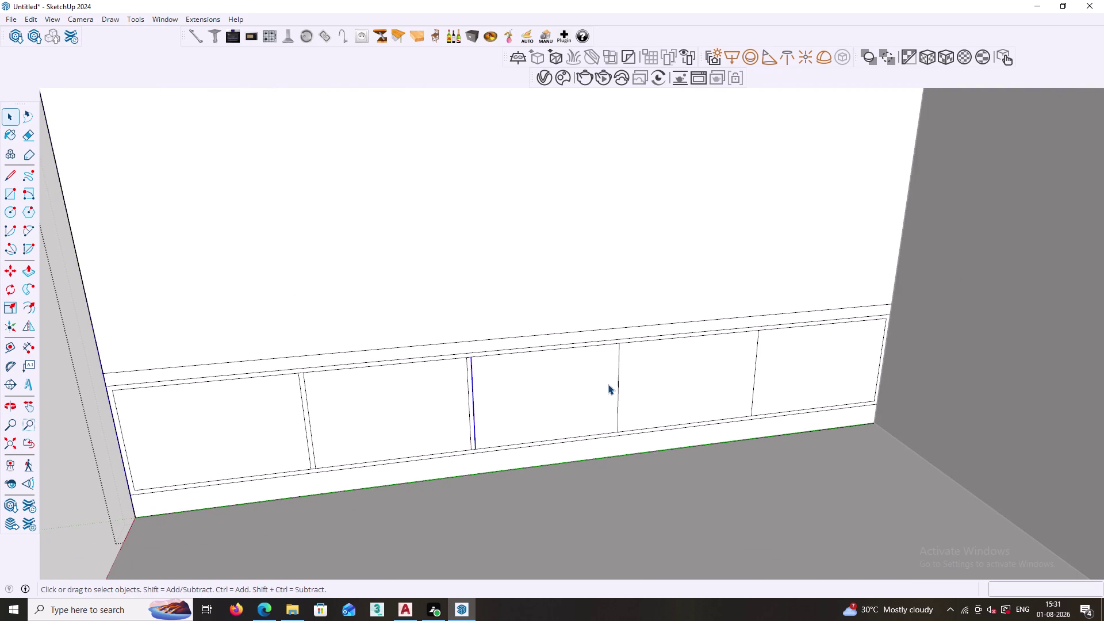
Add 18mm-offset twin lines beside the third and fourth dividers.
click(617, 384)
key(m)
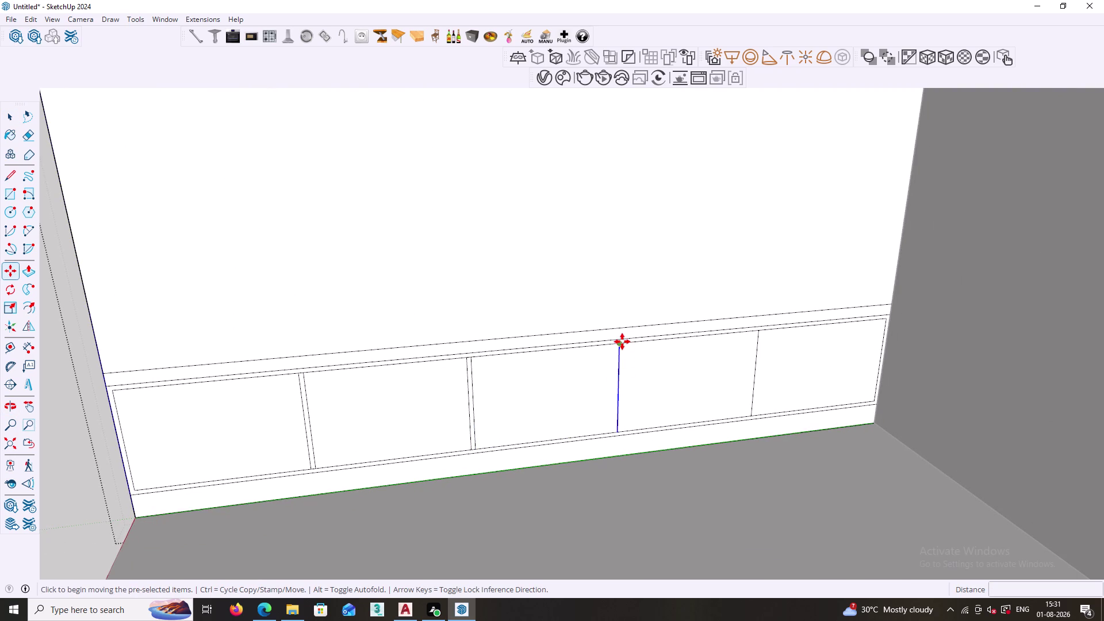
click(622, 342)
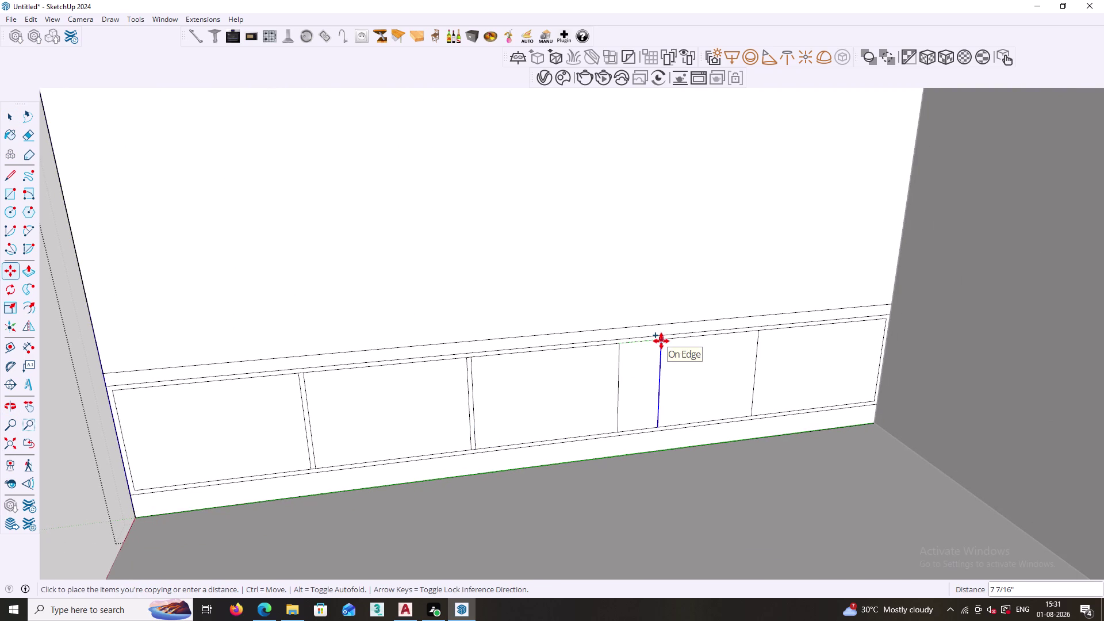
text(18mm)
key(Return)
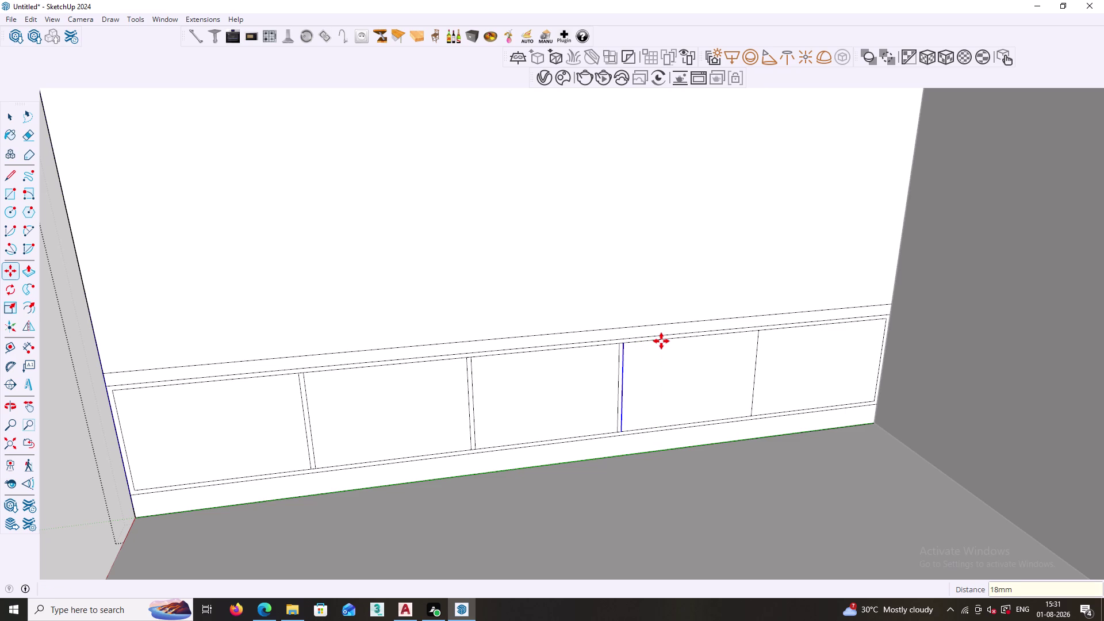
key(space)
click(757, 361)
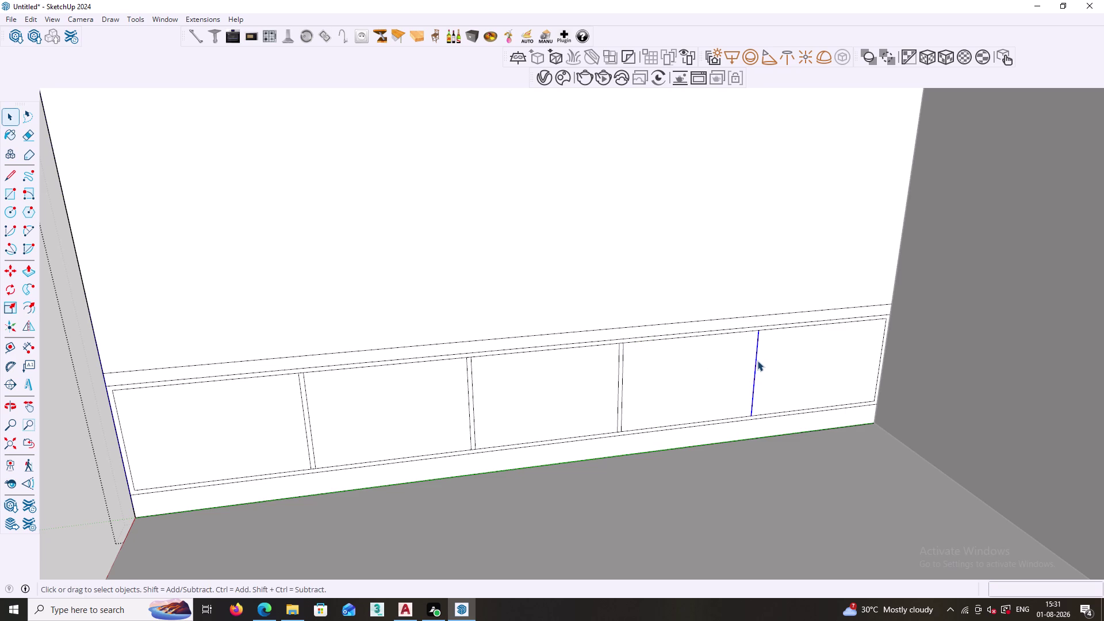
key(m)
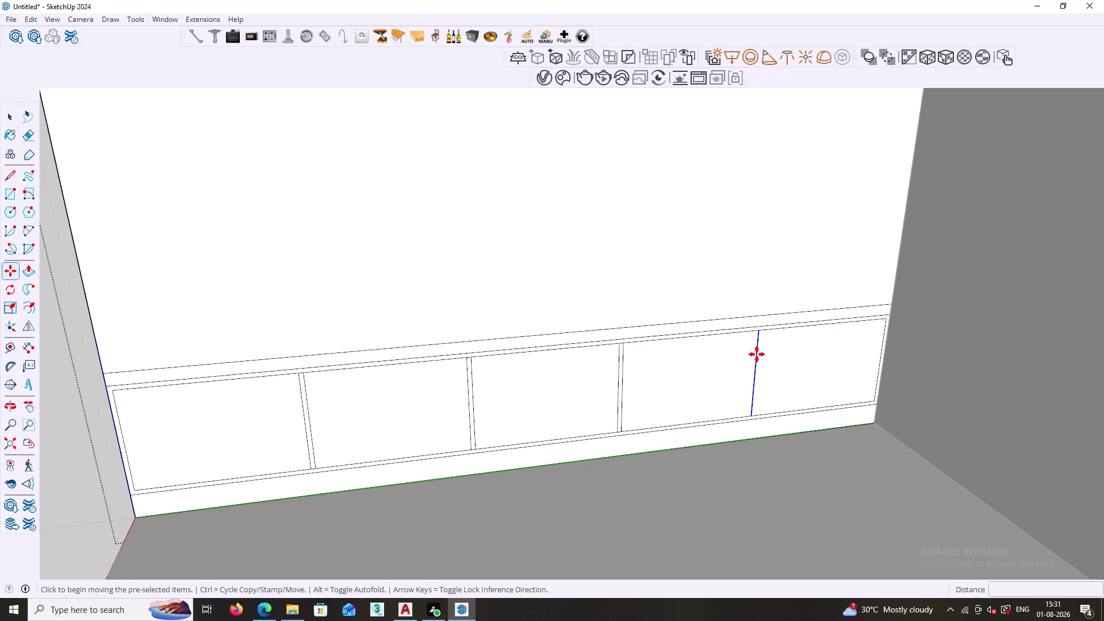
click(759, 329)
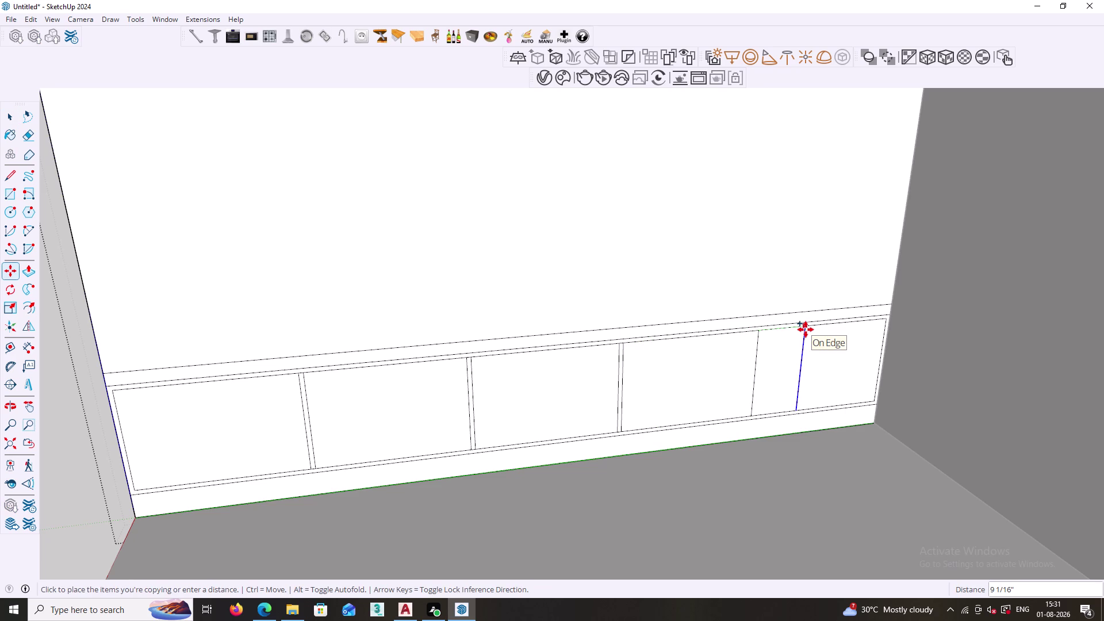
text(18mm)
key(Return)
key(space)
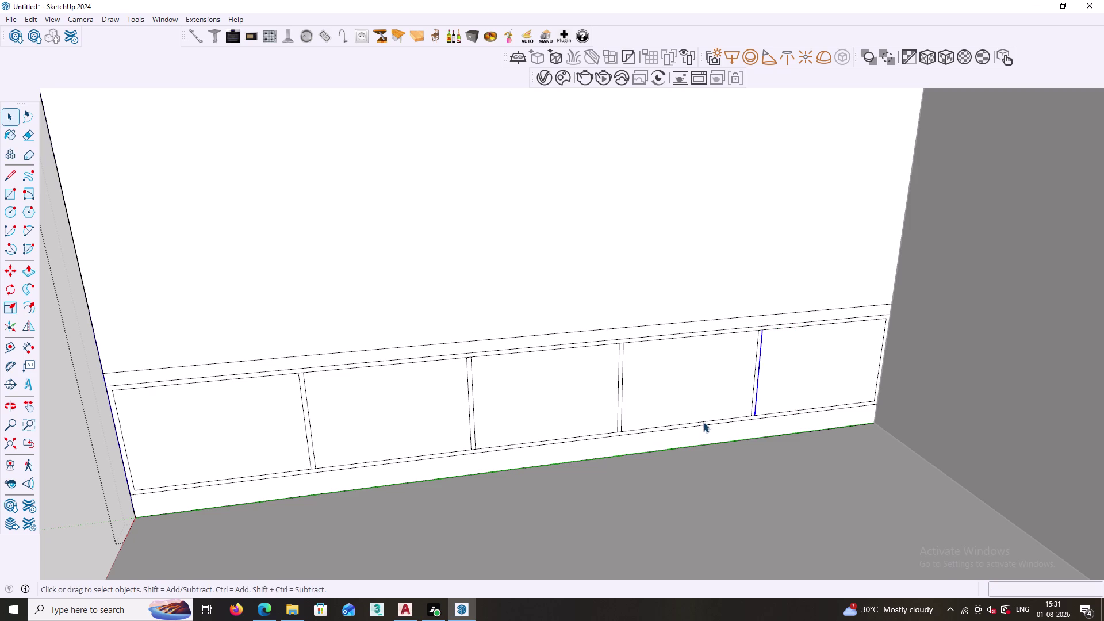
click(541, 349)
Copy the edge partway down the centre bay as a horizontal shelf line.
key(m)
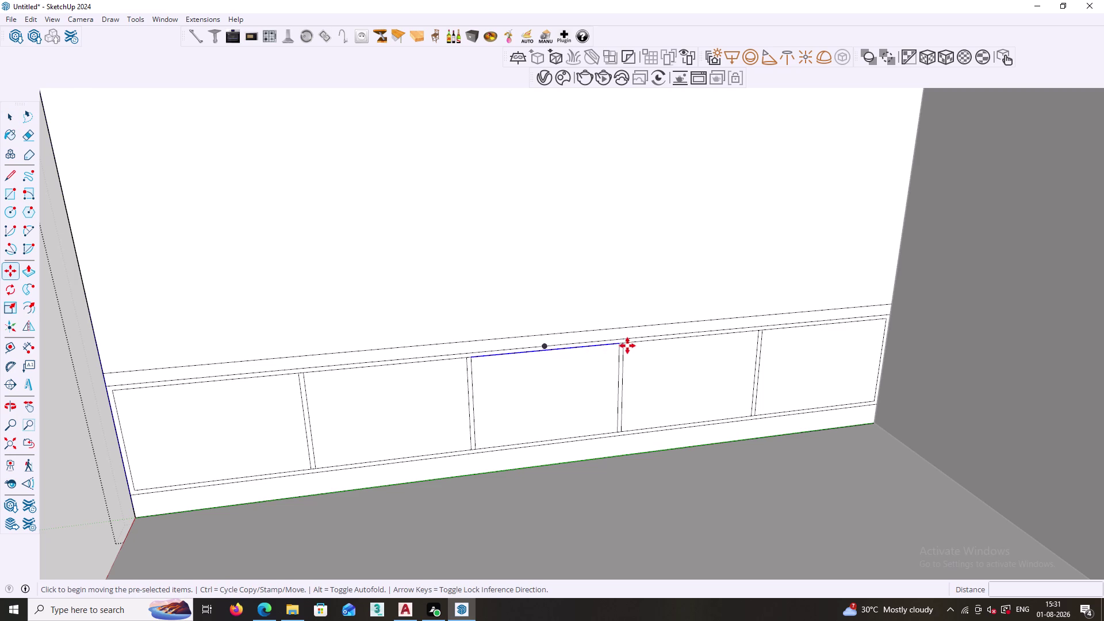
scroll(up, 3)
click(619, 342)
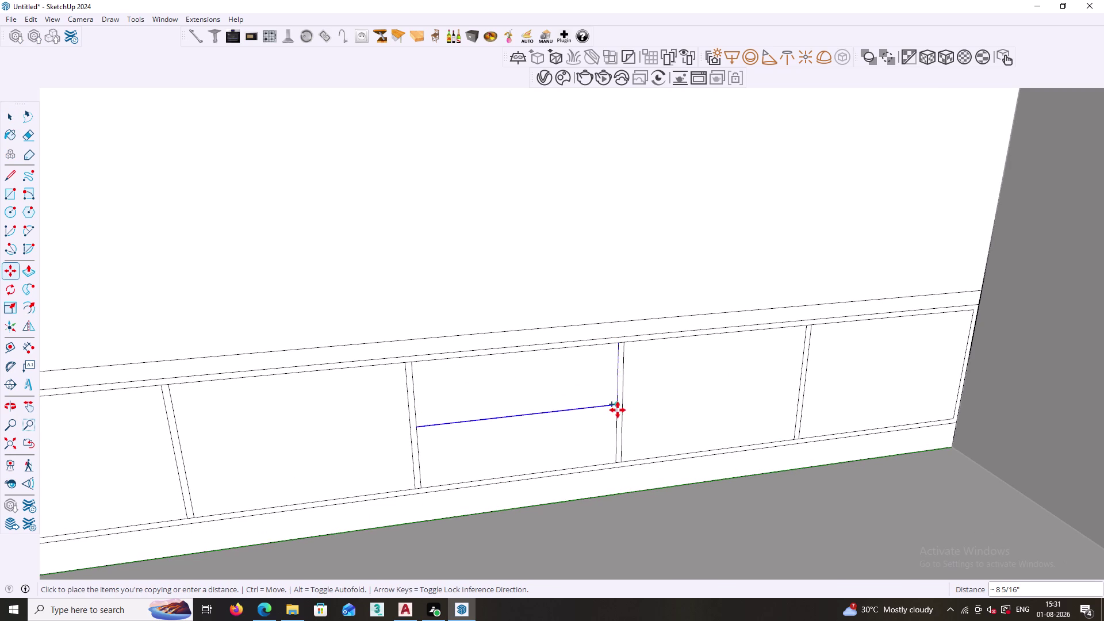
click(618, 405)
key(space)
scroll(up, 3)
Duplicate the shelf line 9 mm away to give the shelf its thickness.
key(m)
scroll(up, 3)
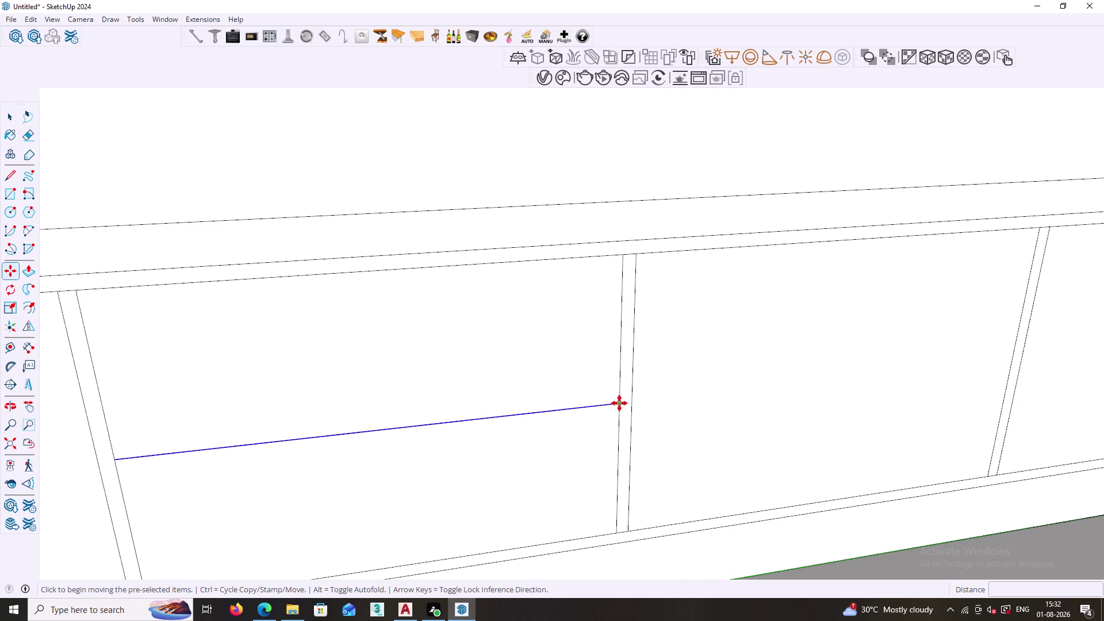
click(619, 404)
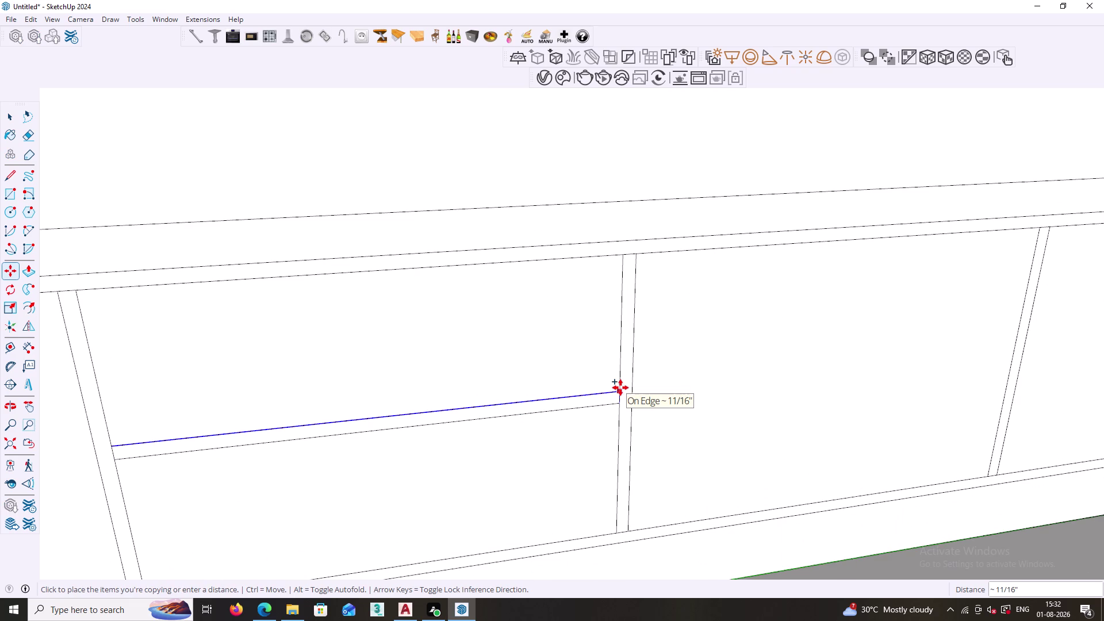
key(9)
text(m)
text(m)
key(Return)
key(space)
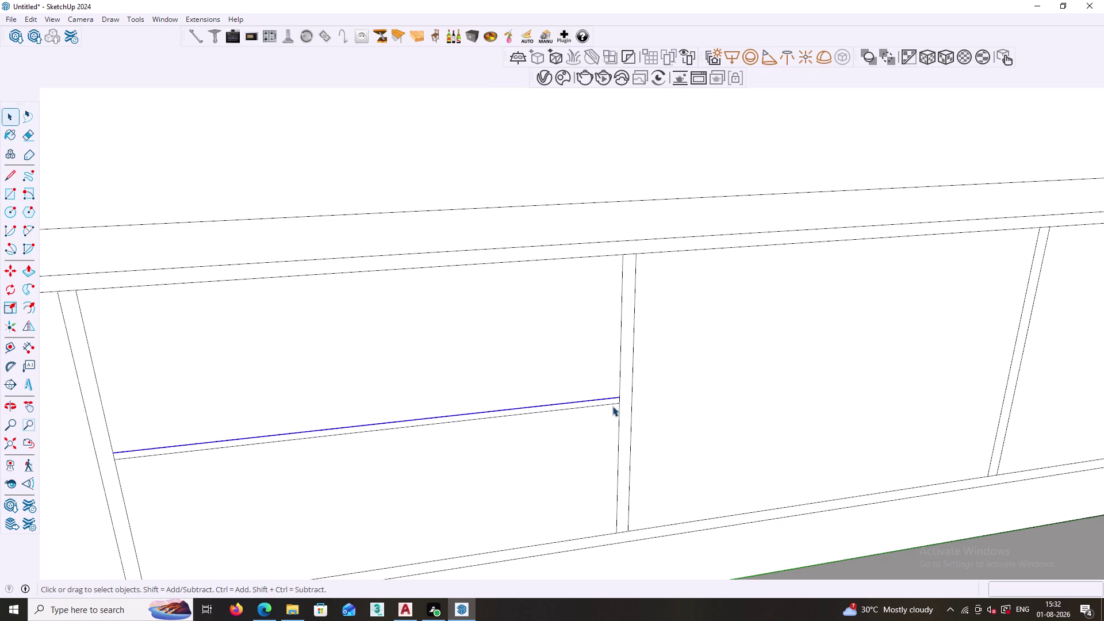
Make another copy of the shelf line at a 9 mm offset.
click(610, 405)
key(m)
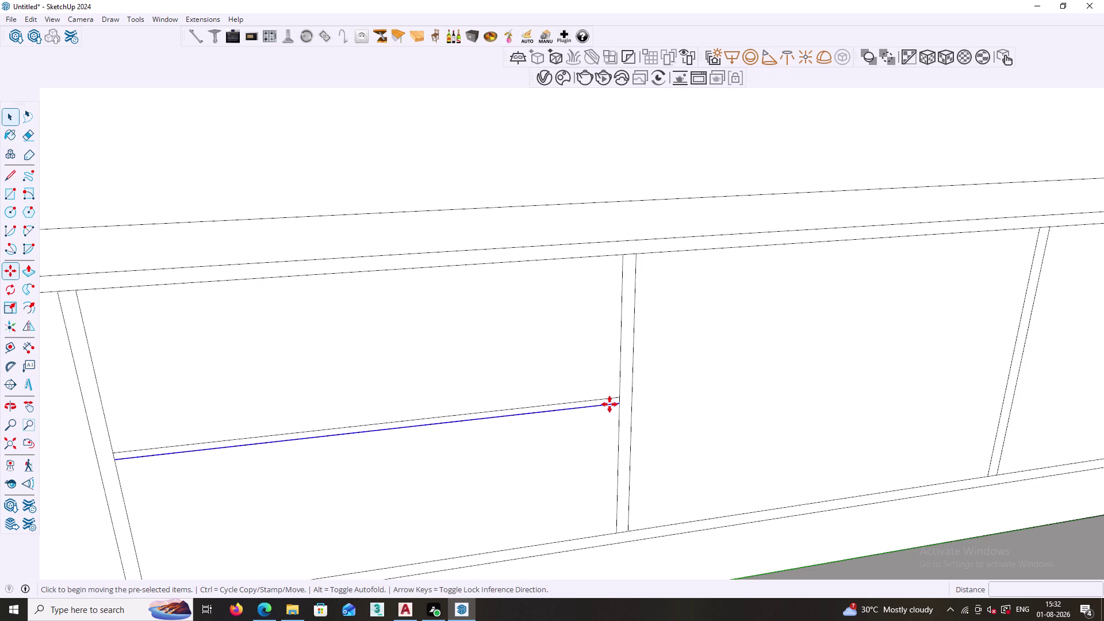
scroll(up, 3)
click(623, 402)
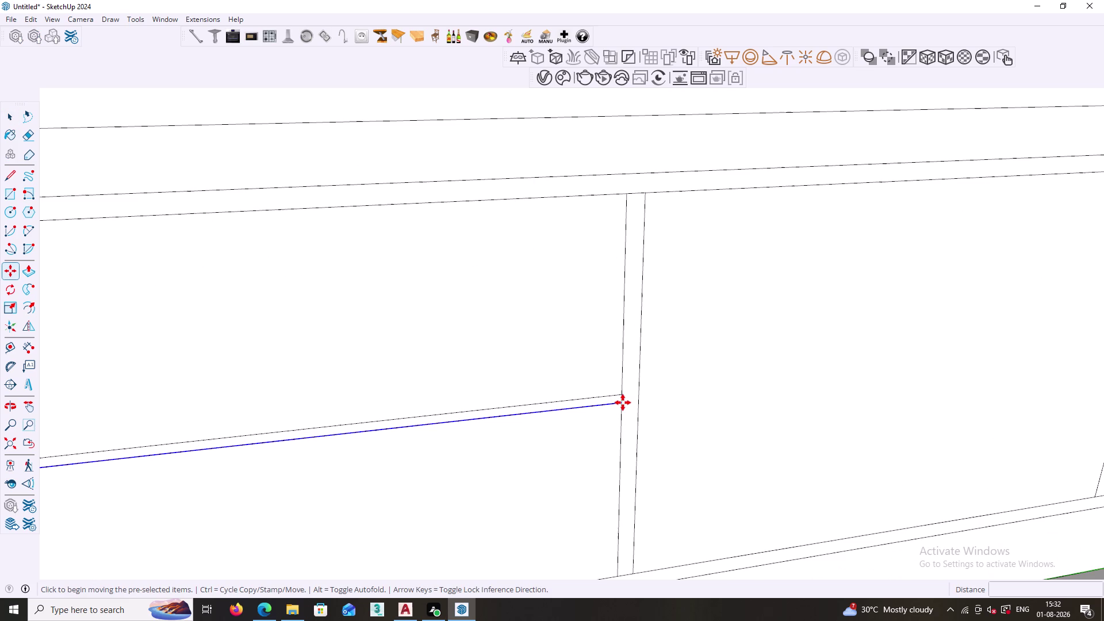
key(9)
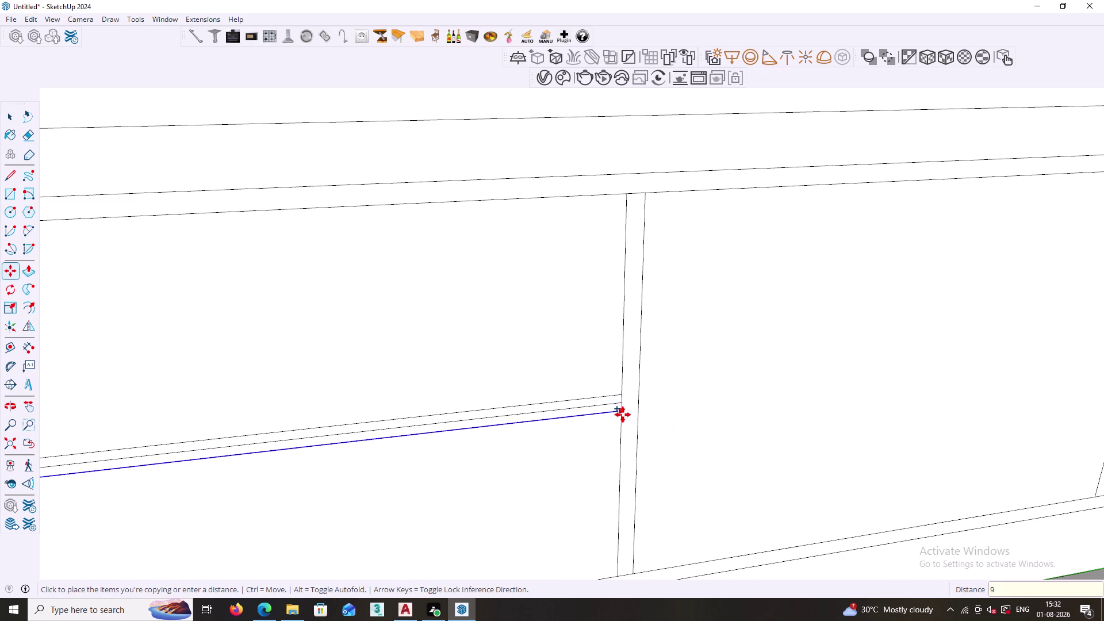
text(mm)
key(Return)
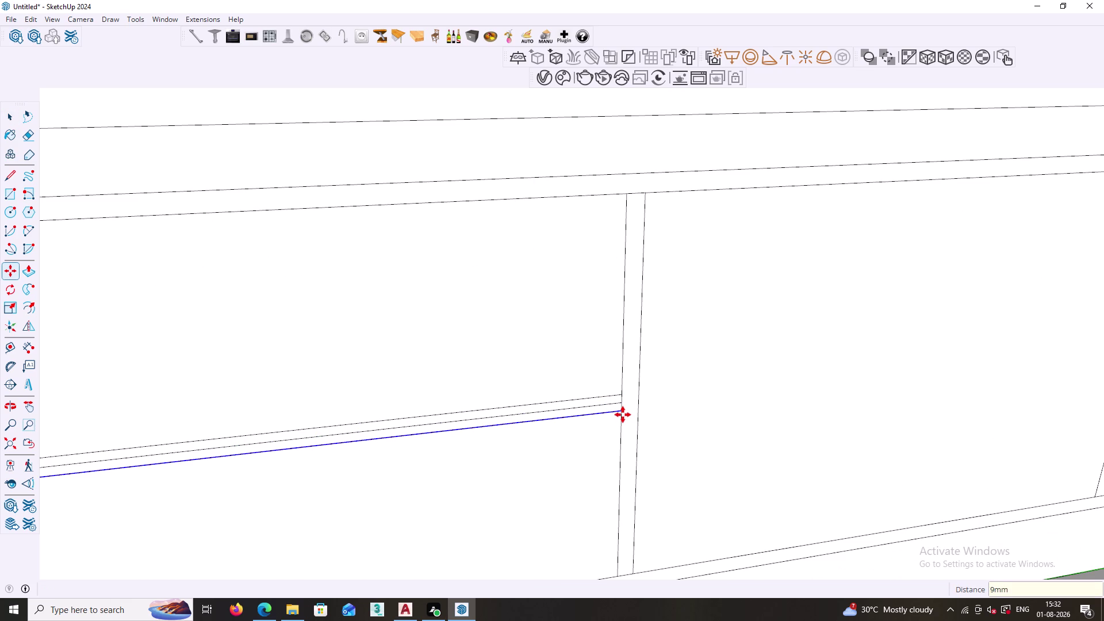
key(Escape)
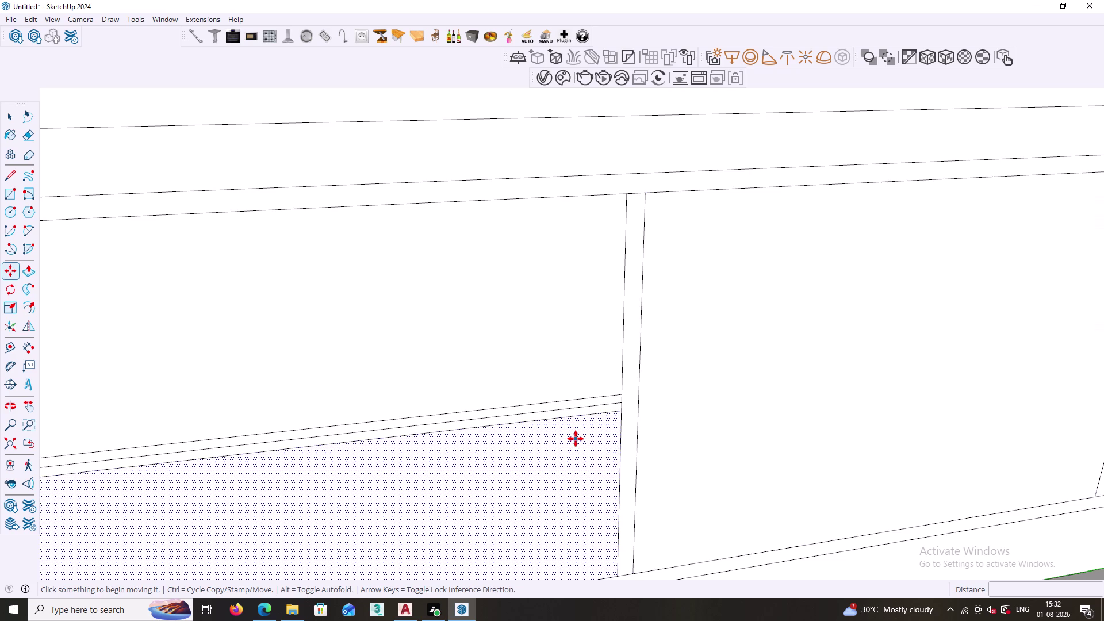
key(space)
Delete the edge along the panel bottom.
click(579, 408)
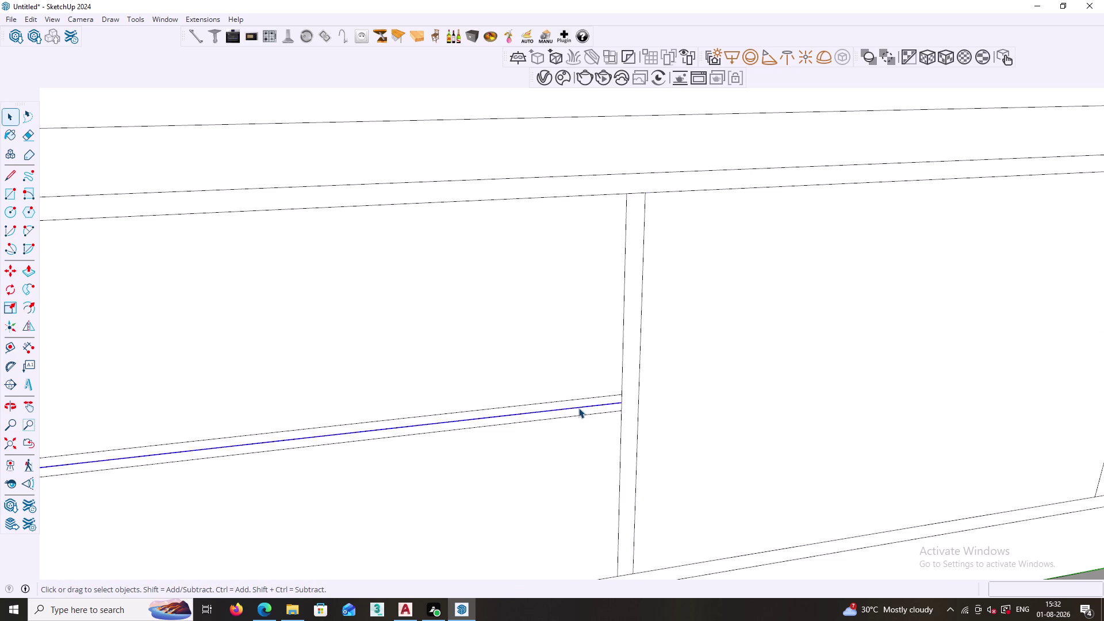
key(Delete)
scroll(down, 3)
Push/Pull the cabinet's outer frame face 1' out from the wall.
middle_drag(504, 479, 571, 485)
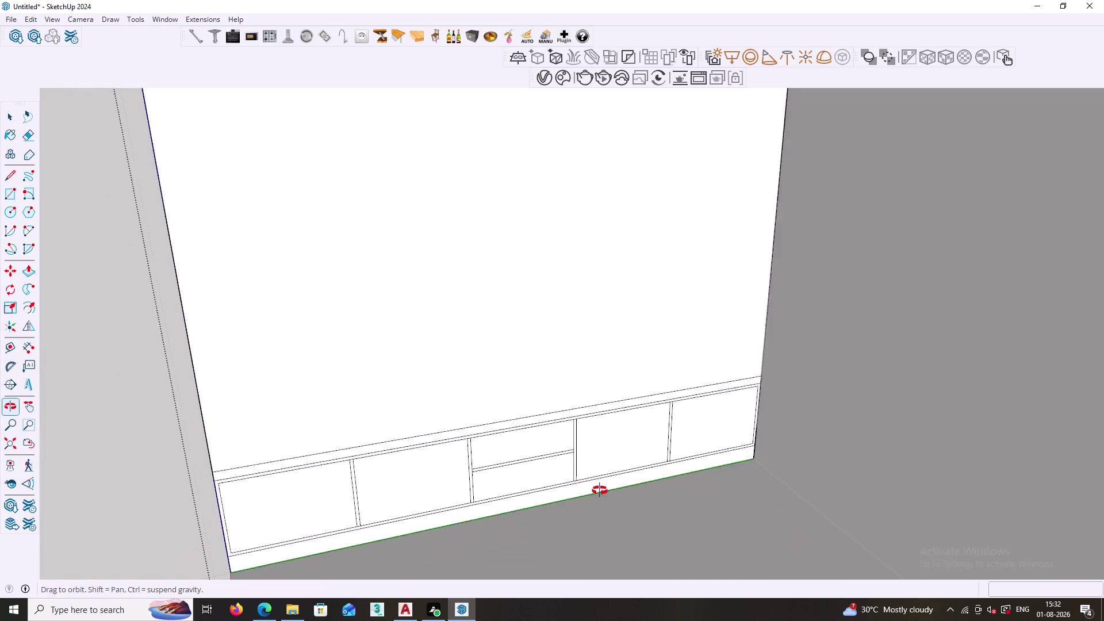
middle_drag(572, 485, 610, 496)
middle_drag(504, 507, 548, 380)
middle_drag(453, 427, 473, 456)
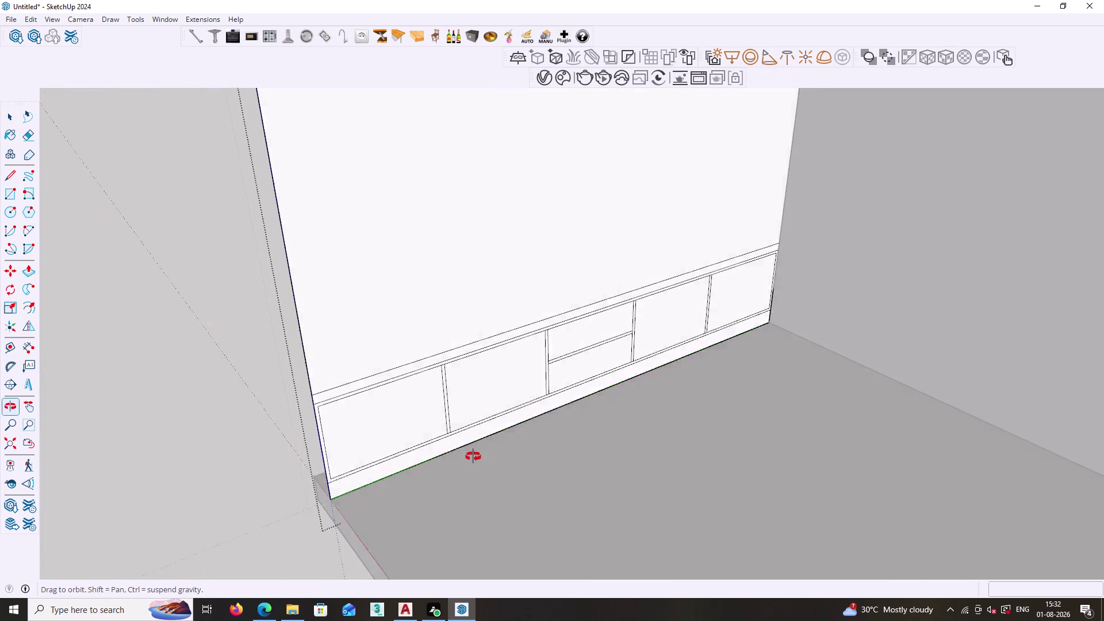
middle_drag(472, 456, 473, 456)
key(p)
scroll(up, 3)
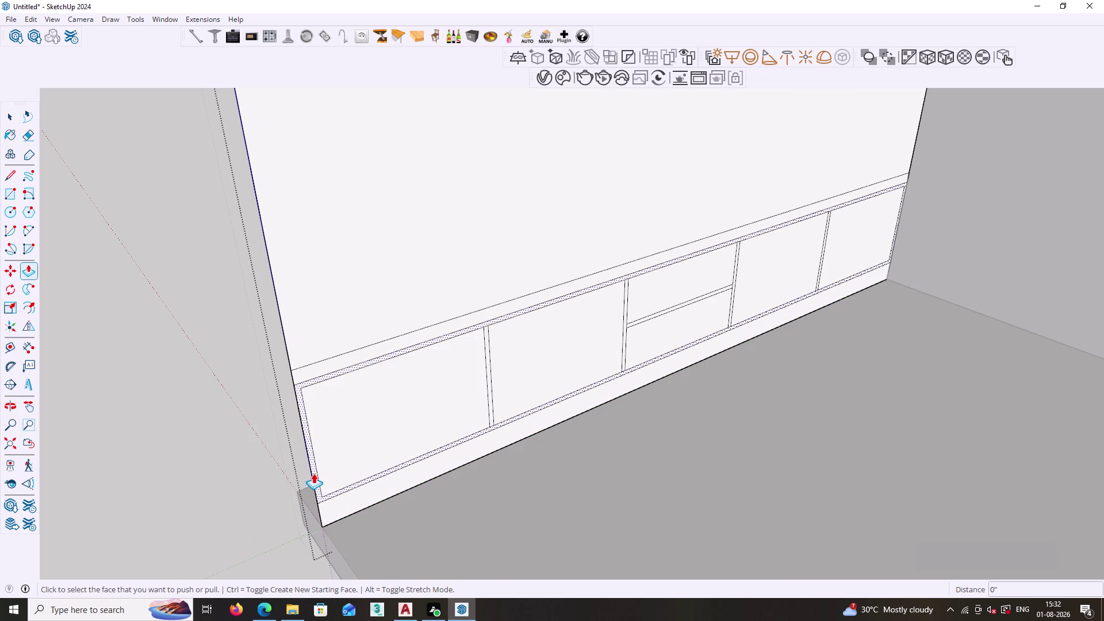
click(313, 473)
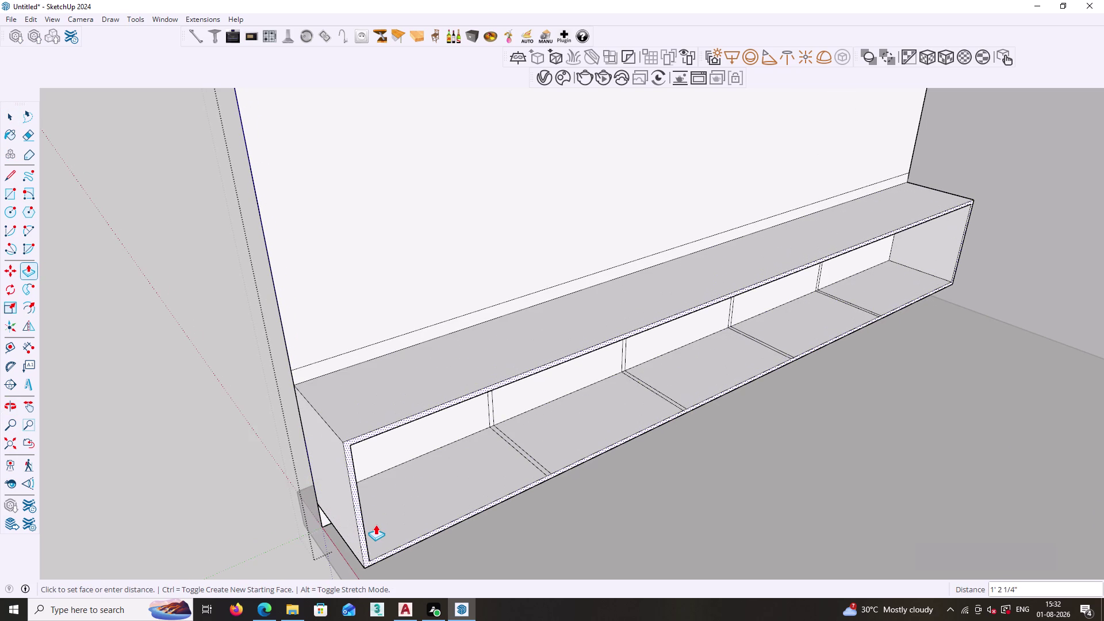
text(1')
key(Return)
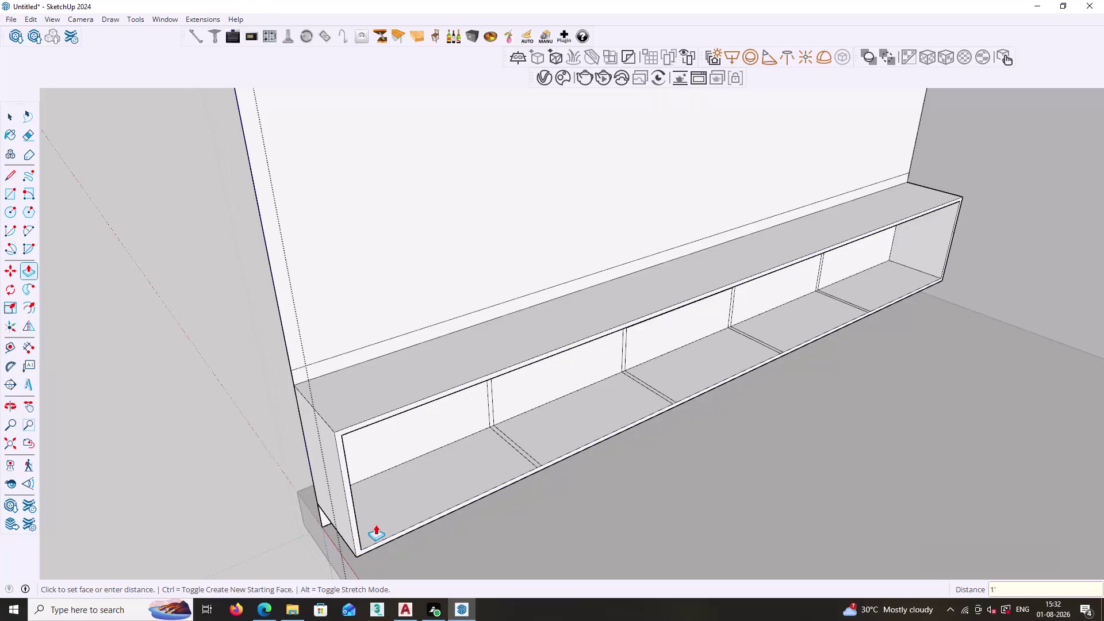
key(space)
click(231, 465)
scroll(down, 3)
middle_drag(487, 465, 450, 387)
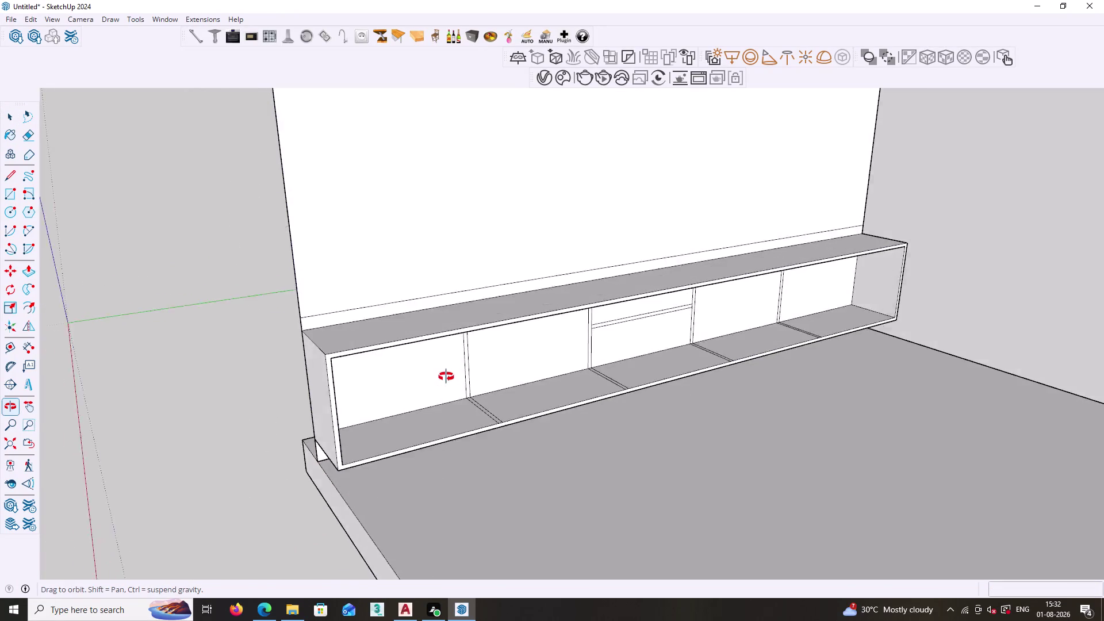
Extend the left dividers, the divider right of centre and the centre shelf to full depth.
middle_drag(450, 387, 431, 341)
scroll(up, 3)
middle_drag(449, 303, 415, 343)
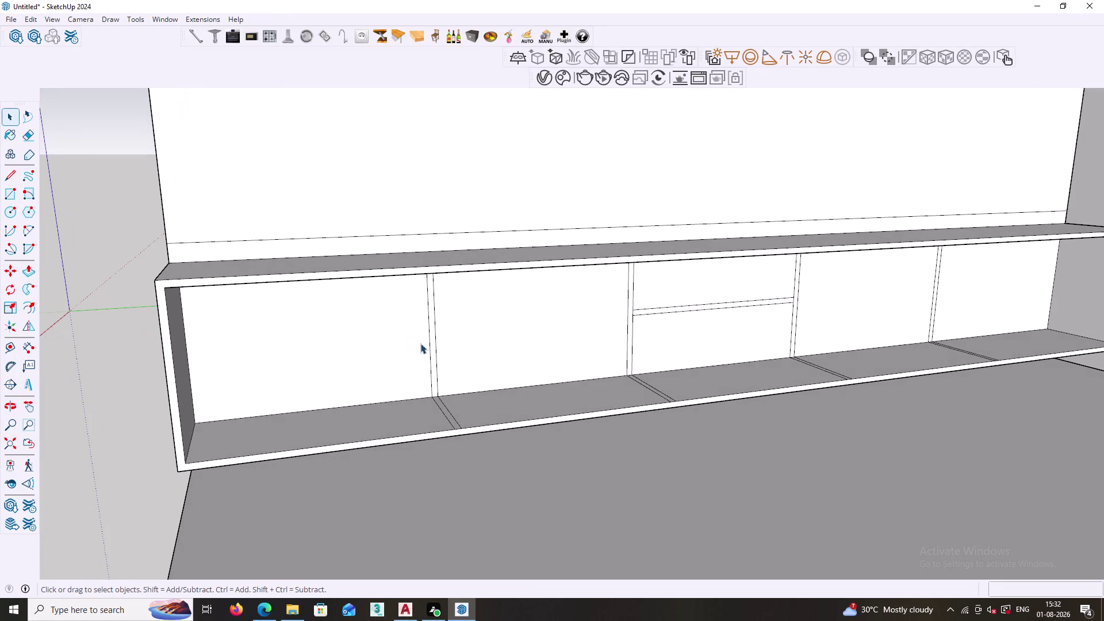
scroll(up, 3)
key(p)
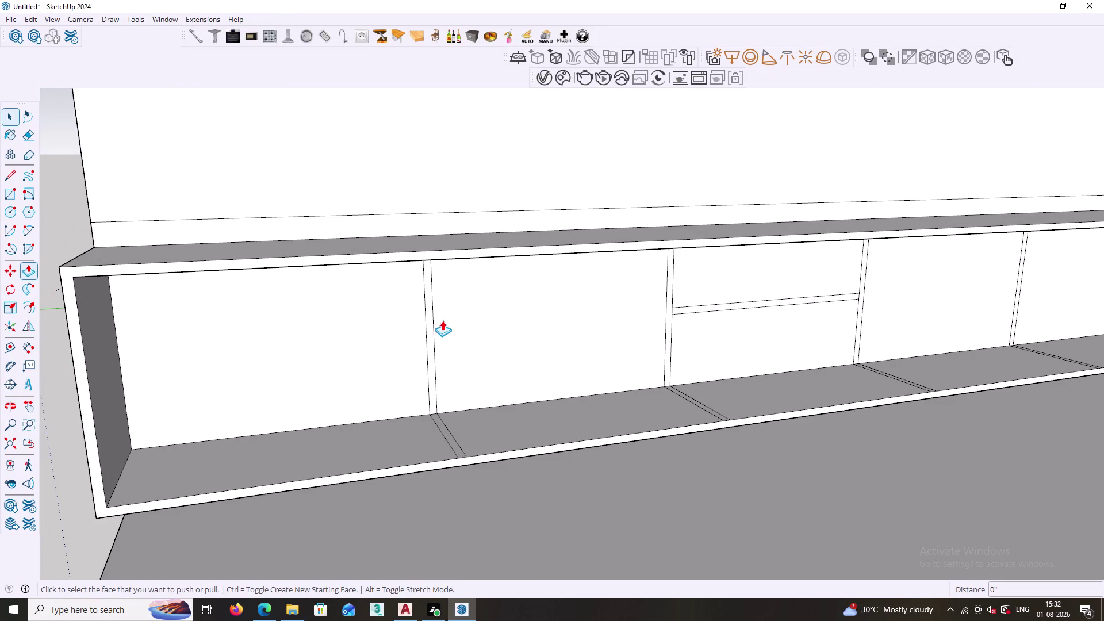
key(space)
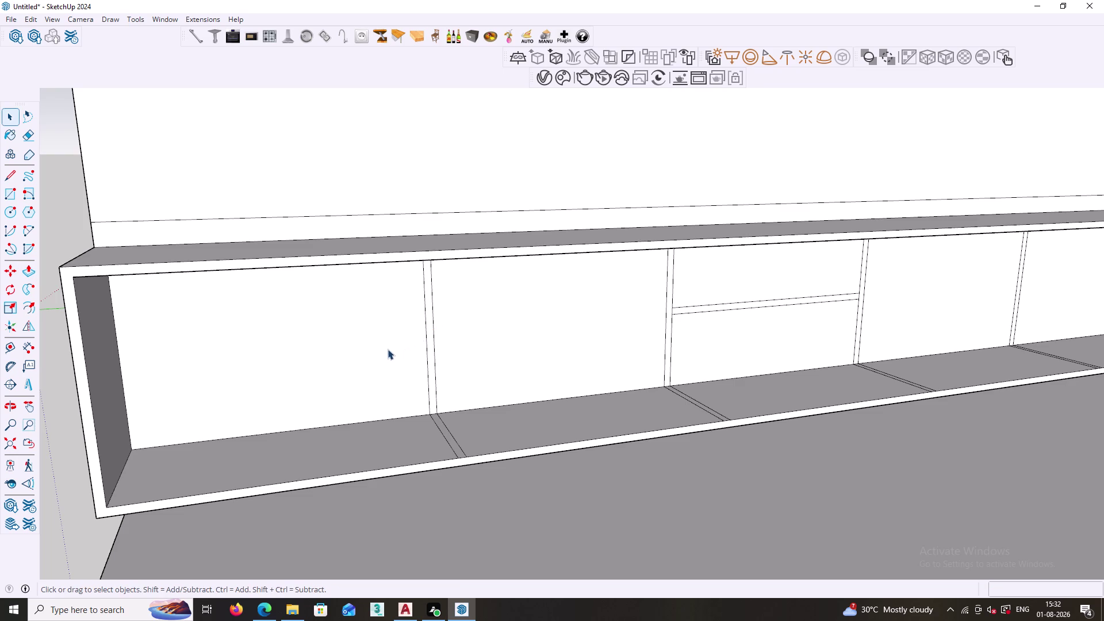
double_click(386, 350)
key(p)
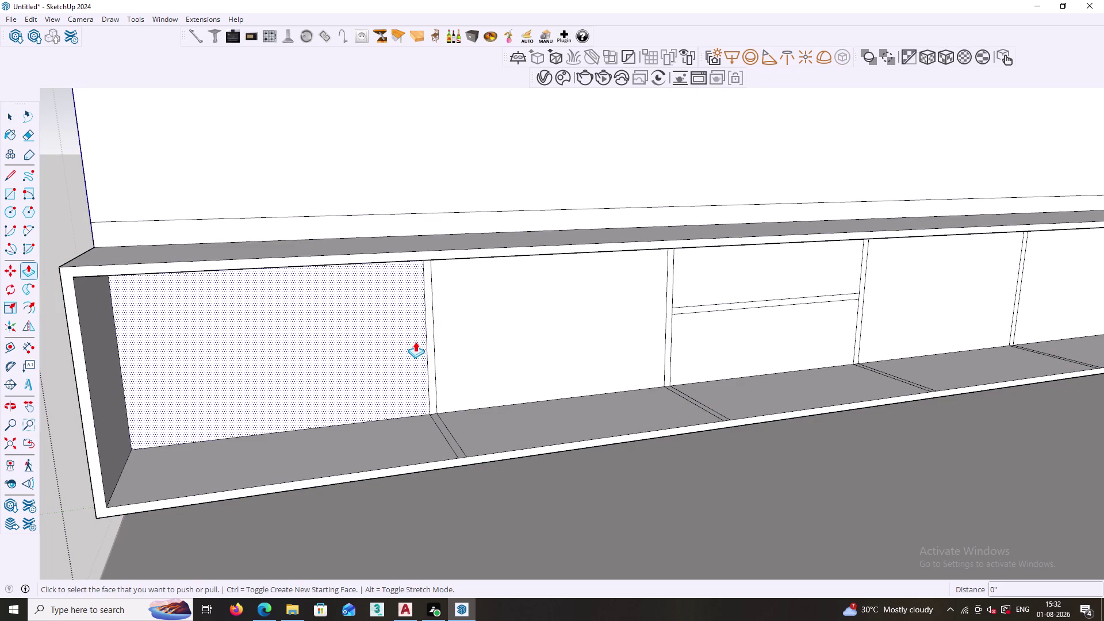
double_click(432, 333)
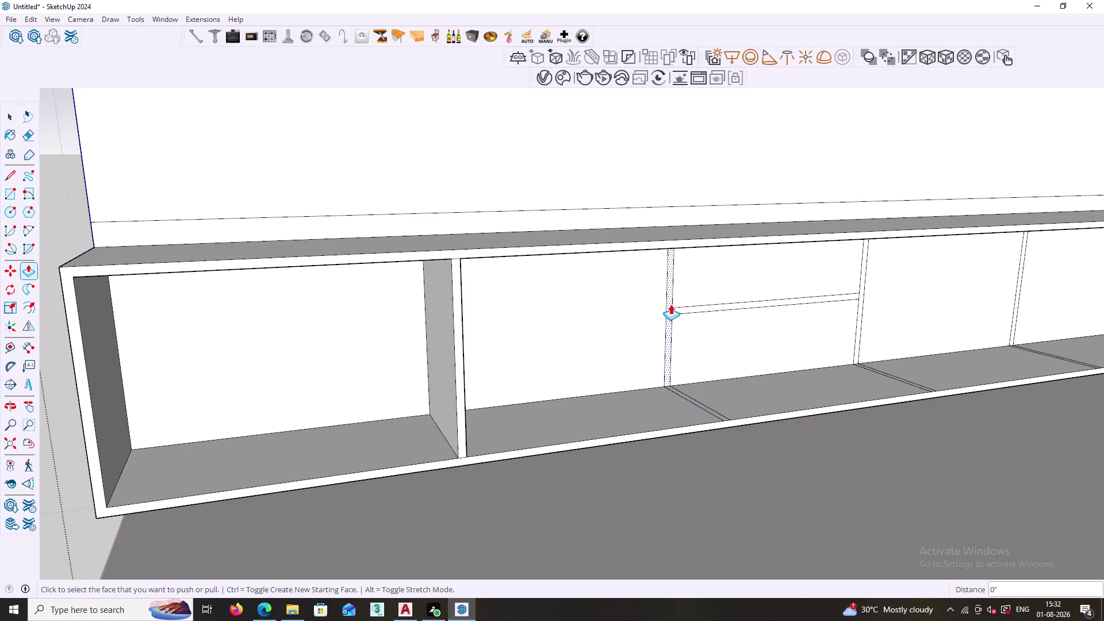
double_click(671, 304)
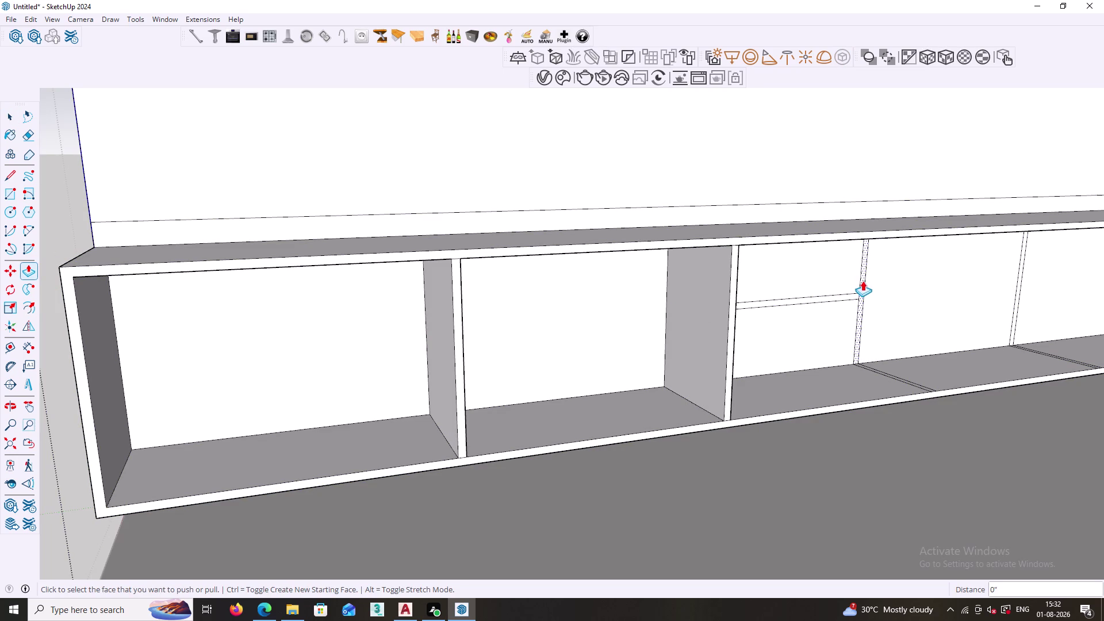
double_click(863, 282)
double_click(824, 297)
Extend the divider in the cabinet's right half to full depth.
scroll(down, 3)
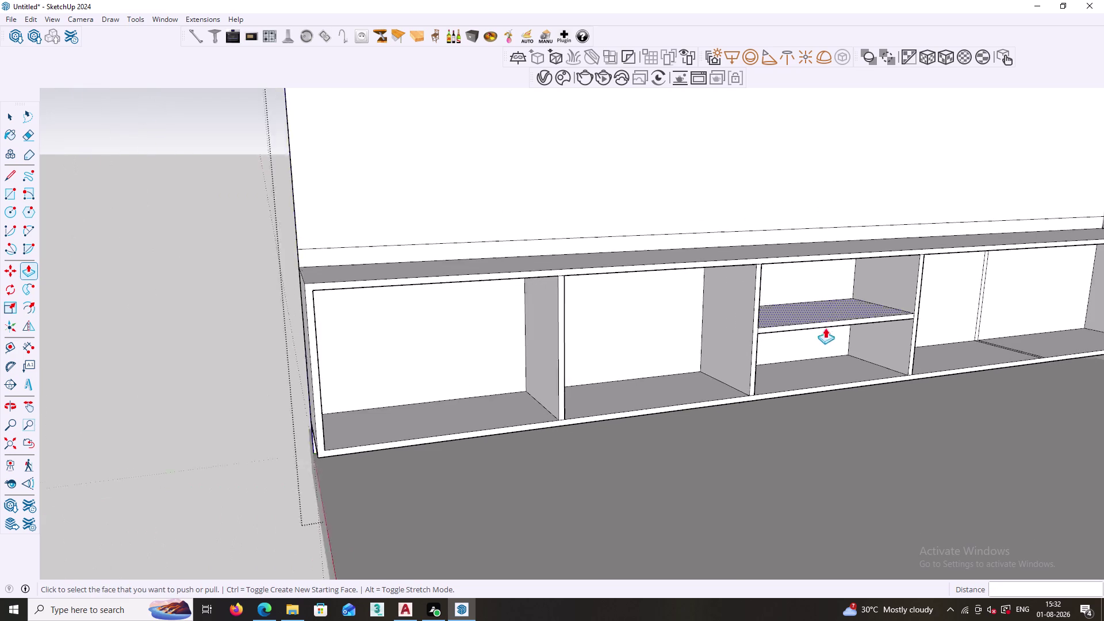
scroll(down, 3)
middle_drag(896, 339, 751, 344)
middle_drag(776, 343, 741, 371)
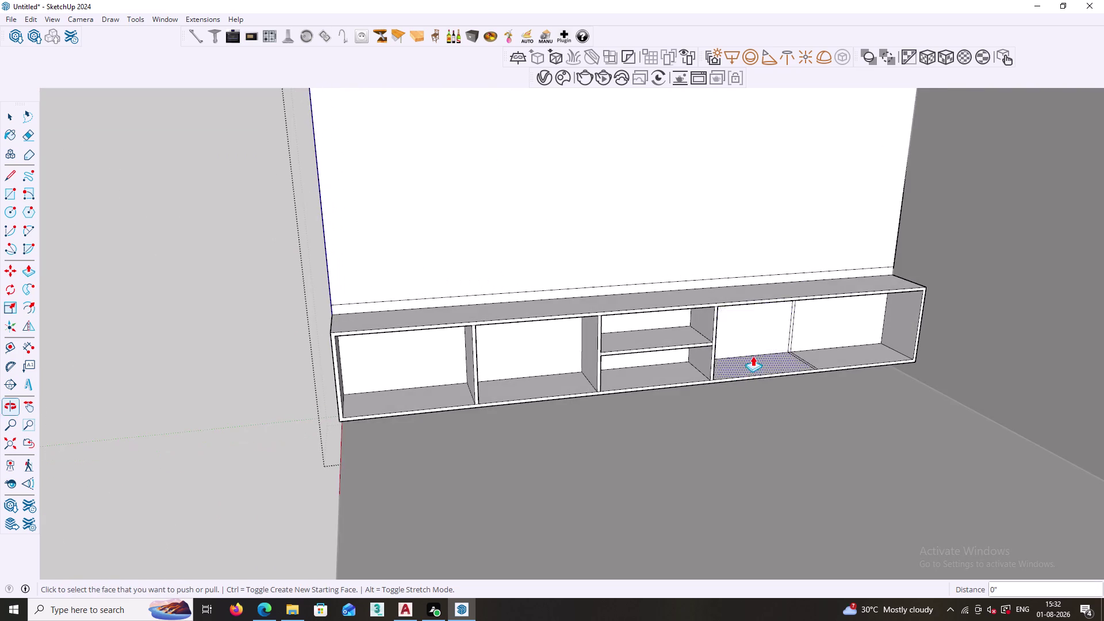
scroll(up, 3)
double_click(791, 328)
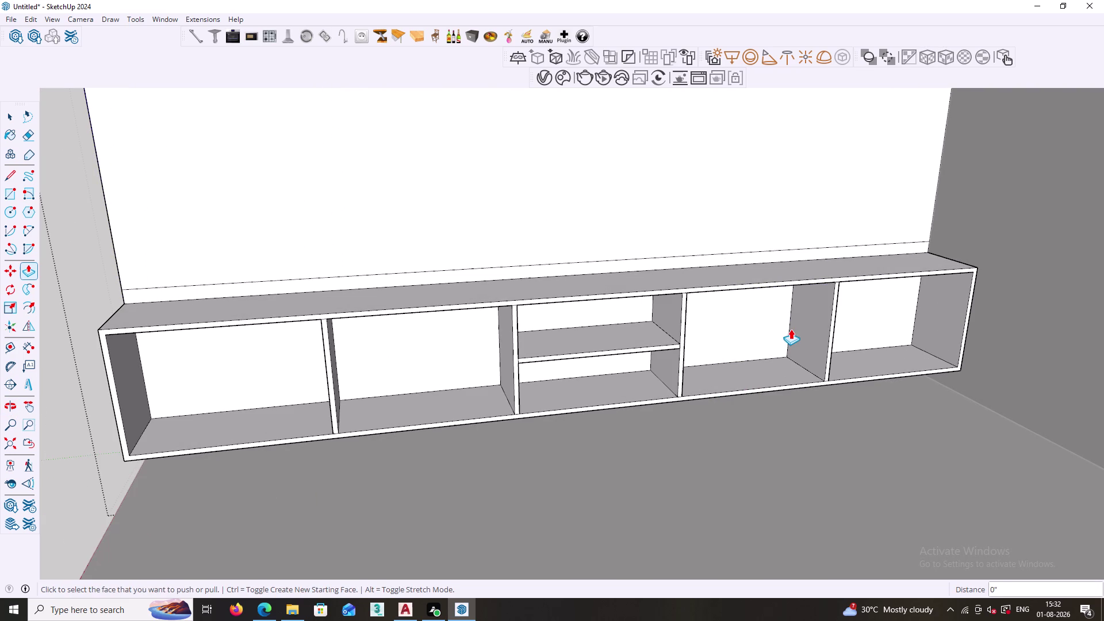
key(space)
Turn the whole cabinet geometry into a group with Make Group.
scroll(down, 3)
middle_drag(498, 433, 617, 375)
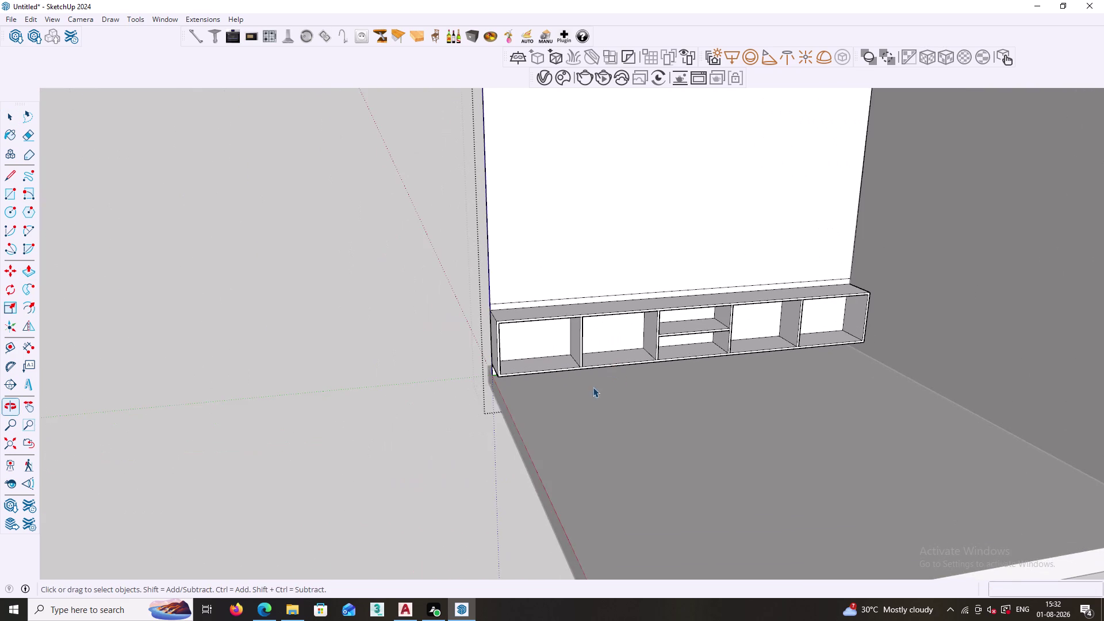
click(383, 429)
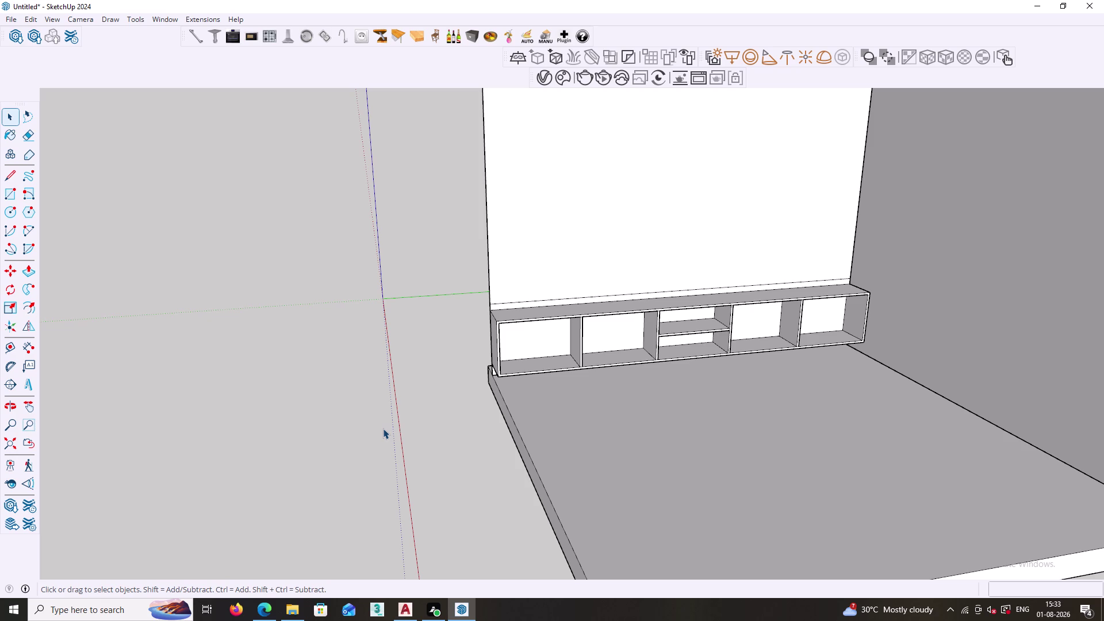
right_click(405, 376)
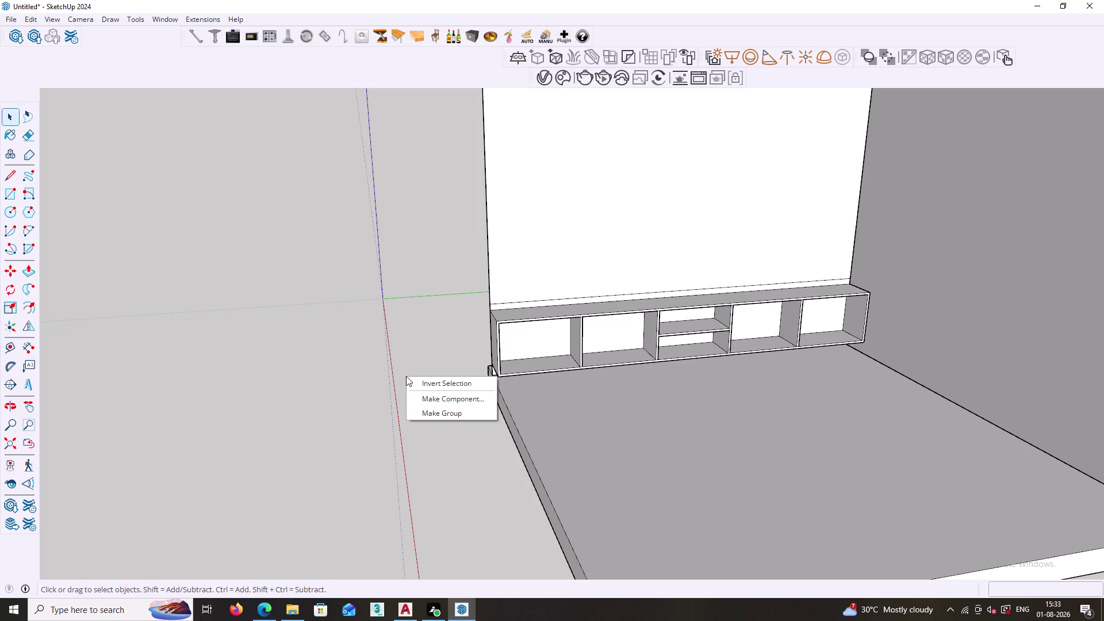
click(433, 413)
scroll(up, 3)
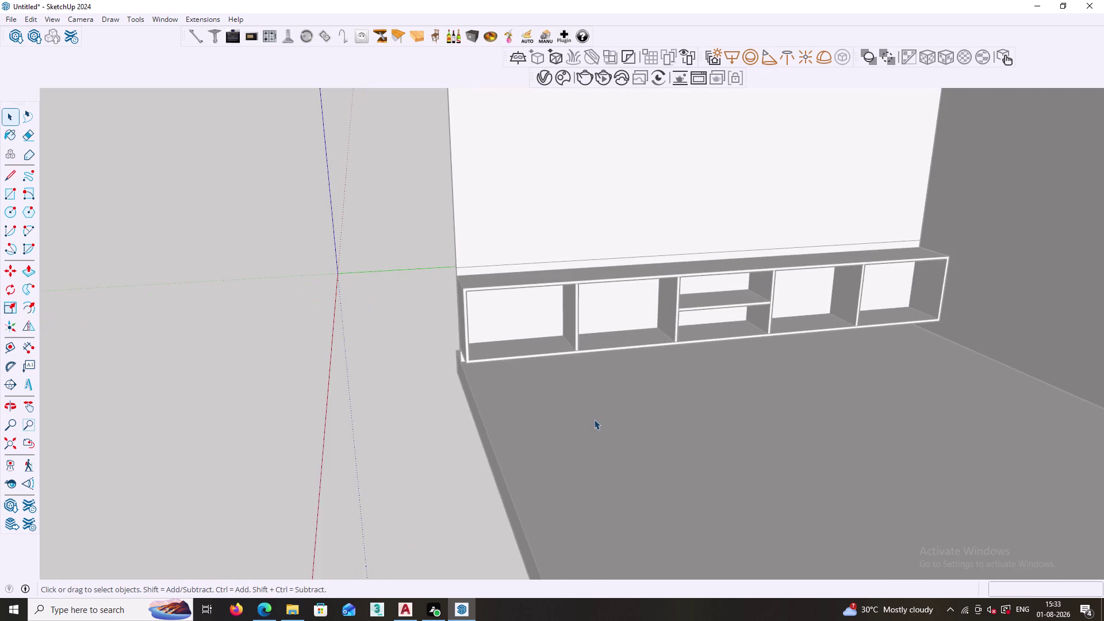
middle_drag(594, 419, 537, 400)
Draw a rectangle across the leftmost bay opening.
key(r)
scroll(up, 3)
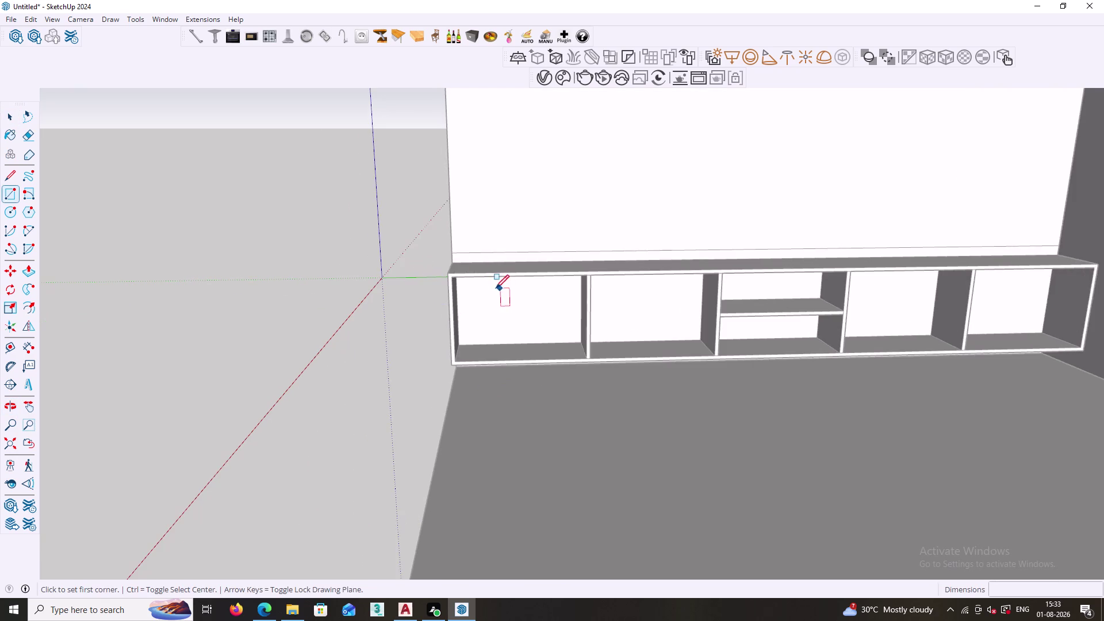
scroll(up, 3)
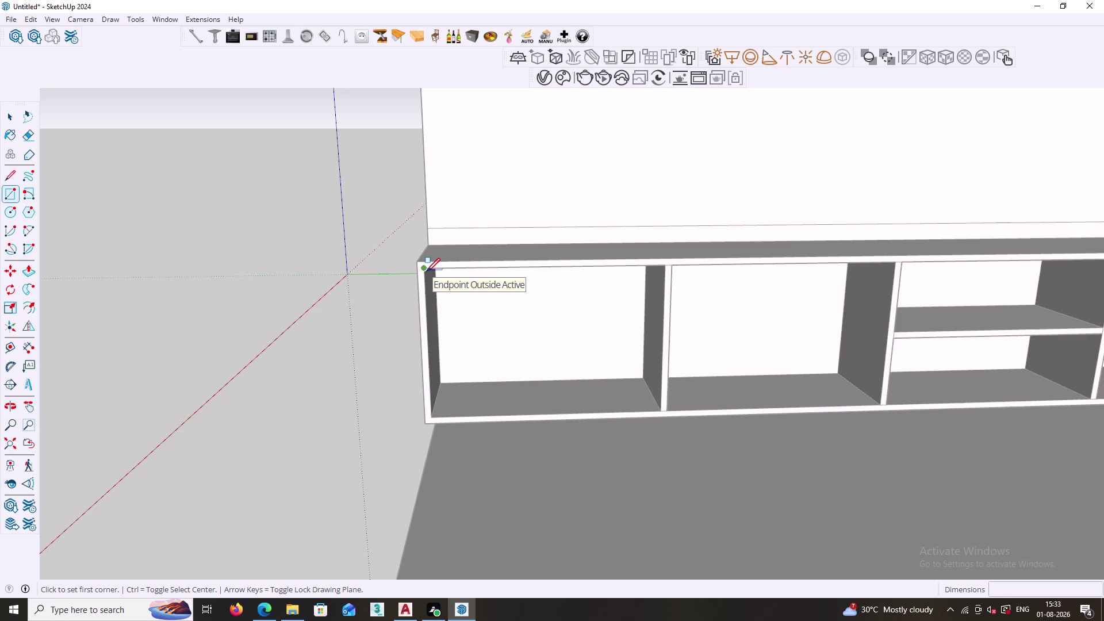
click(427, 271)
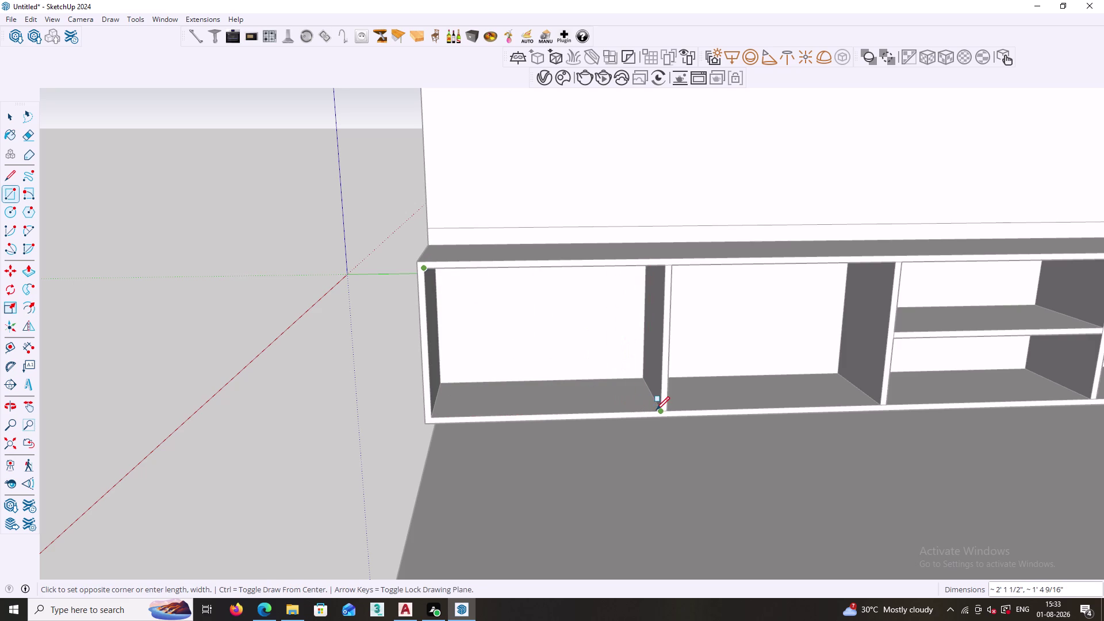
click(661, 410)
Push/Pull the rectangle out 18 mm to form the first door.
key(p)
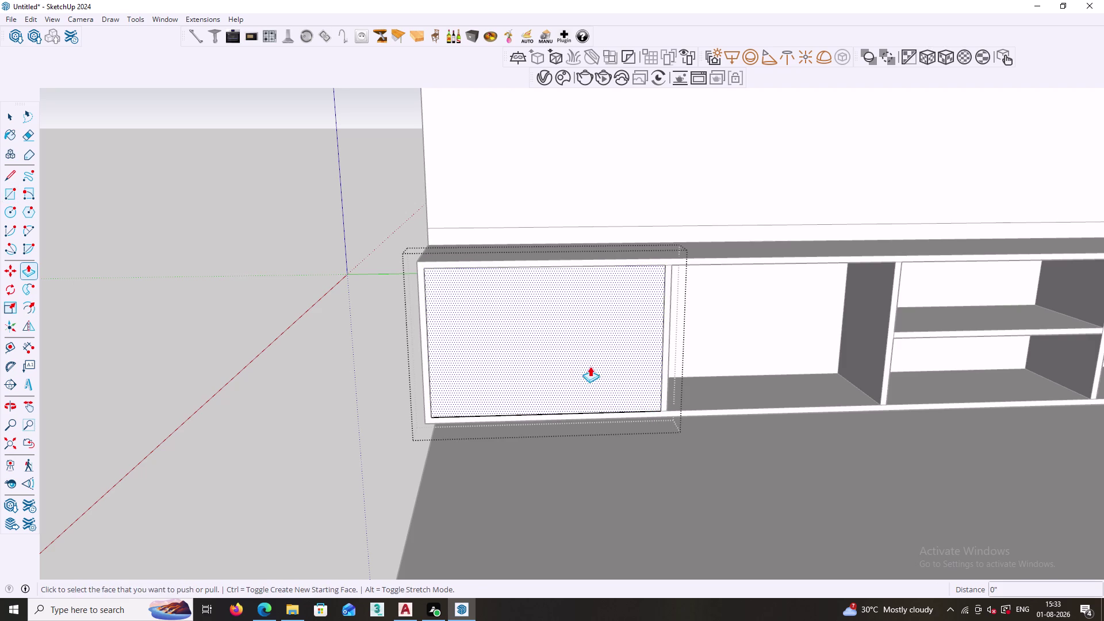
click(585, 360)
text(18)
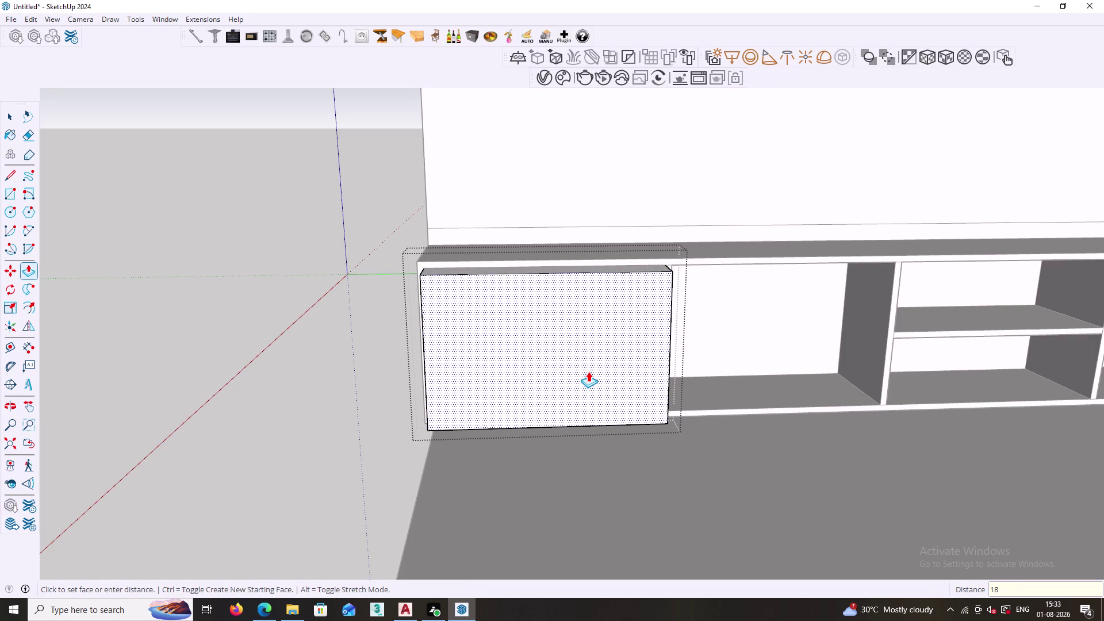
text(mm)
key(Return)
key(space)
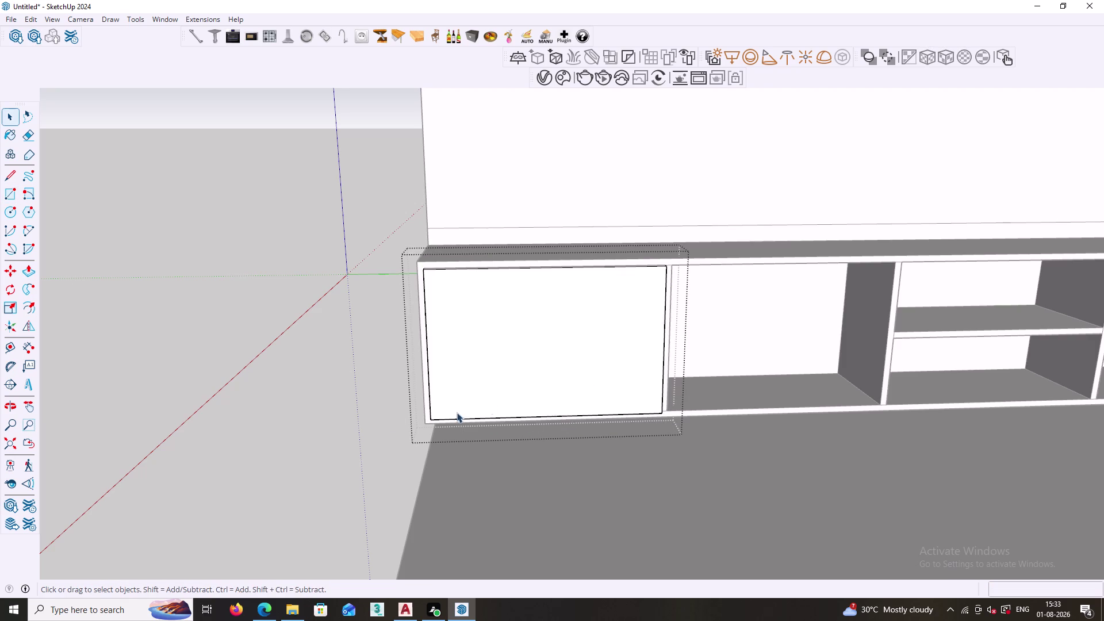
Copy the door panel over to the right side of the cabinet.
click(346, 422)
scroll(down, 3)
middle_drag(392, 425, 669, 530)
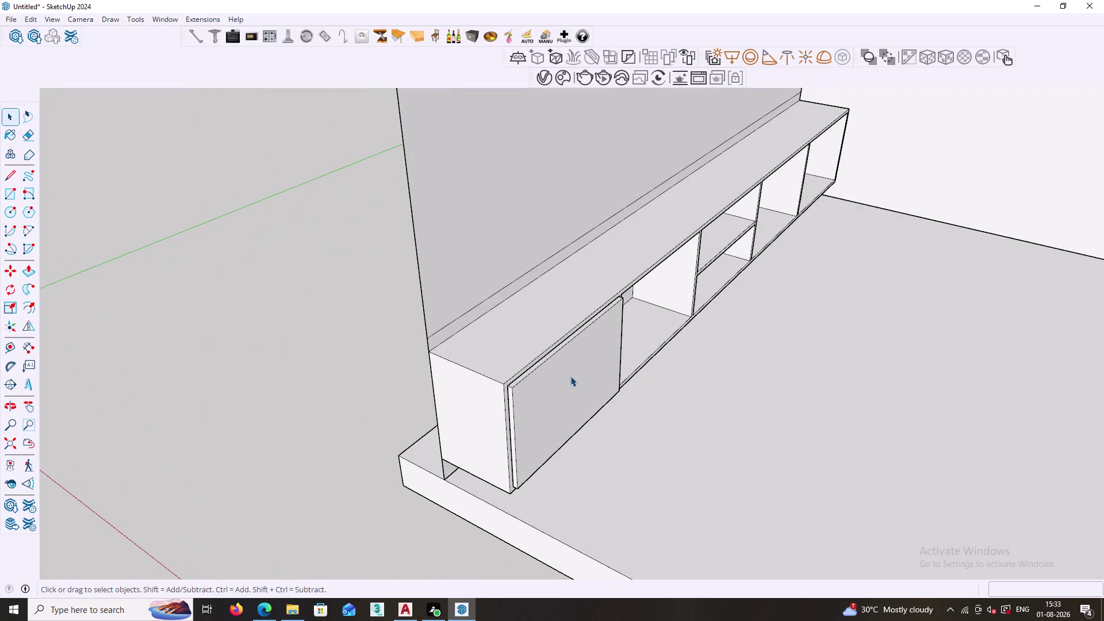
scroll(up, 3)
middle_drag(613, 403, 473, 426)
click(490, 397)
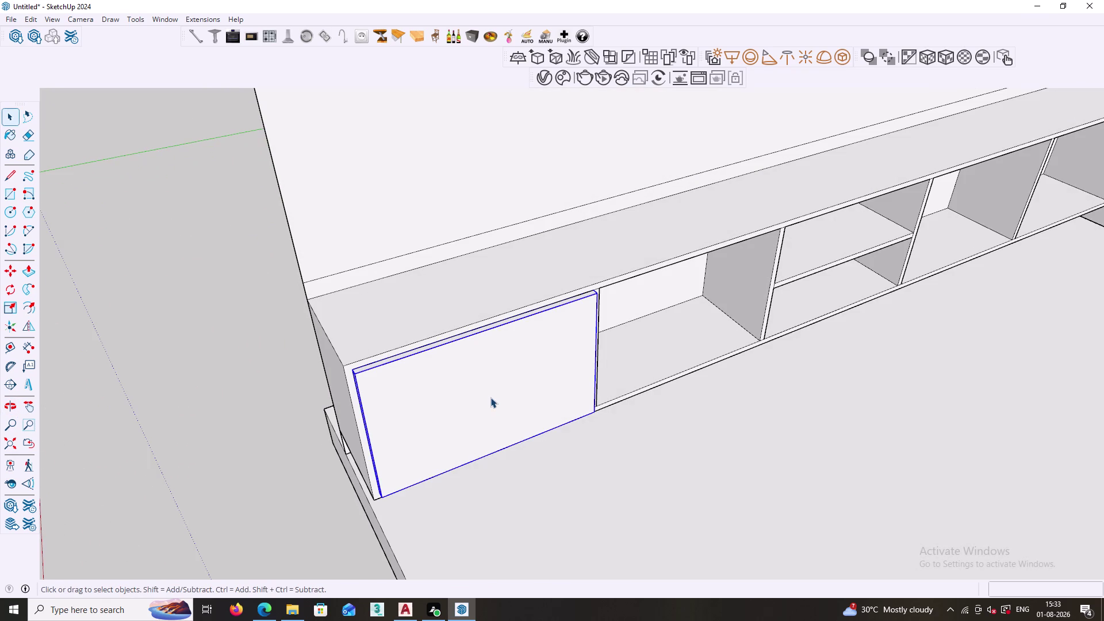
key(m)
scroll(up, 3)
scroll(up, 3)
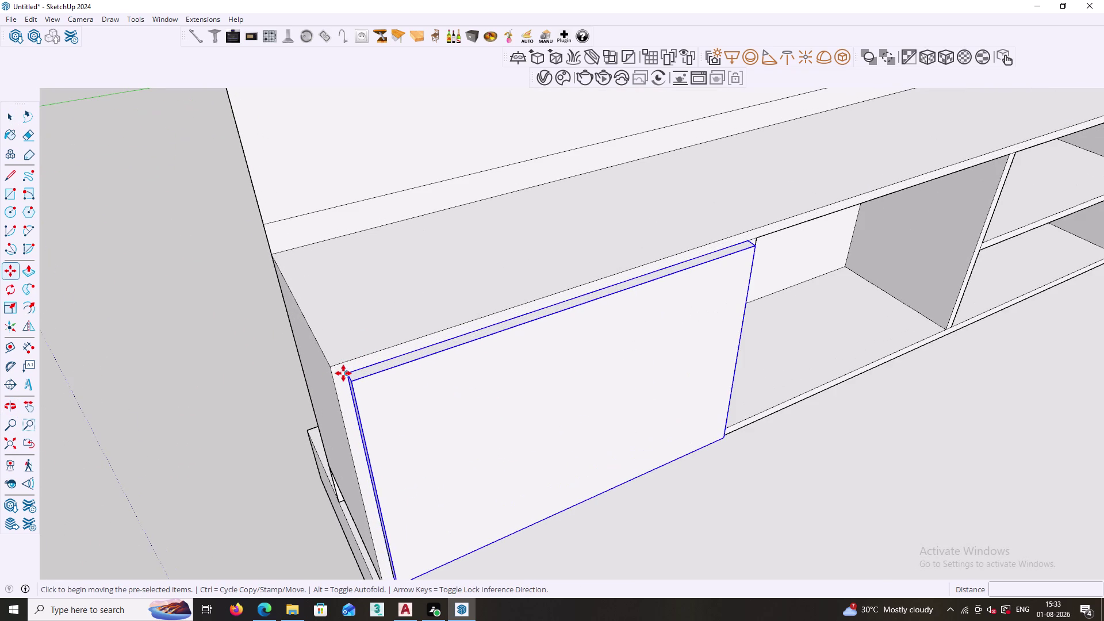
click(347, 373)
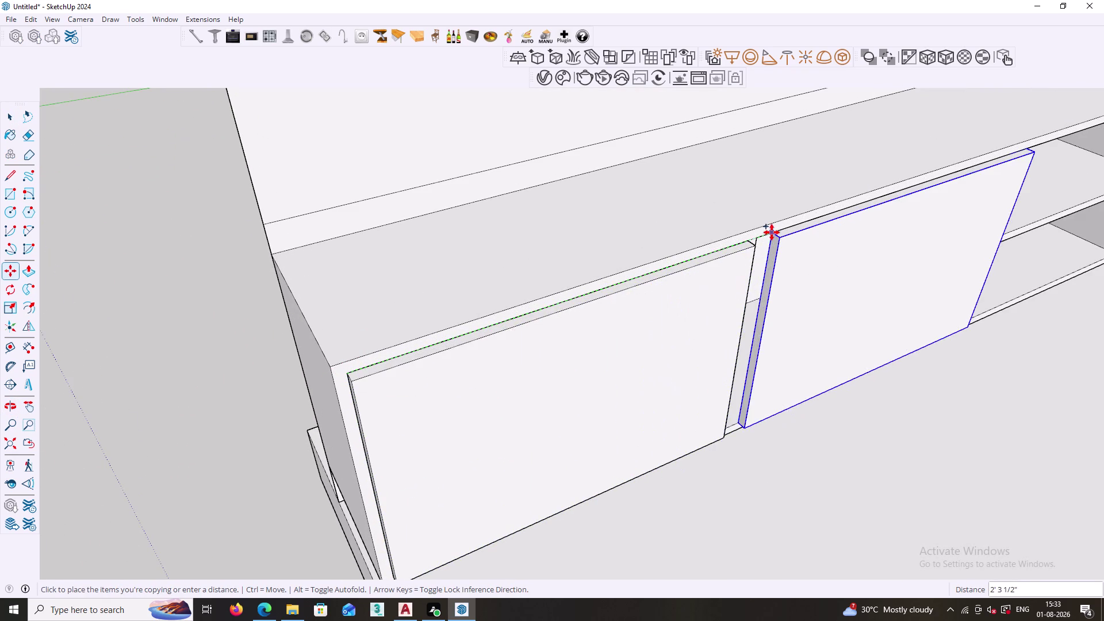
scroll(up, 3)
click(758, 238)
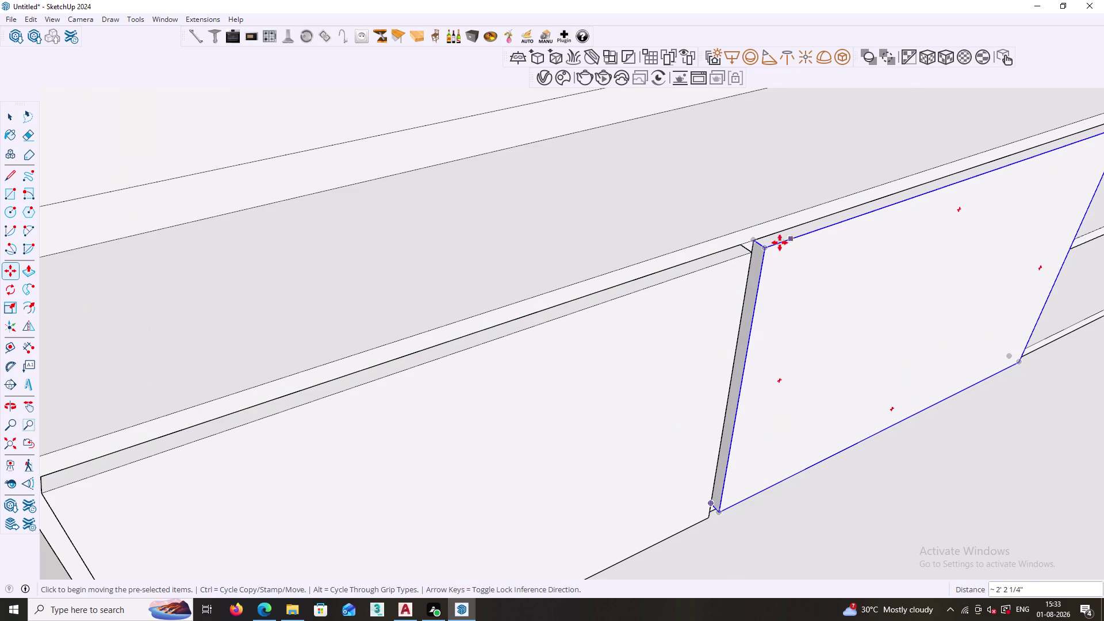
Move the copied door against the partition.
click(755, 242)
scroll(down, 3)
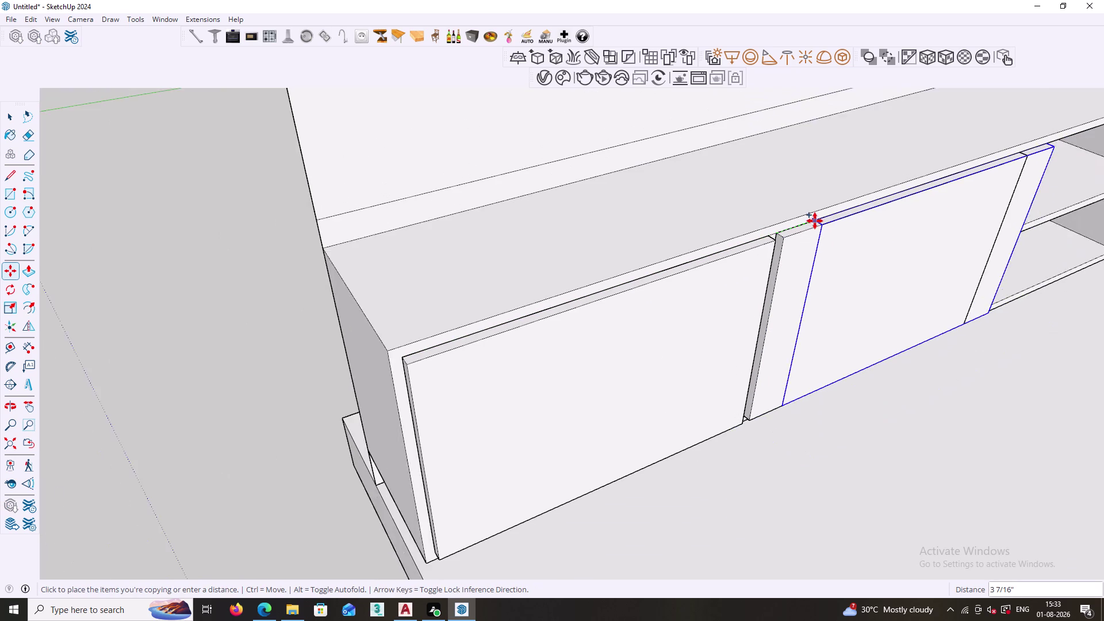
scroll(down, 3)
middle_drag(915, 200, 477, 384)
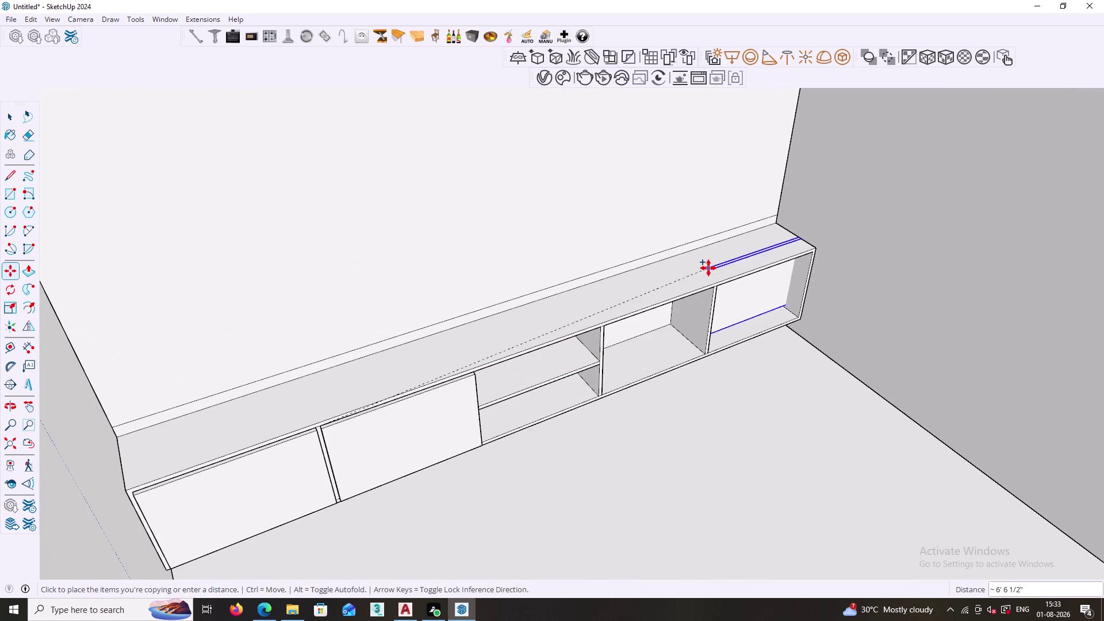
scroll(up, 3)
scroll(up, 3)
scroll(up, 3)
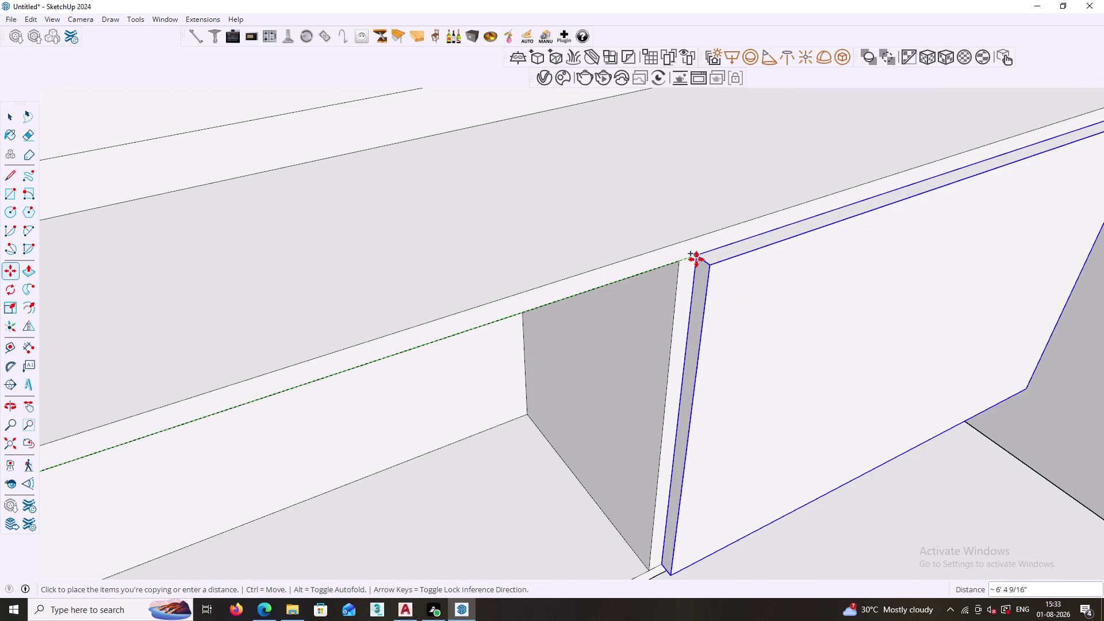
click(696, 260)
Reposition the copied door into the bay beside the centre shelves.
click(696, 257)
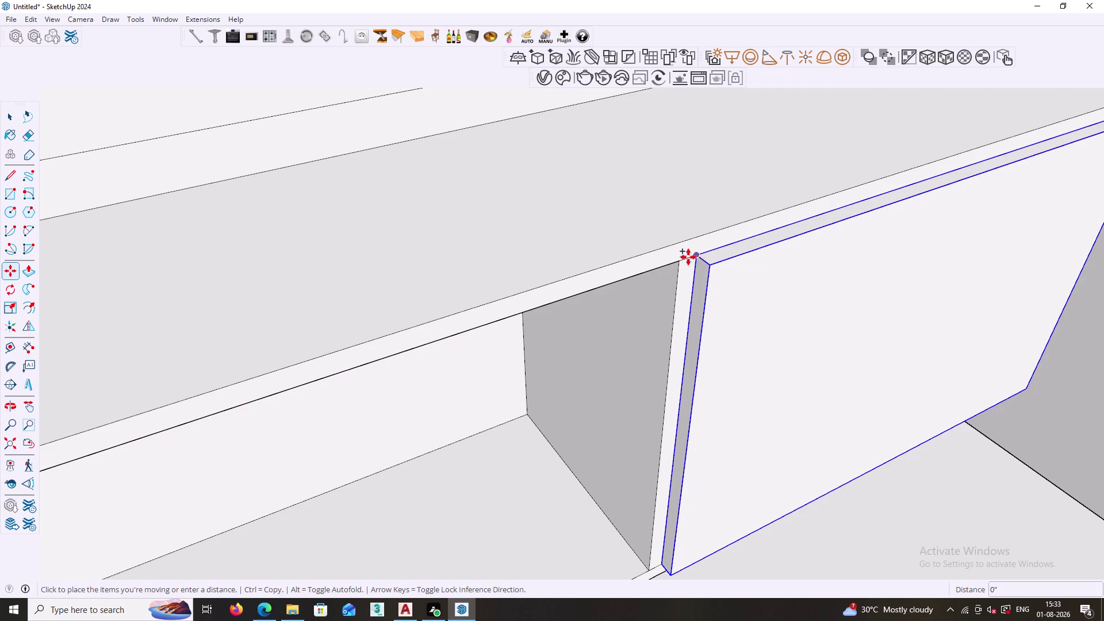
scroll(down, 3)
middle_drag(438, 365, 606, 299)
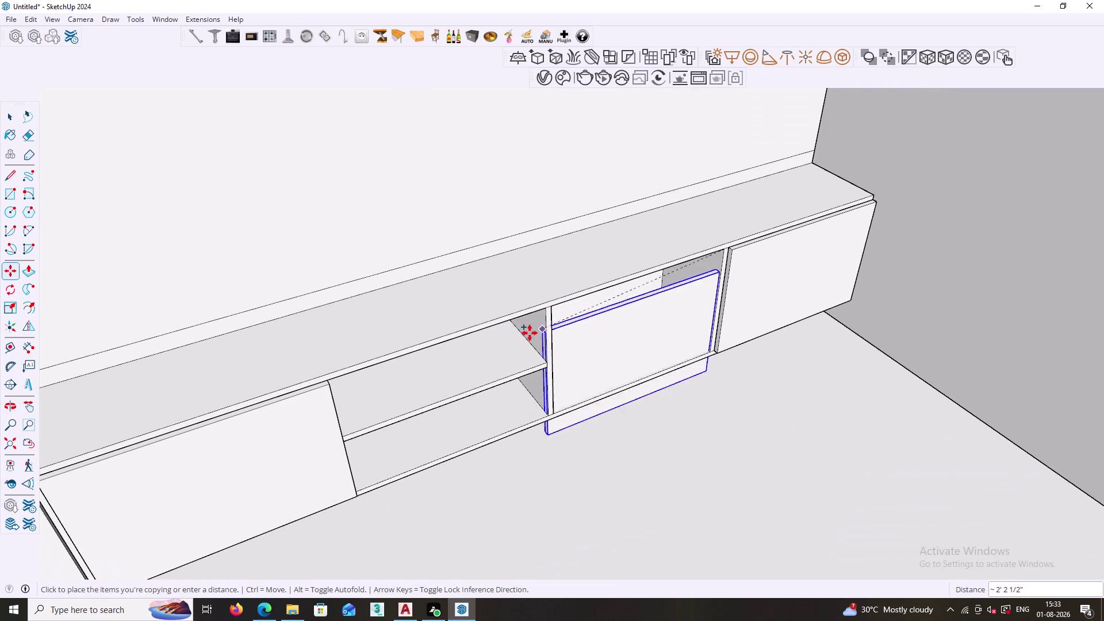
scroll(up, 3)
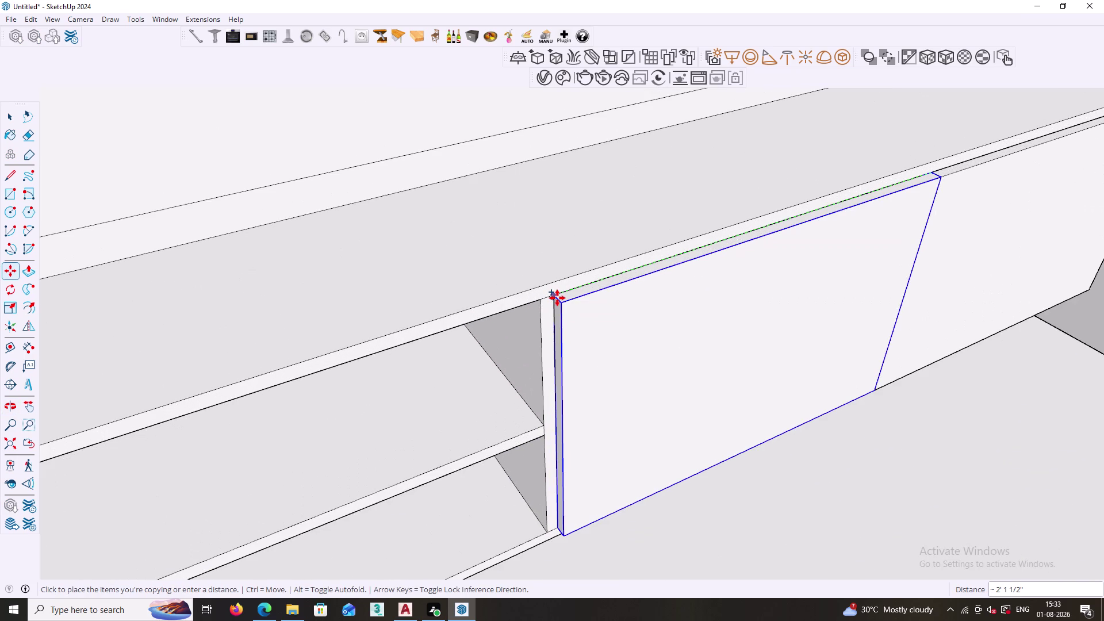
click(556, 298)
key(space)
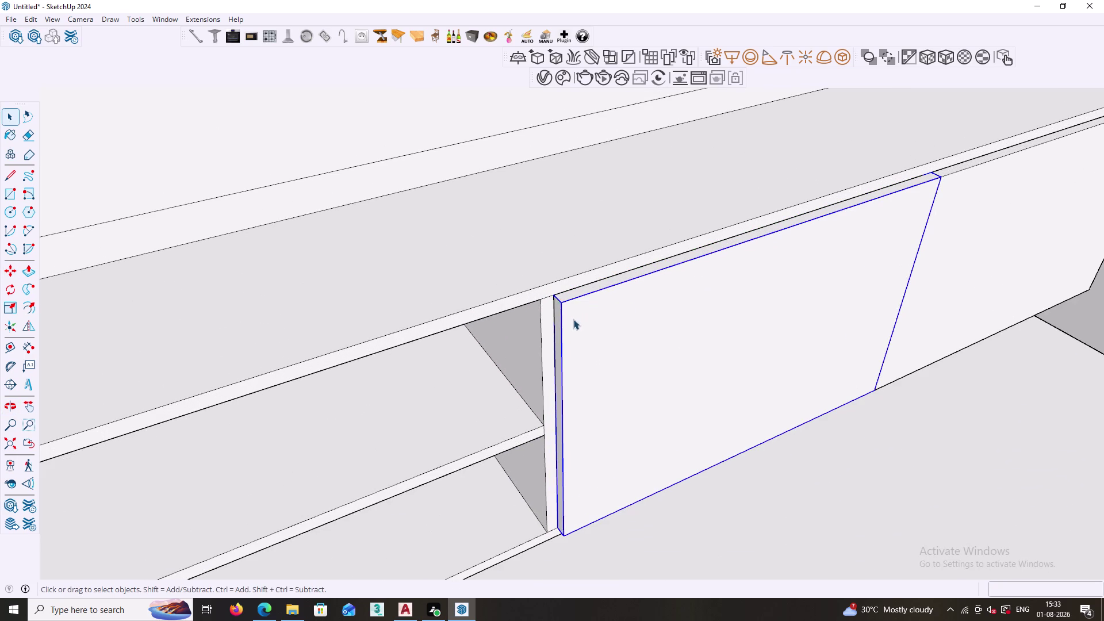
scroll(down, 3)
middle_drag(682, 415, 582, 271)
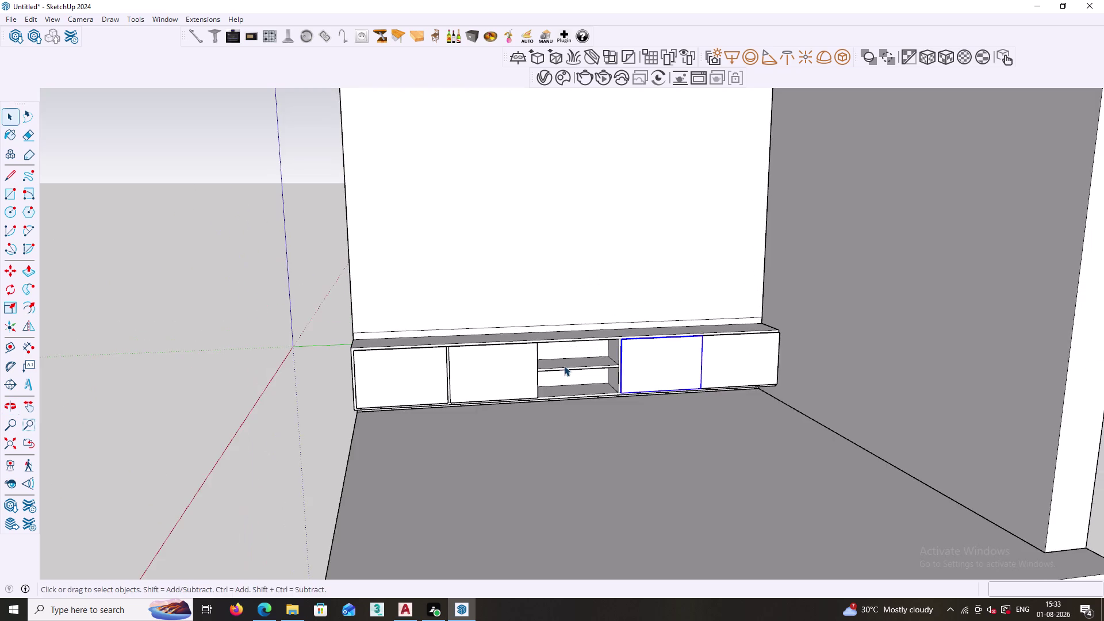
Orbit down to inspect the gap beneath the cabinet's left end.
middle_drag(554, 383, 740, 358)
scroll(up, 3)
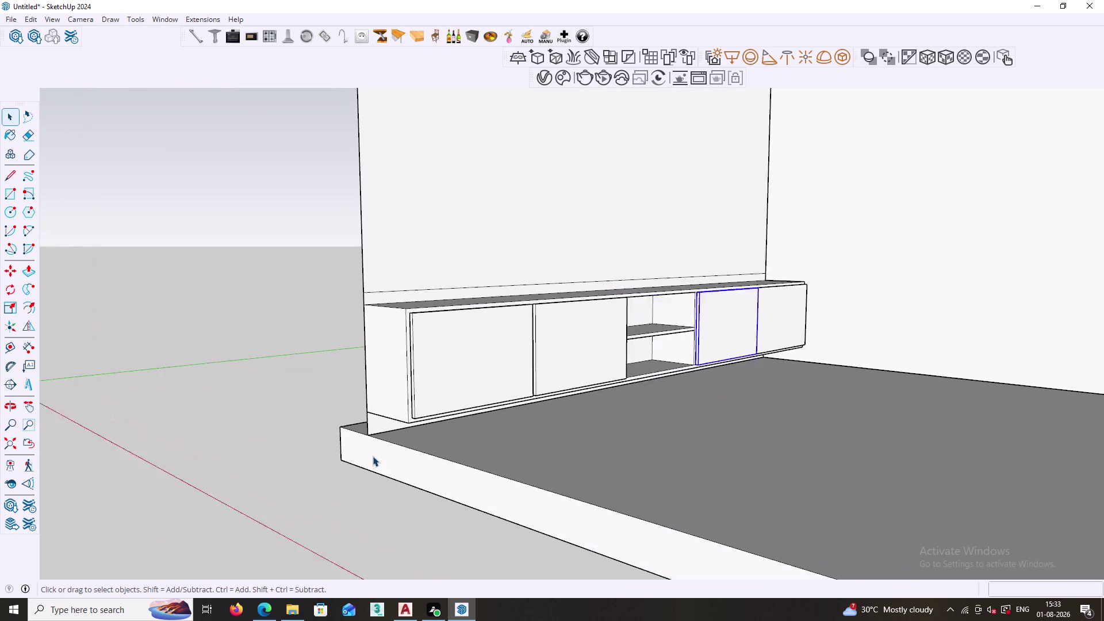
scroll(up, 3)
middle_drag(373, 427, 423, 462)
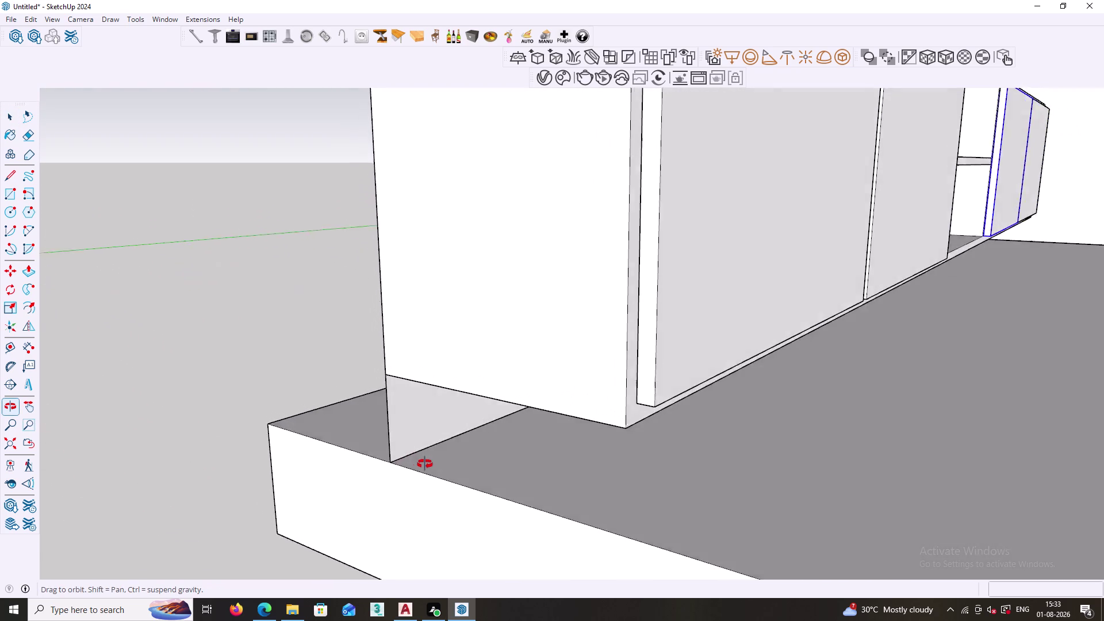
middle_drag(423, 462, 425, 464)
scroll(up, 3)
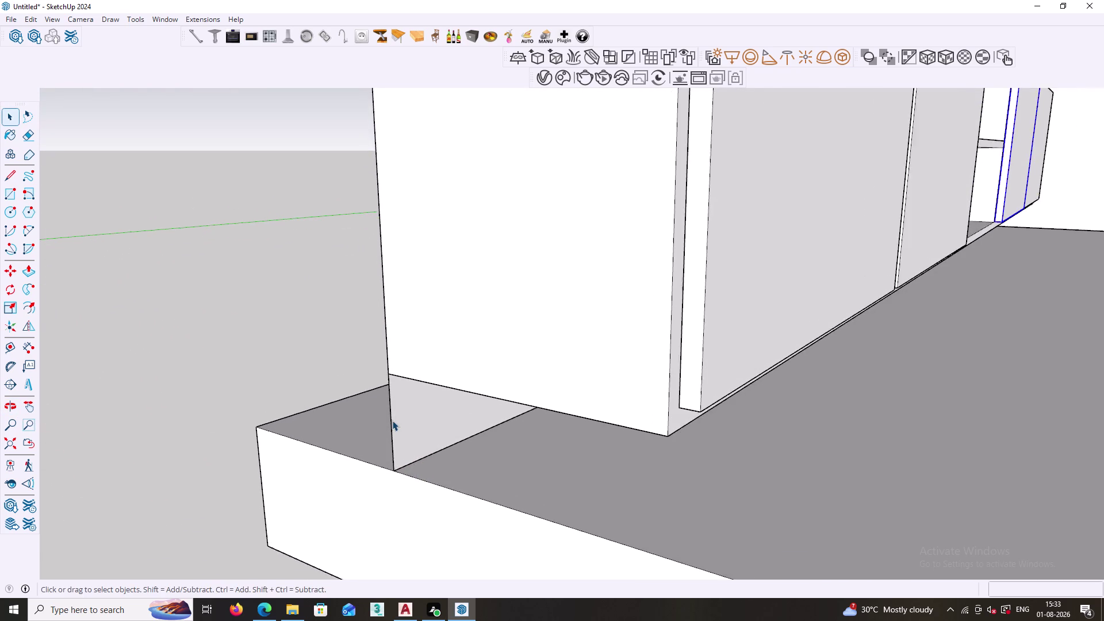
scroll(up, 3)
Open the wall group for editing, then leave it again.
click(410, 414)
double_click(410, 414)
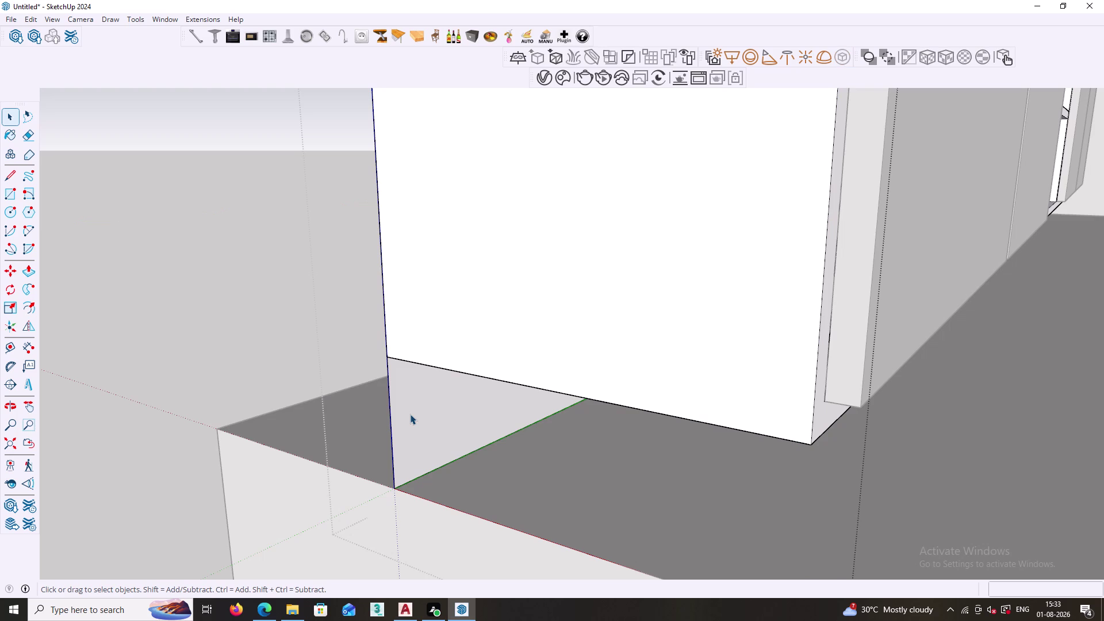
click(221, 341)
scroll(down, 3)
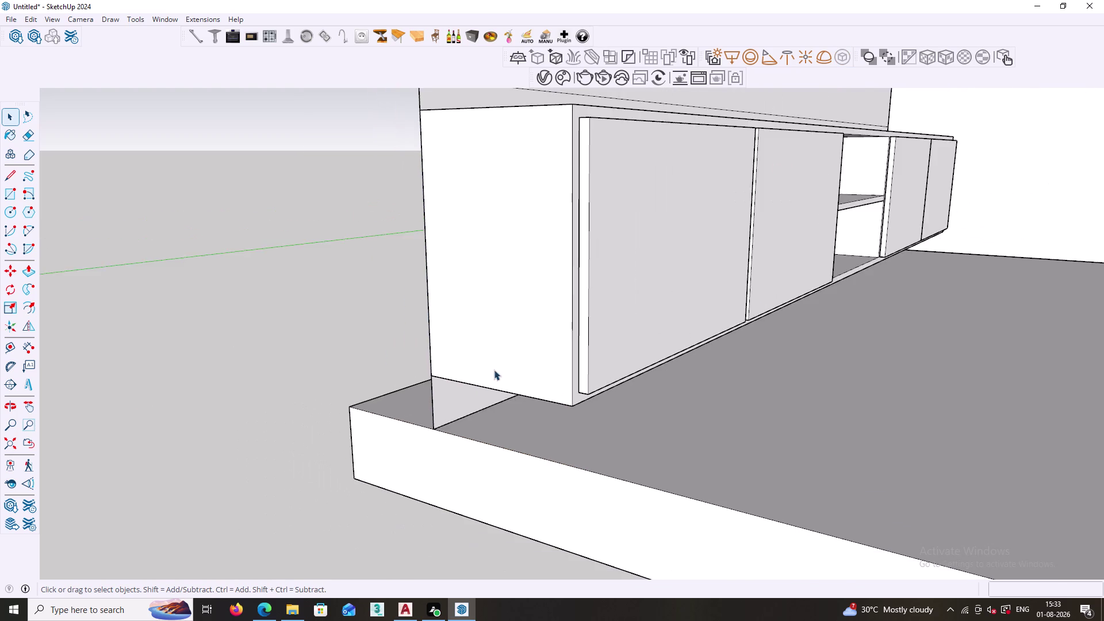
scroll(down, 3)
Select the back wall and open its group for editing.
click(605, 306)
click(704, 259)
click(844, 201)
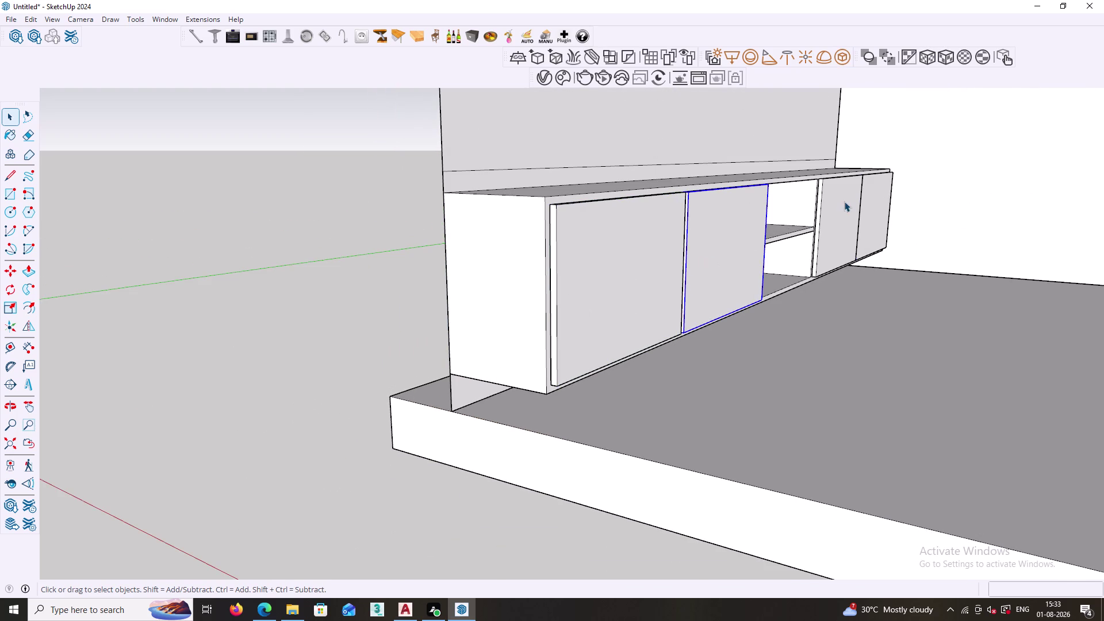
click(882, 209)
click(293, 327)
click(491, 307)
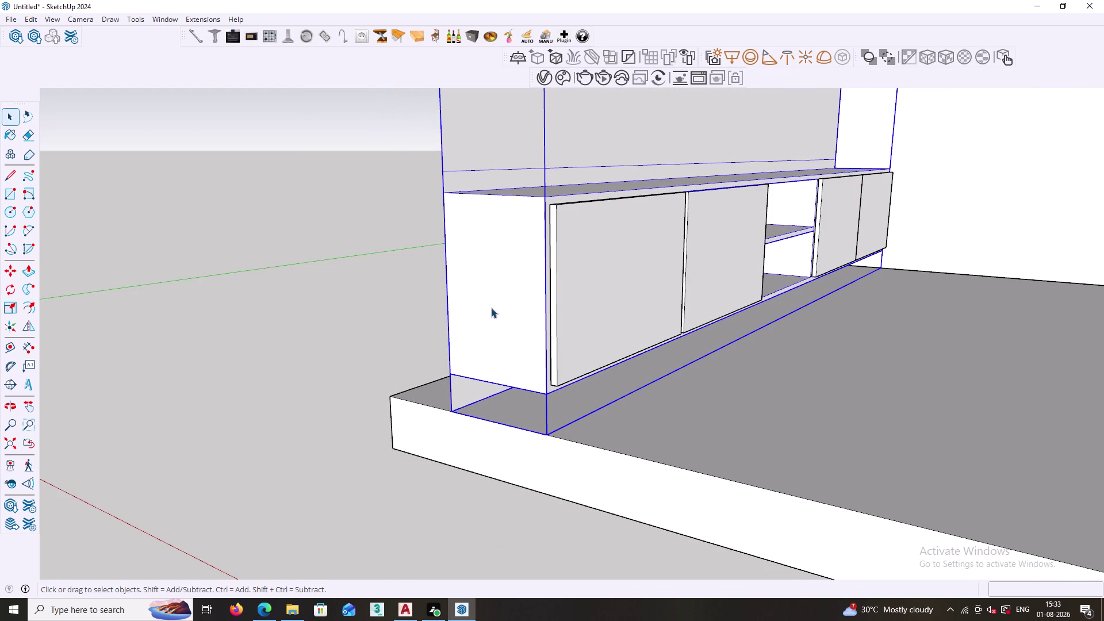
double_click(480, 295)
scroll(down, 3)
middle_drag(384, 335, 448, 365)
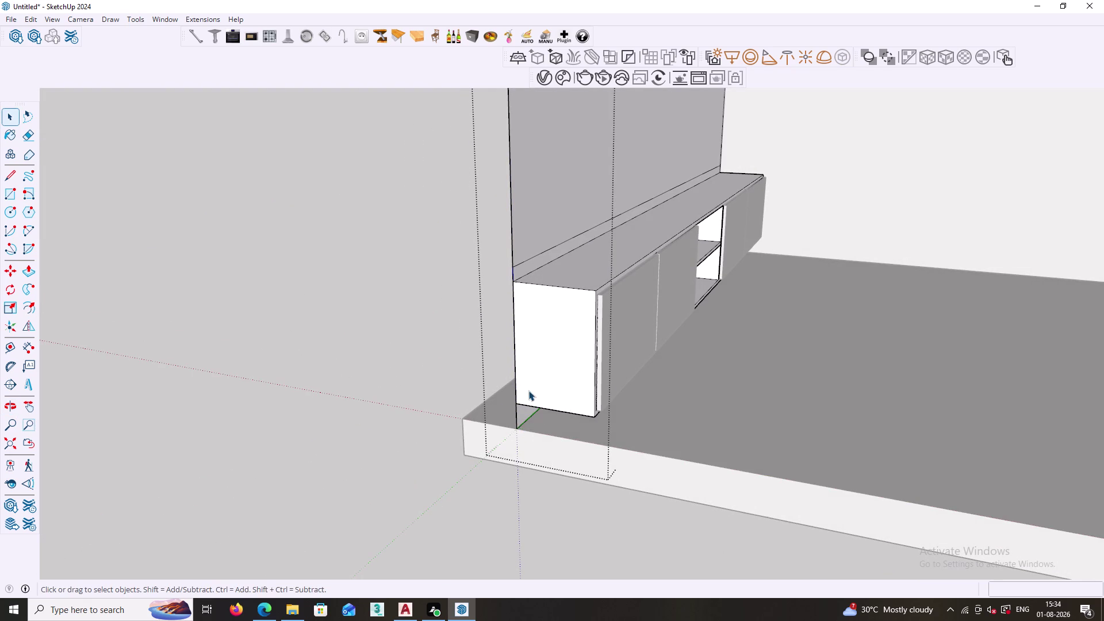
Orbit behind the wall, leave the wall group, then reopen it for editing.
scroll(up, 3)
middle_drag(468, 378, 697, 412)
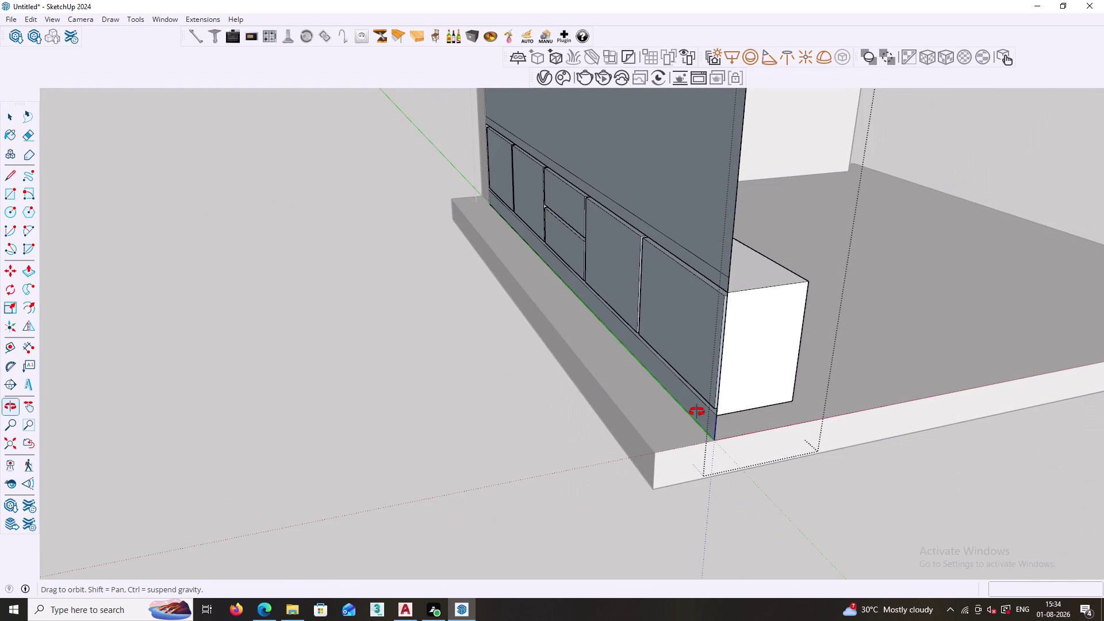
middle_drag(697, 412, 350, 415)
click(275, 360)
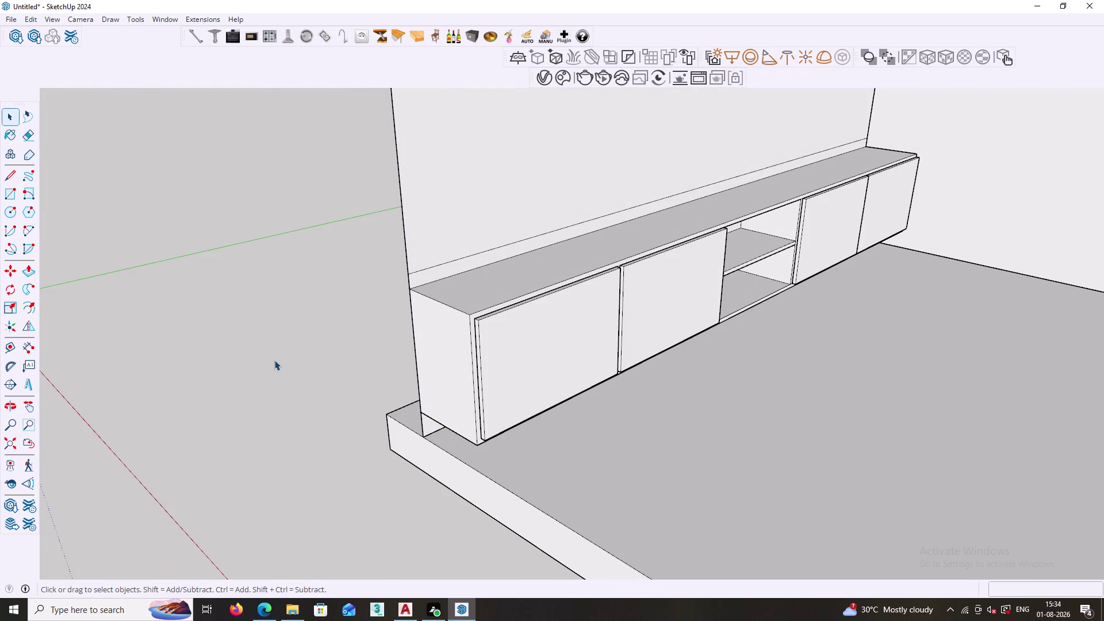
key(p)
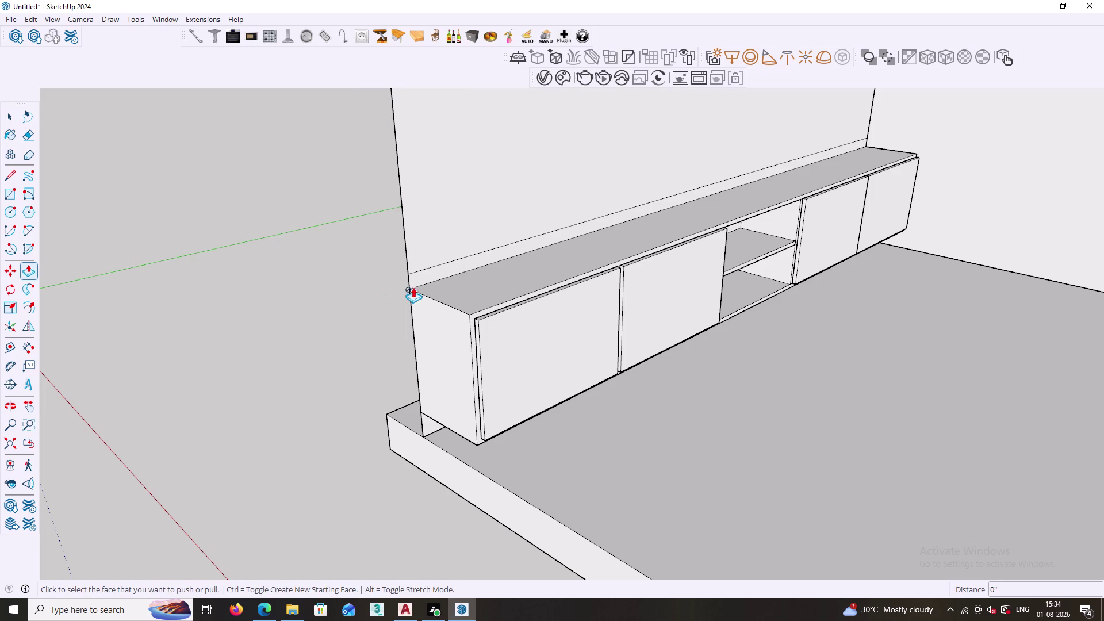
key(space)
double_click(418, 235)
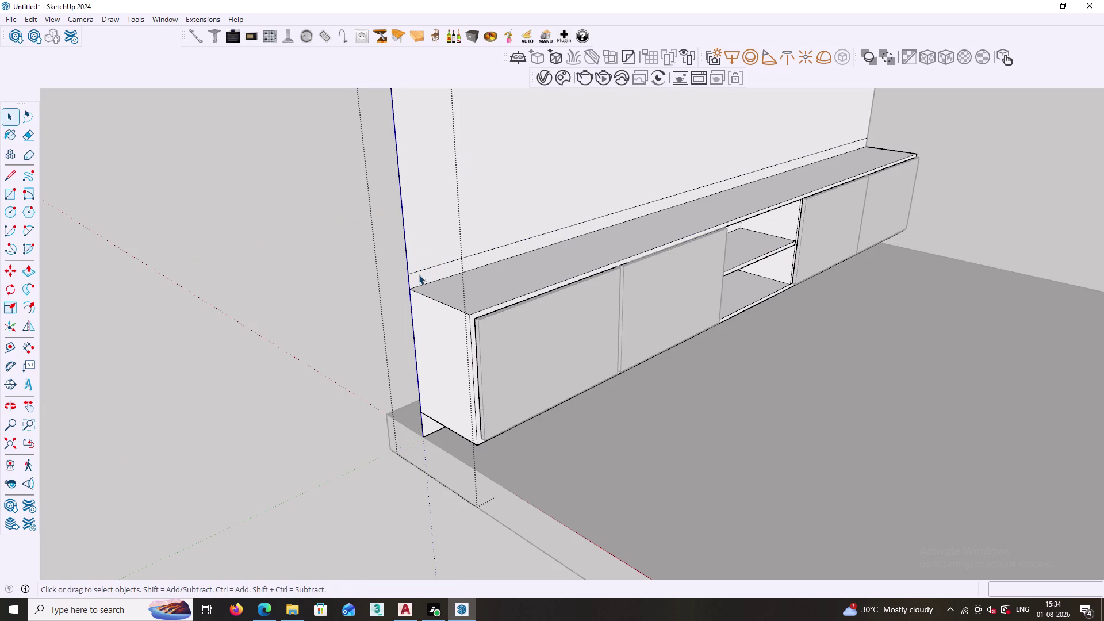
Try pulling two back wall faces with Push/Pull, cancelling each pull with Esc.
key(p)
click(415, 243)
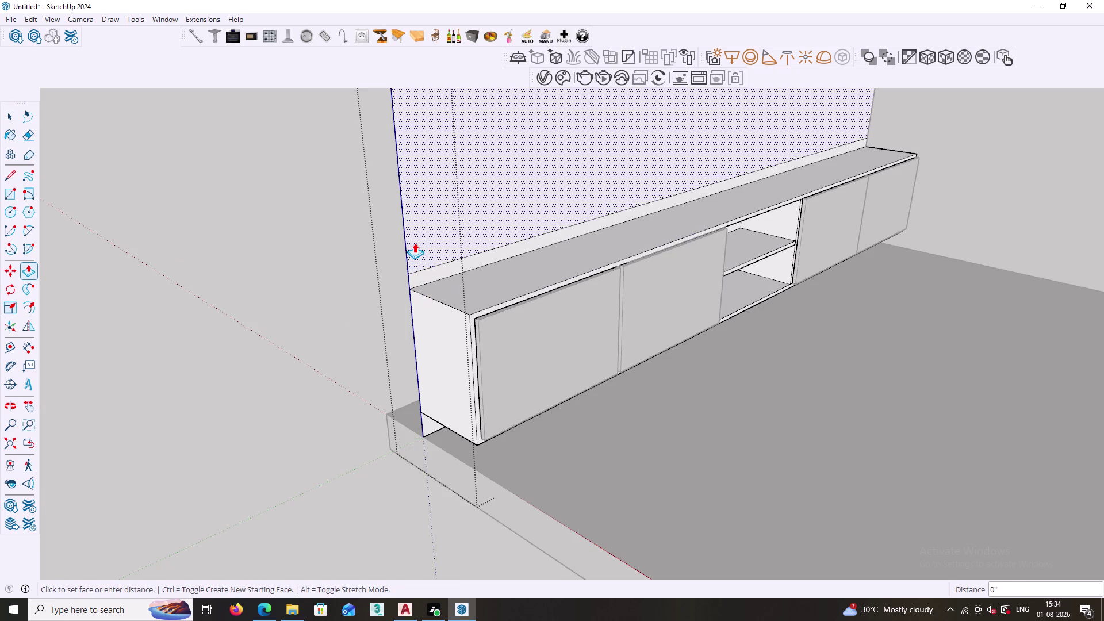
key(Escape)
scroll(down, 3)
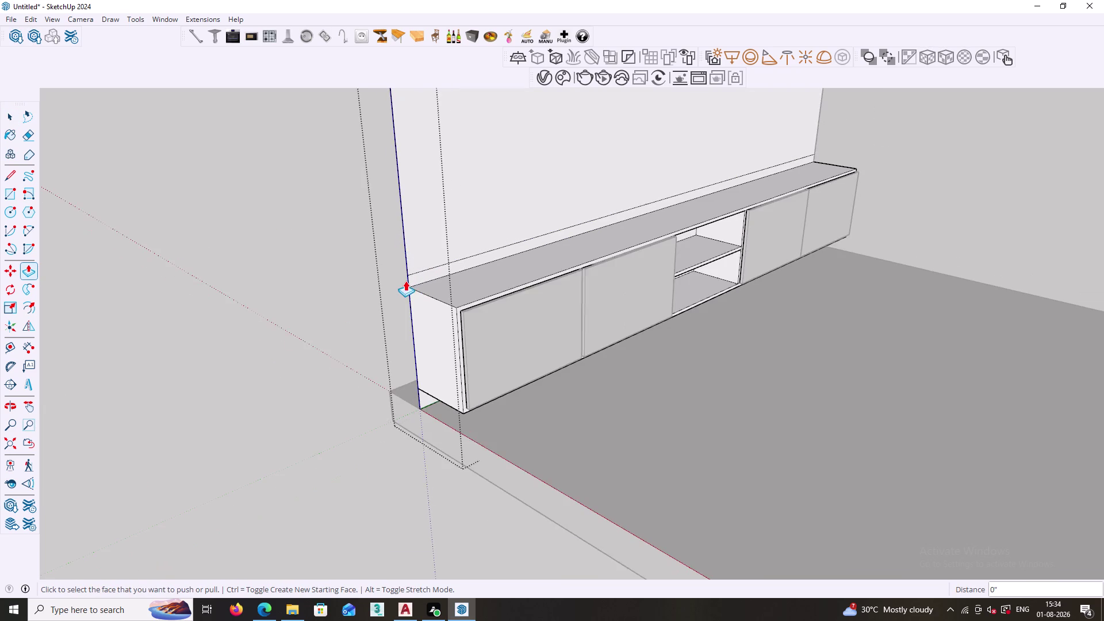
middle_drag(363, 292, 685, 365)
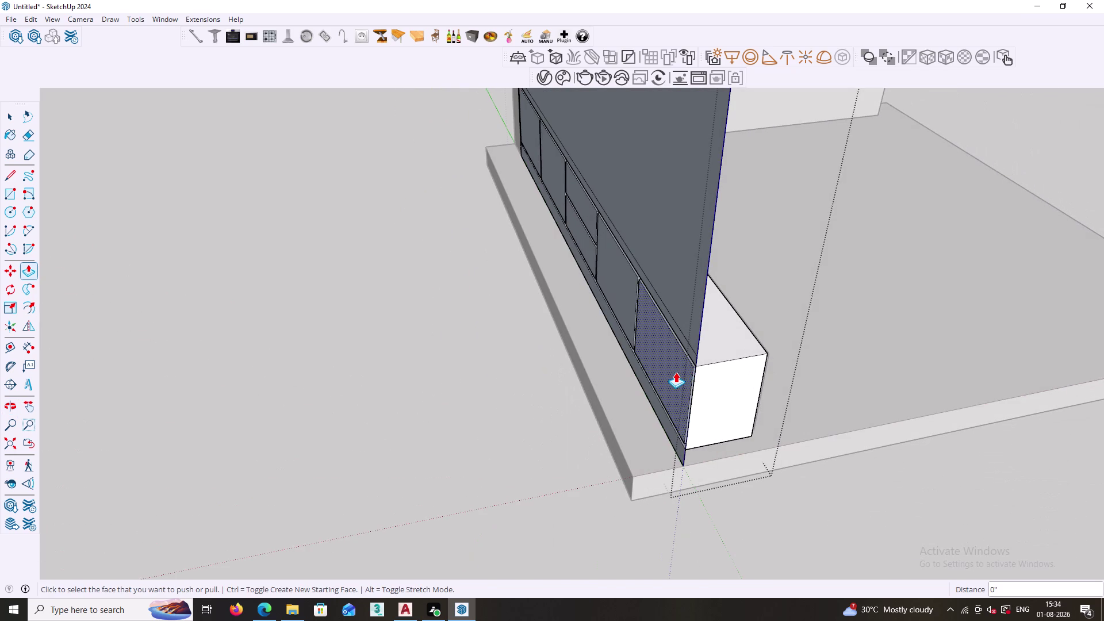
click(676, 372)
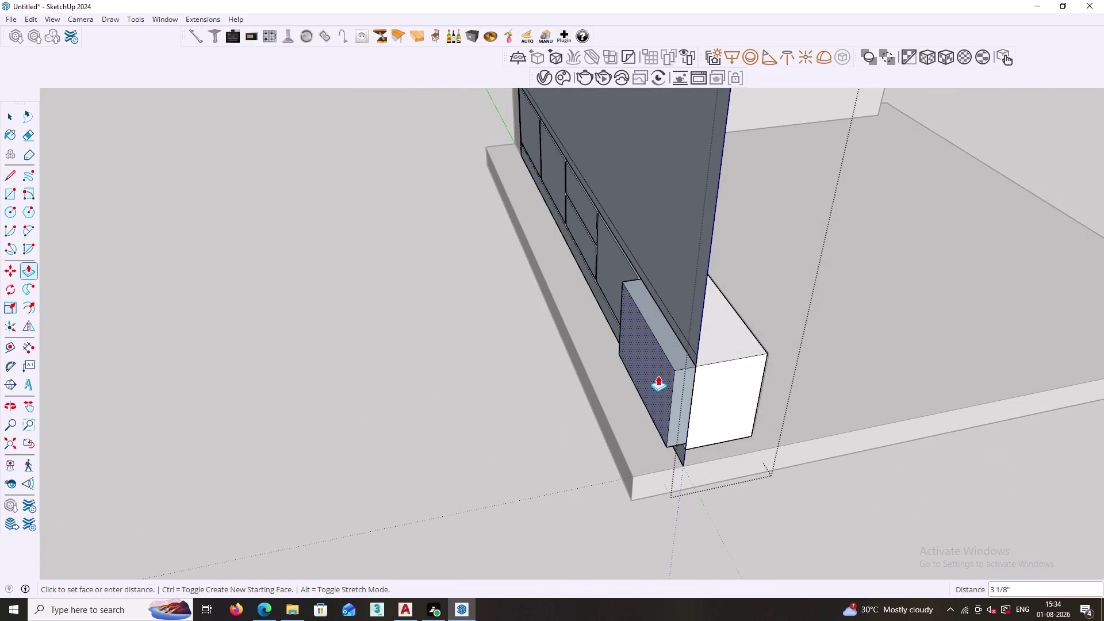
key(Escape)
Orbit back toward the cabinet front and exit the wall group.
scroll(down, 3)
middle_drag(655, 452, 751, 438)
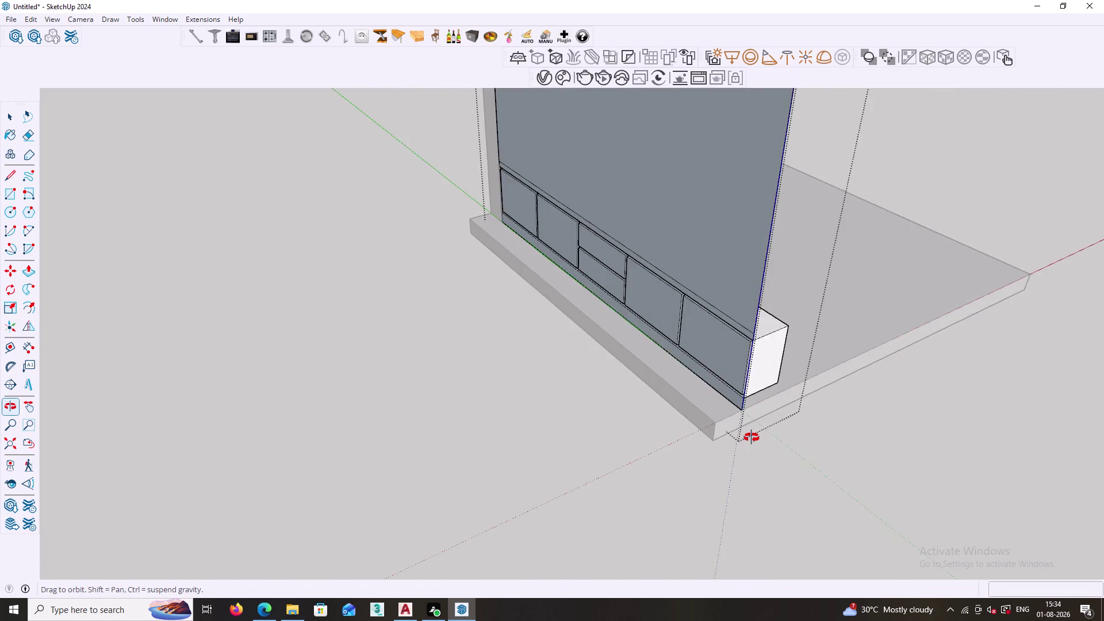
middle_drag(752, 437, 368, 450)
key(Escape)
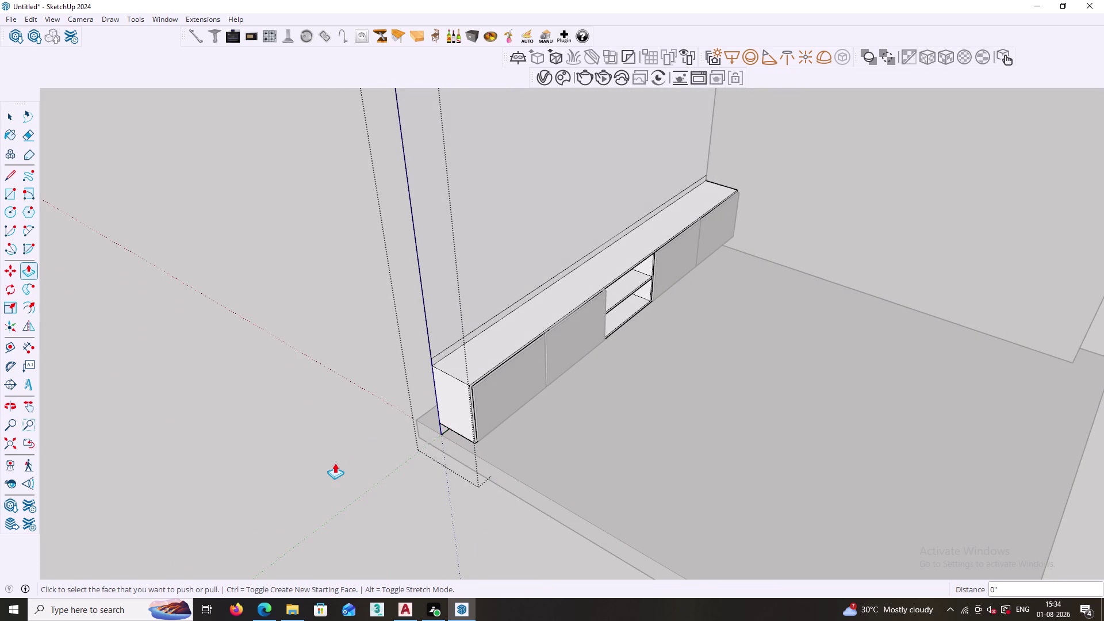
key(space)
click(335, 463)
Undo every shelf, door division and front panel line until only the bare room remains.
scroll(down, 3)
middle_drag(549, 469, 535, 453)
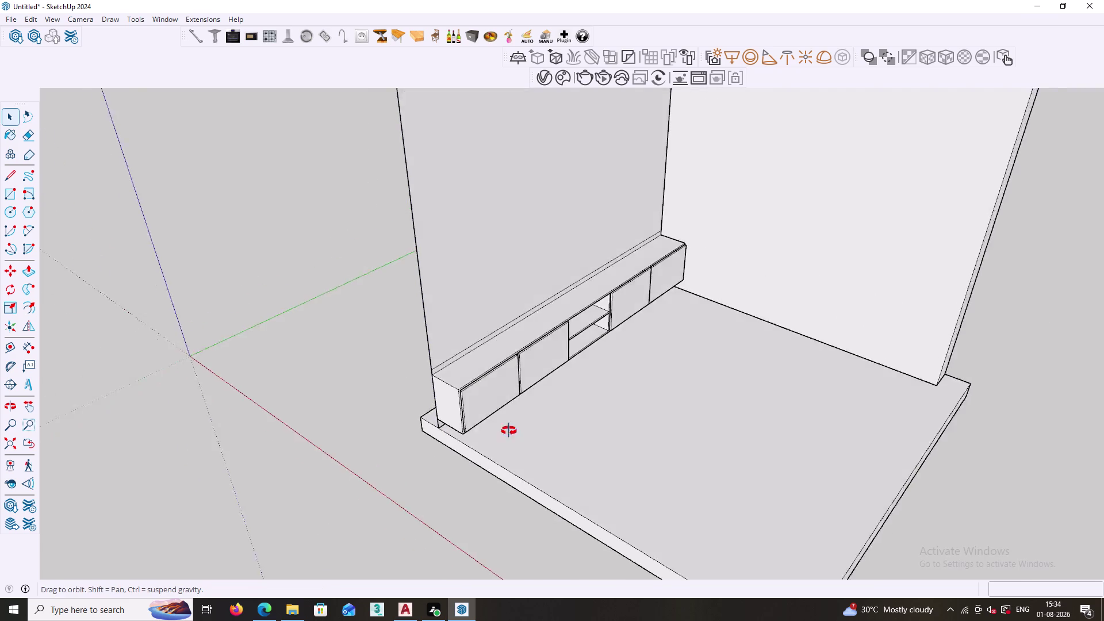
middle_drag(535, 453, 432, 389)
key(ctrl+z)
key(ctrl+z)
key(ctrl+z)
key(ctrl+z)
key(ctrl+z)
key(ctrl+z)
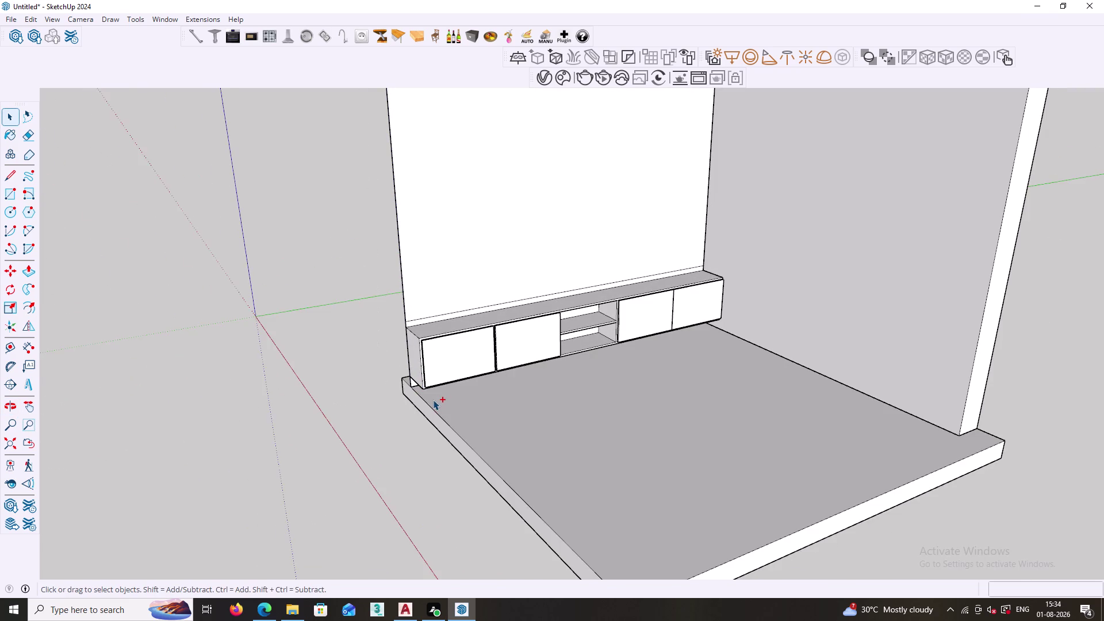
key(ctrl+z)
key(ctrl+z)
key(ctrl+z)
key(ctrl+z)
key(ctrl+z)
key(ctrl+z)
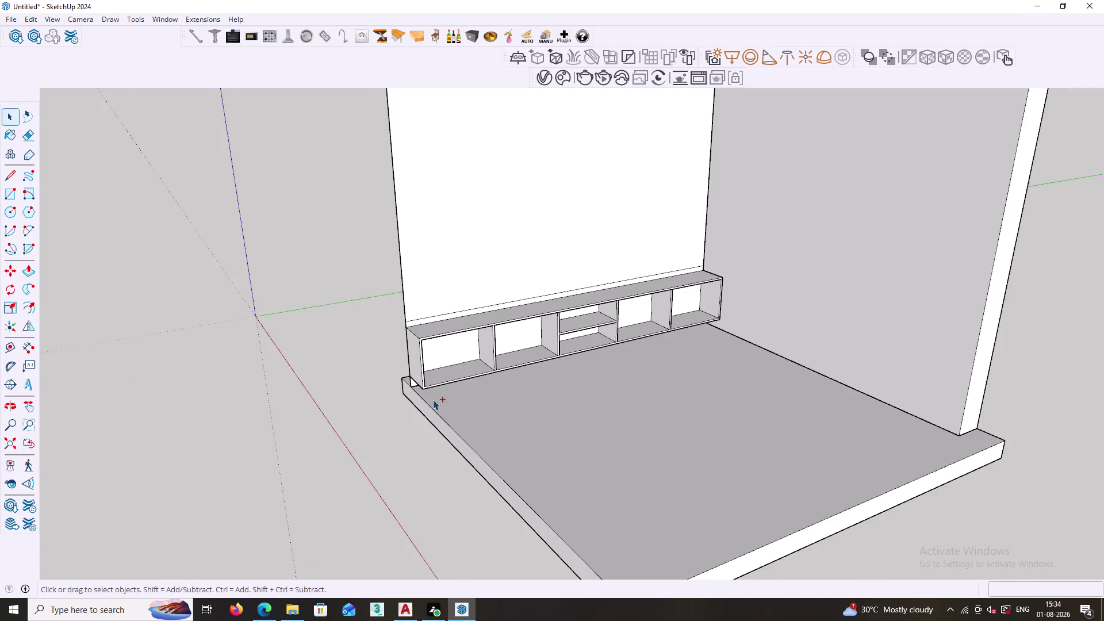
key(ctrl+z)
key(ctrl+z)
key(ctrl+z)
key(ctrl+z)
key(ctrl+z)
key(ctrl+z)
key(ctrl+z)
key(ctrl+z)
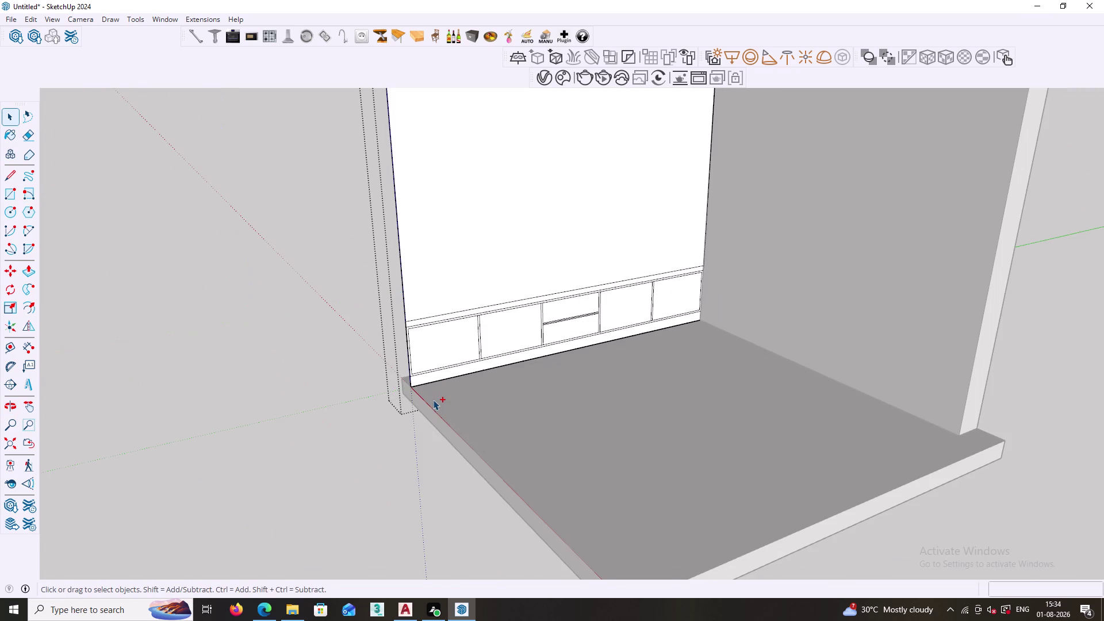
key(ctrl+z)
key(ctrl+z)
key(ctrl+z)
key(ctrl+z)
key(ctrl+z)
key(ctrl+z)
key(ctrl+z)
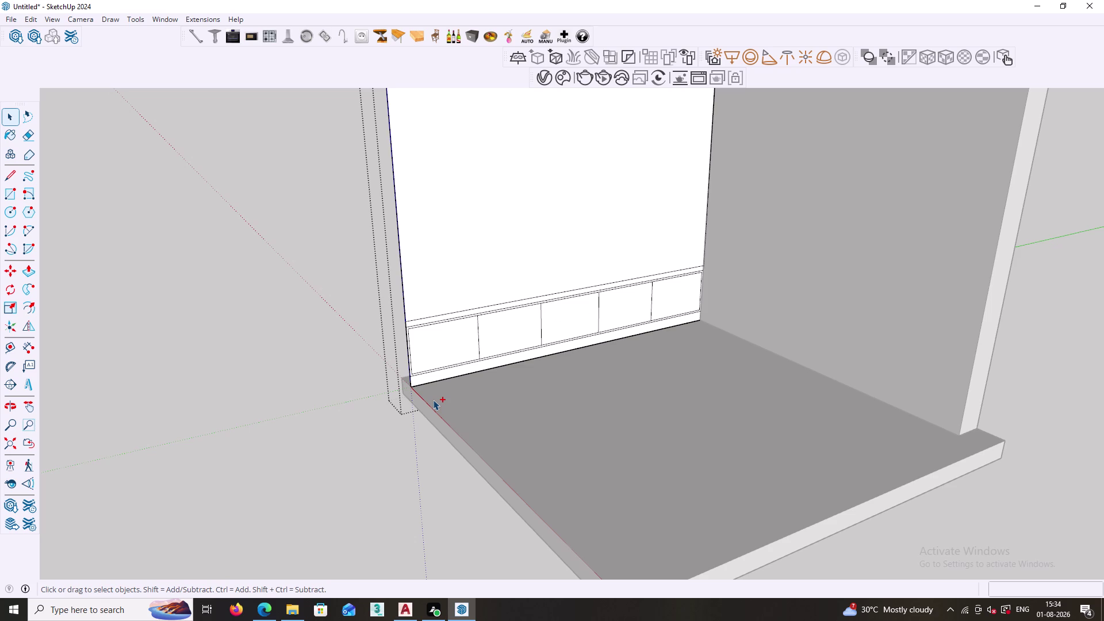
key(ctrl+z)
key(ctrl+z)
key(ctrl+z)
key(ctrl+z)
key(ctrl+z)
key(ctrl+z)
key(ctrl+z)
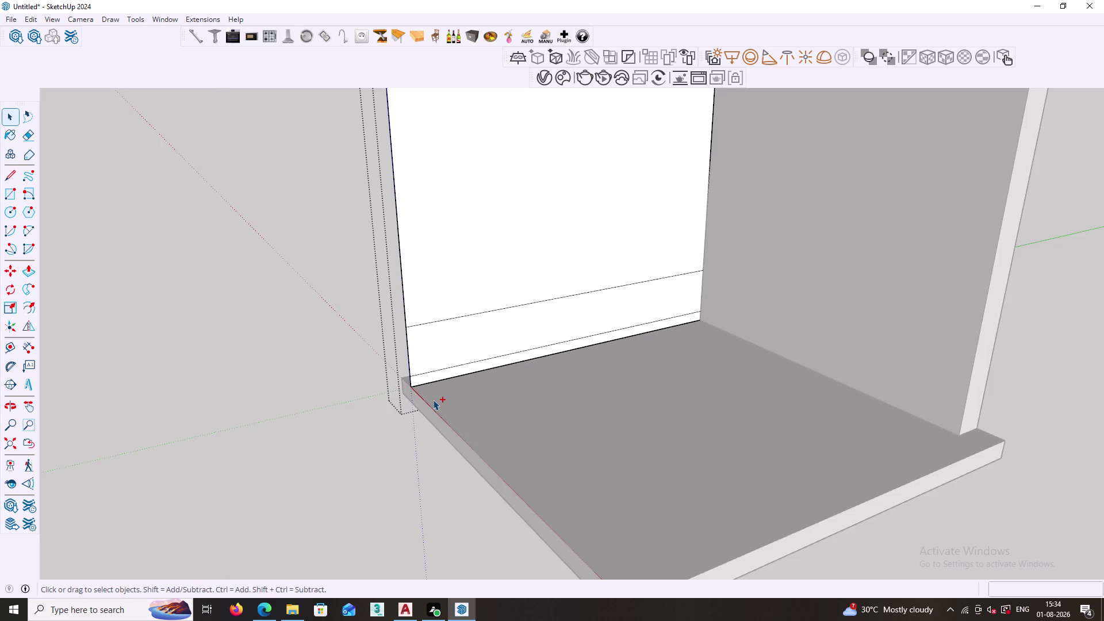
key(ctrl+z)
key(ctrl+z)
key(ctrl+z)
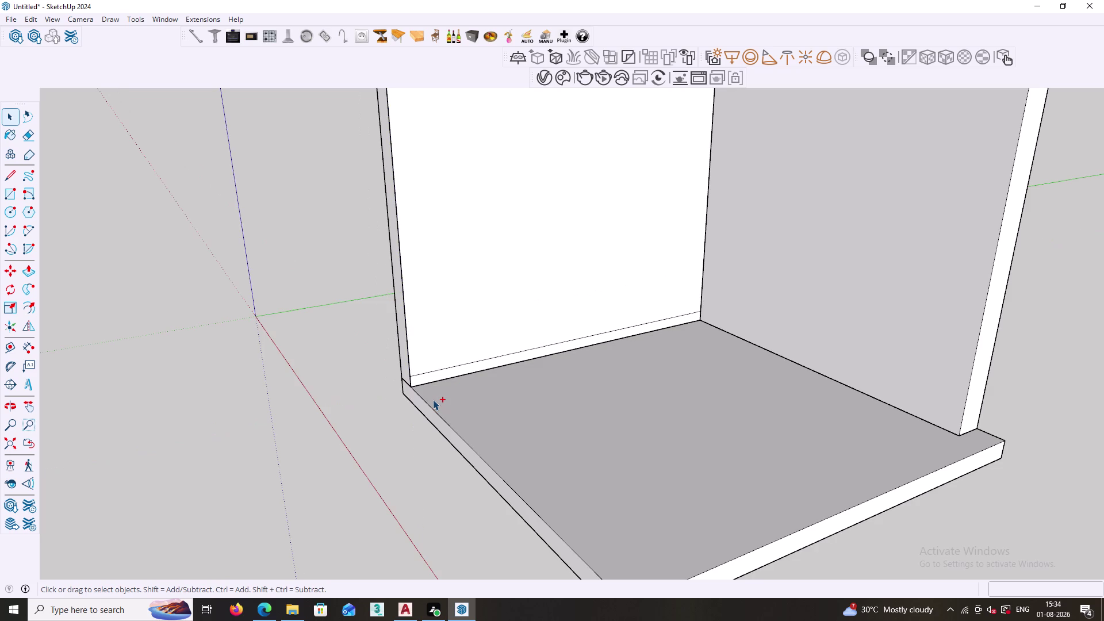
Select the side wall and push its face by 1 inch.
click(367, 421)
scroll(down, 3)
middle_drag(381, 384, 562, 425)
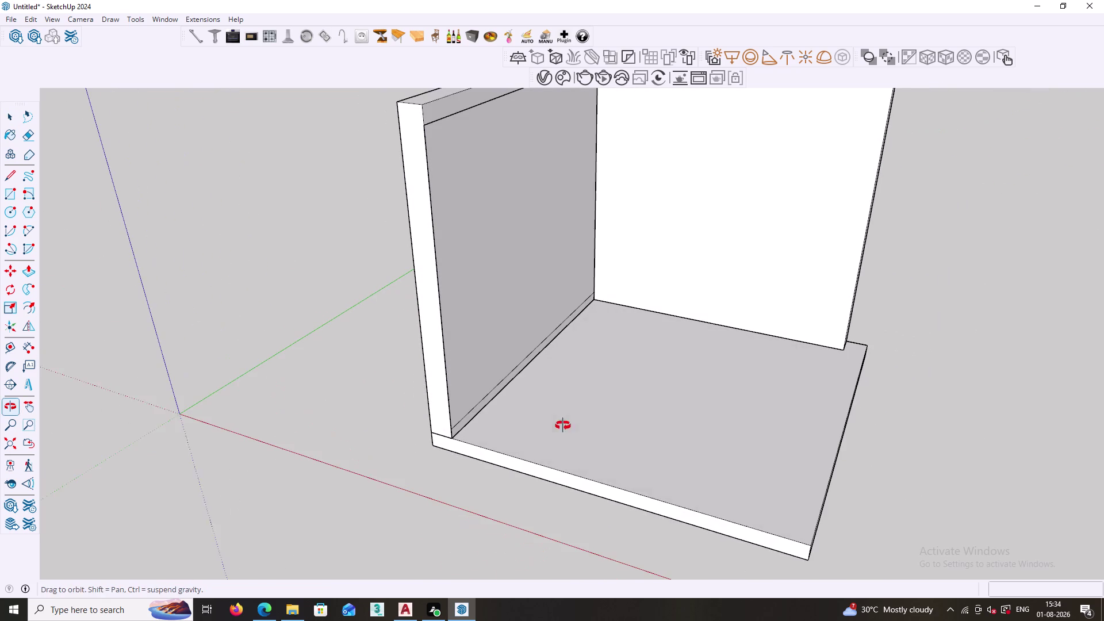
middle_drag(563, 425, 563, 425)
click(477, 277)
triple_click(477, 277)
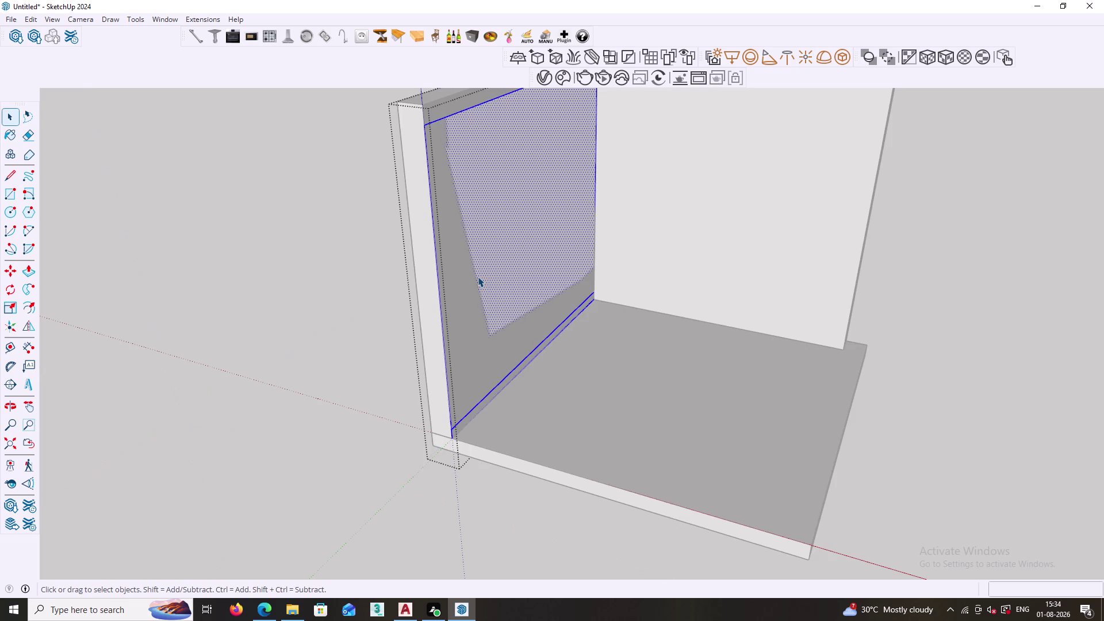
key(p)
scroll(up, 3)
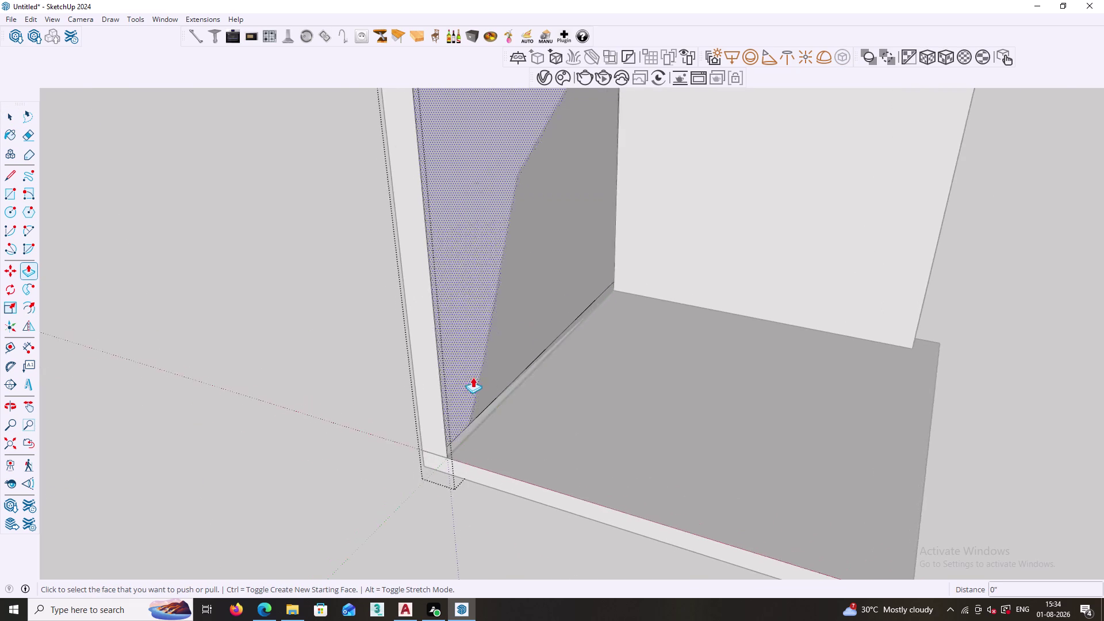
scroll(up, 3)
click(458, 383)
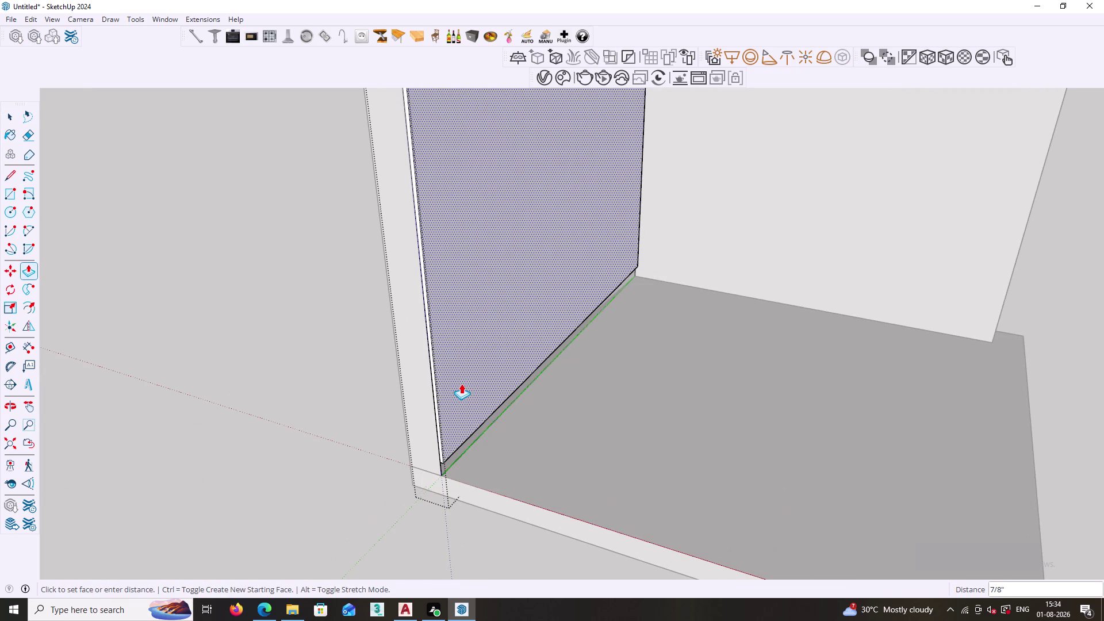
key(1)
key(shift+quotedbl)
key(Return)
Pull the thin strip at the wall base out about 5/8 inch as skirting.
scroll(up, 3)
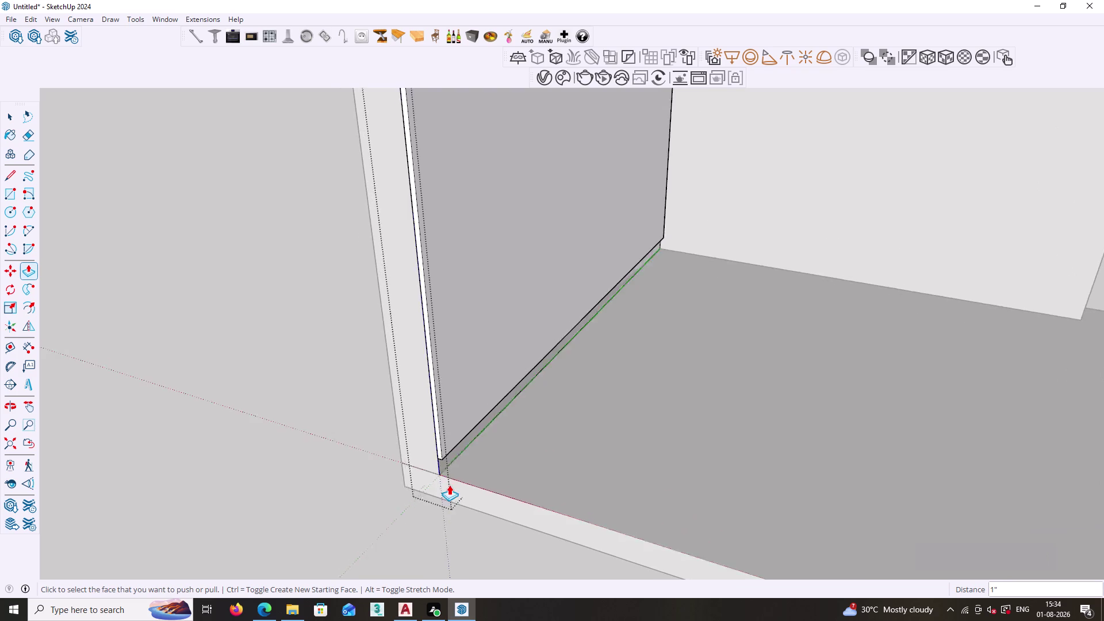
scroll(up, 3)
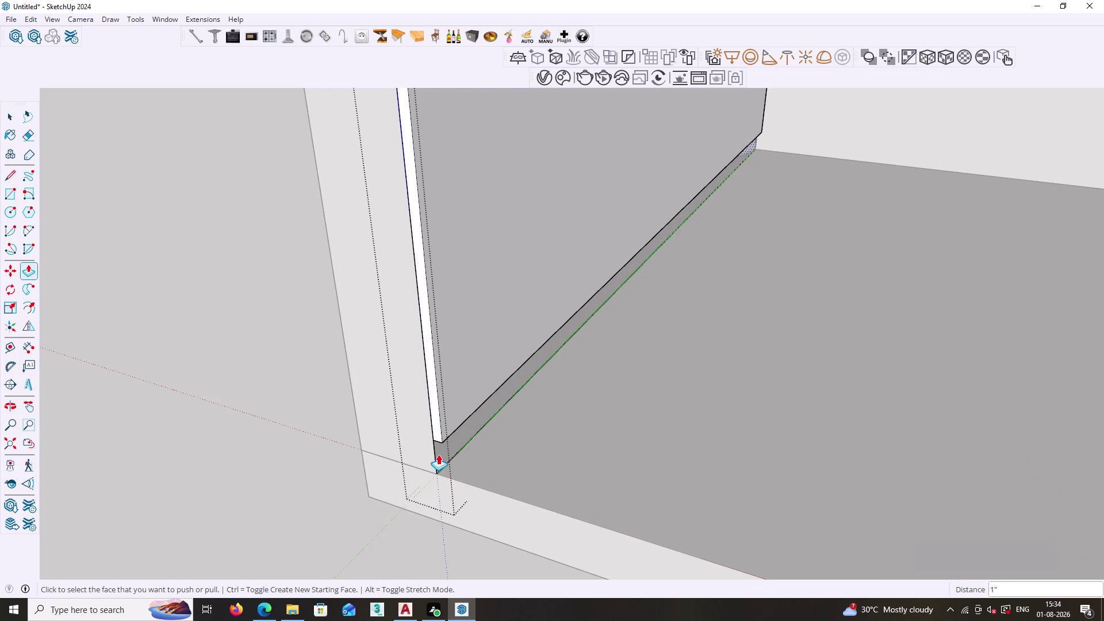
click(439, 454)
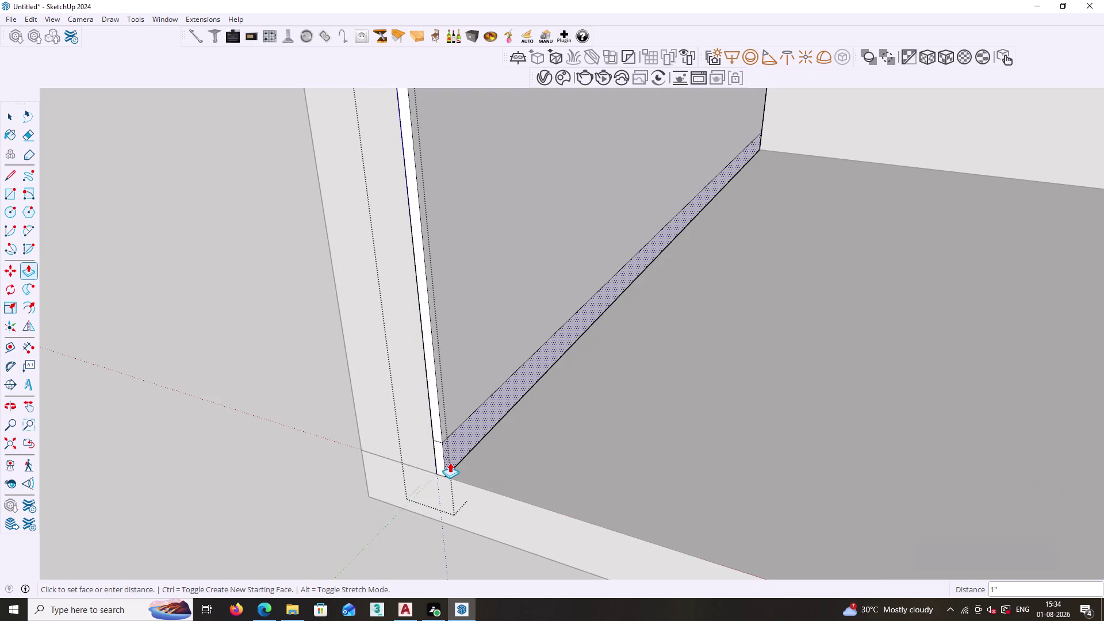
scroll(up, 3)
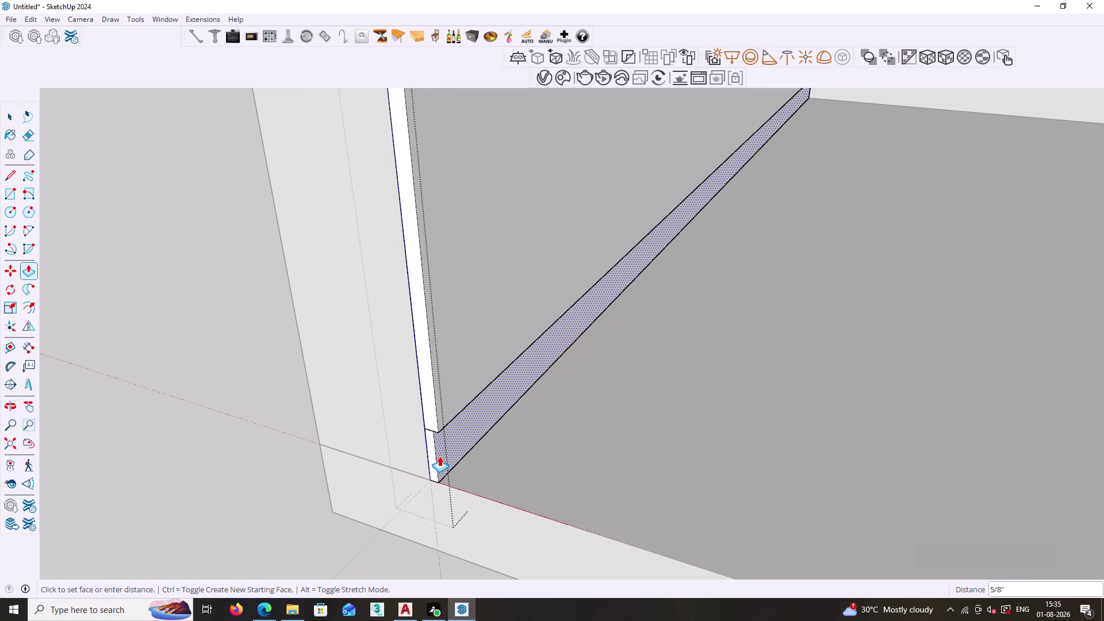
click(439, 456)
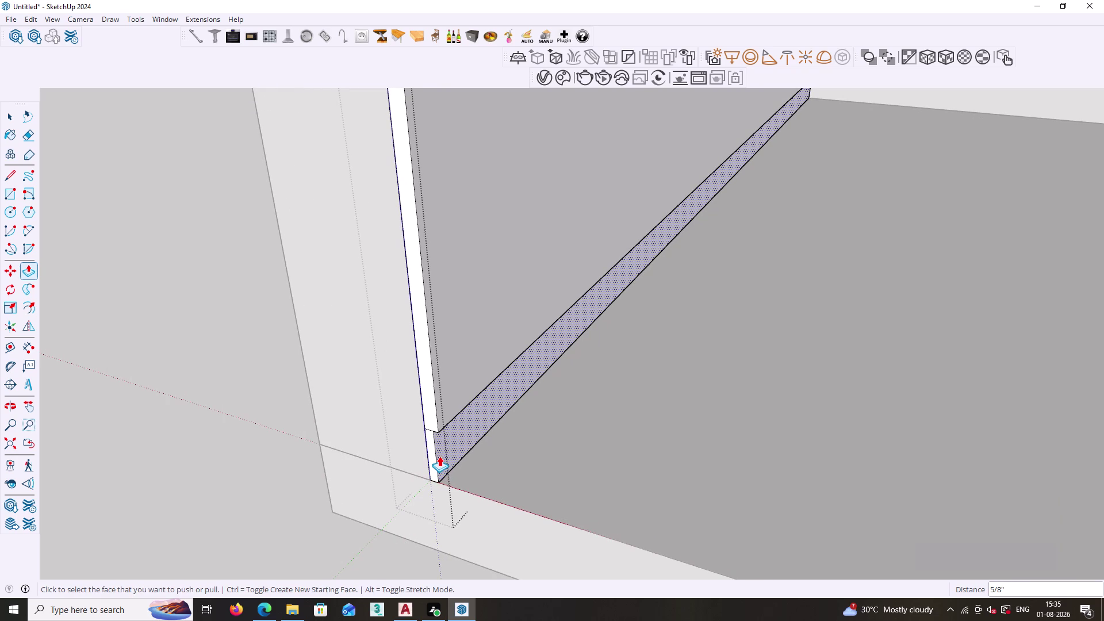
key(space)
scroll(down, 3)
middle_drag(538, 434, 376, 460)
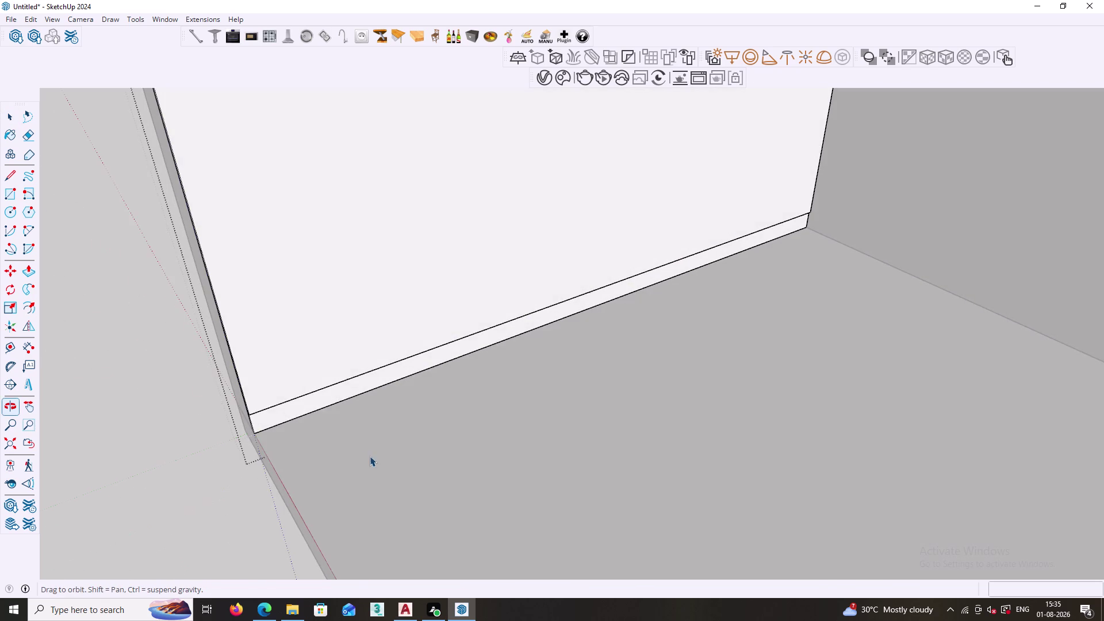
scroll(down, 3)
middle_drag(342, 362, 603, 476)
middle_drag(606, 500, 516, 417)
Copy the wall's bottom edge 1.5 feet up the wall face.
scroll(up, 3)
click(481, 459)
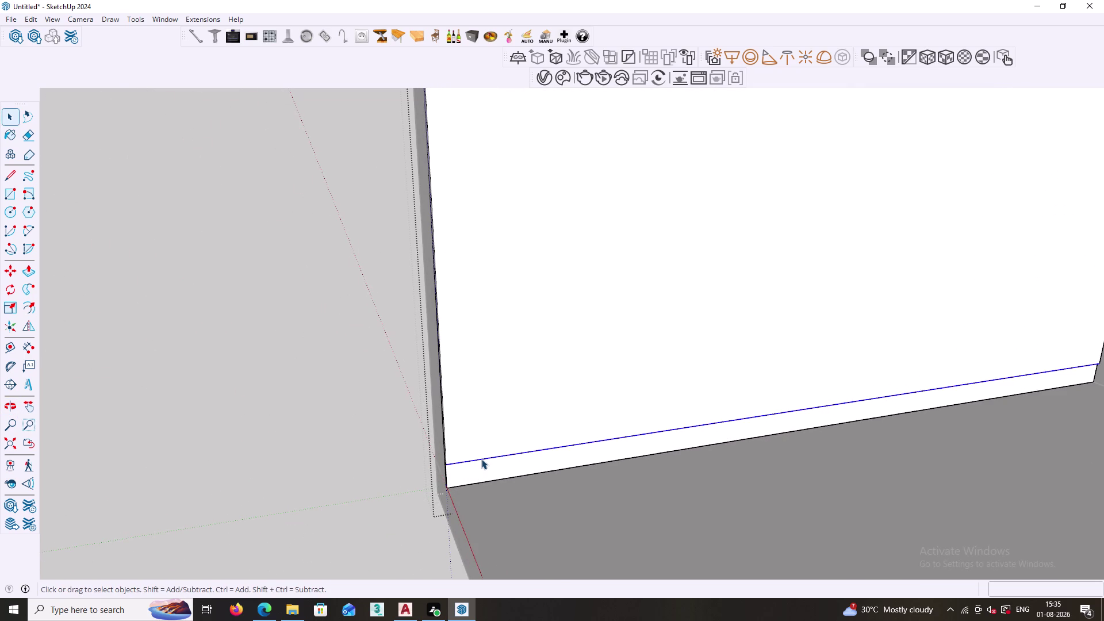
key(m)
click(448, 462)
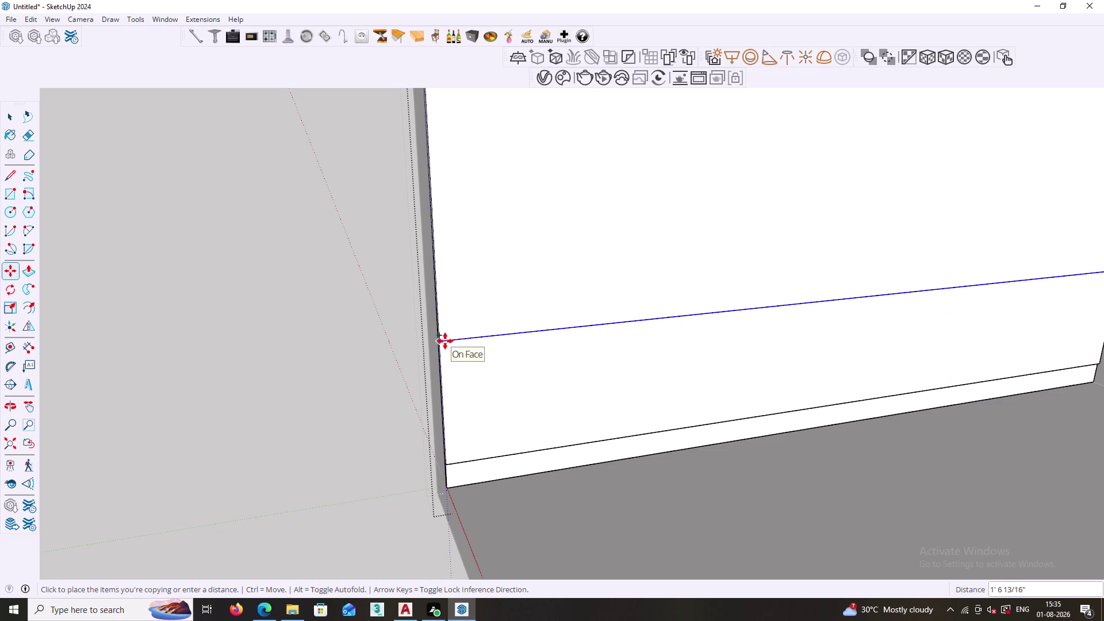
key(4)
key(BackSpace)
text(1)
text(.5')
key(Return)
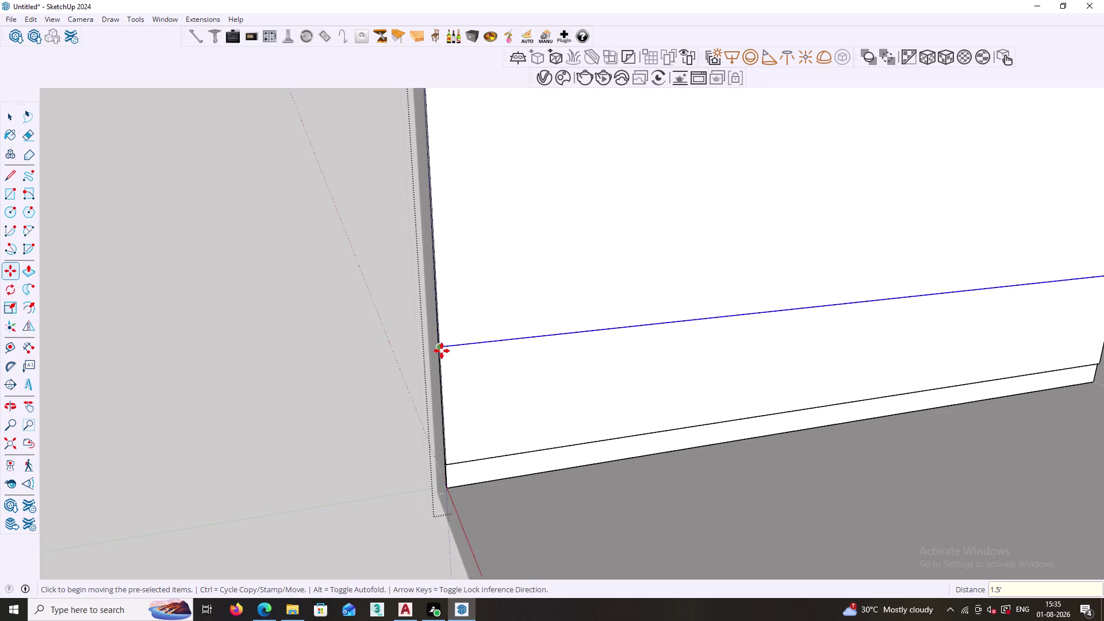
Copy the new line 2 inches downward to form a second parallel line.
click(441, 347)
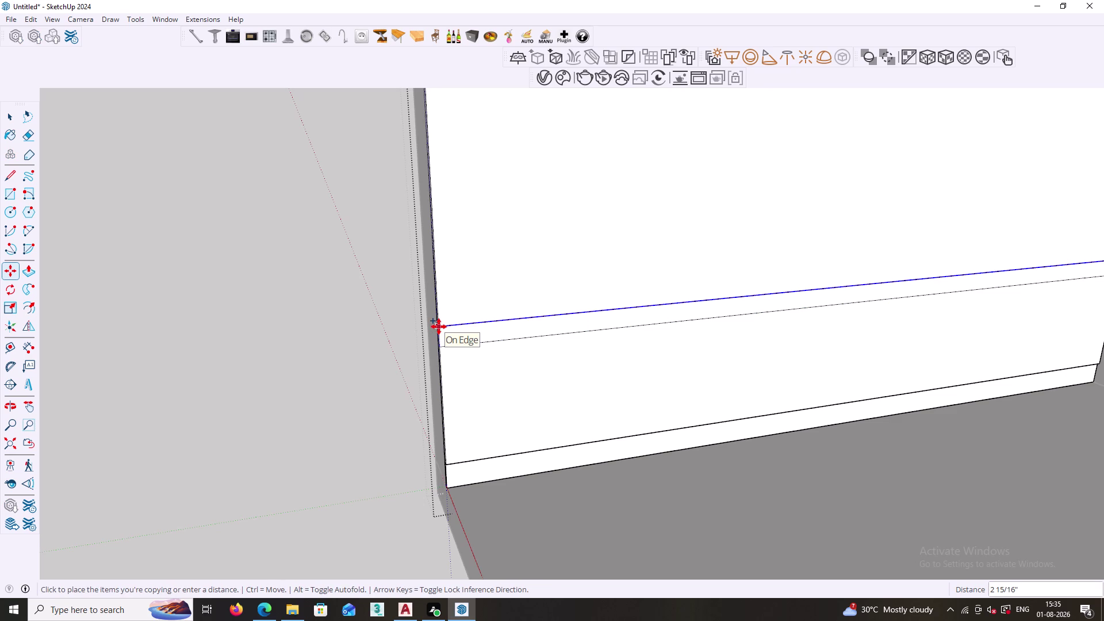
text(2")
key(Return)
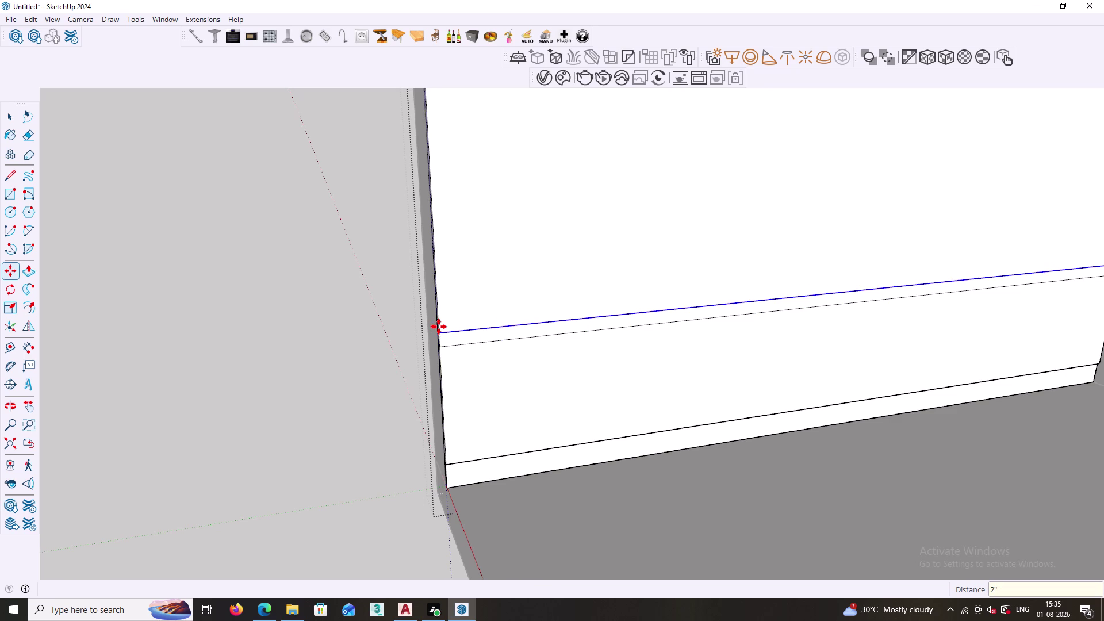
key(space)
scroll(down, 3)
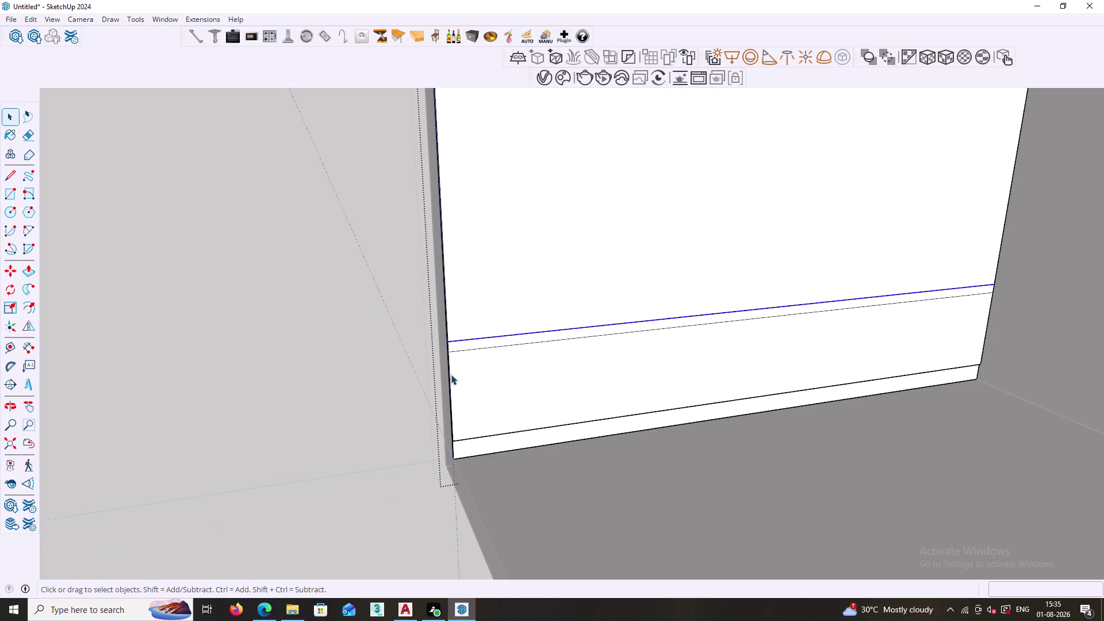
click(450, 381)
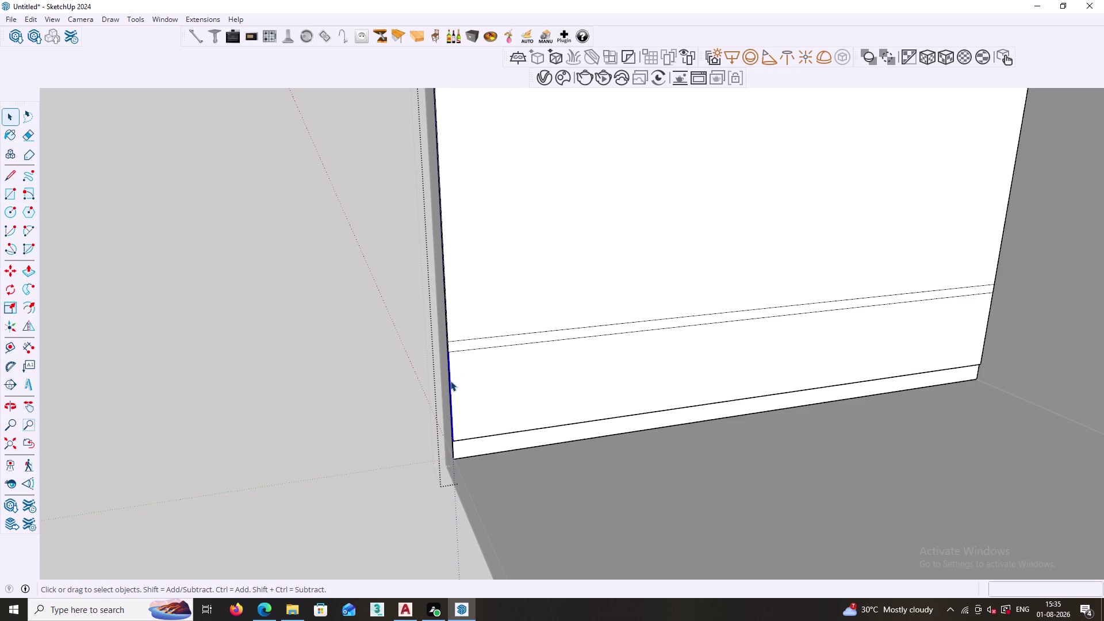
Copy the short vertical edge to the wall's far end and array it with /5.
key(m)
click(447, 349)
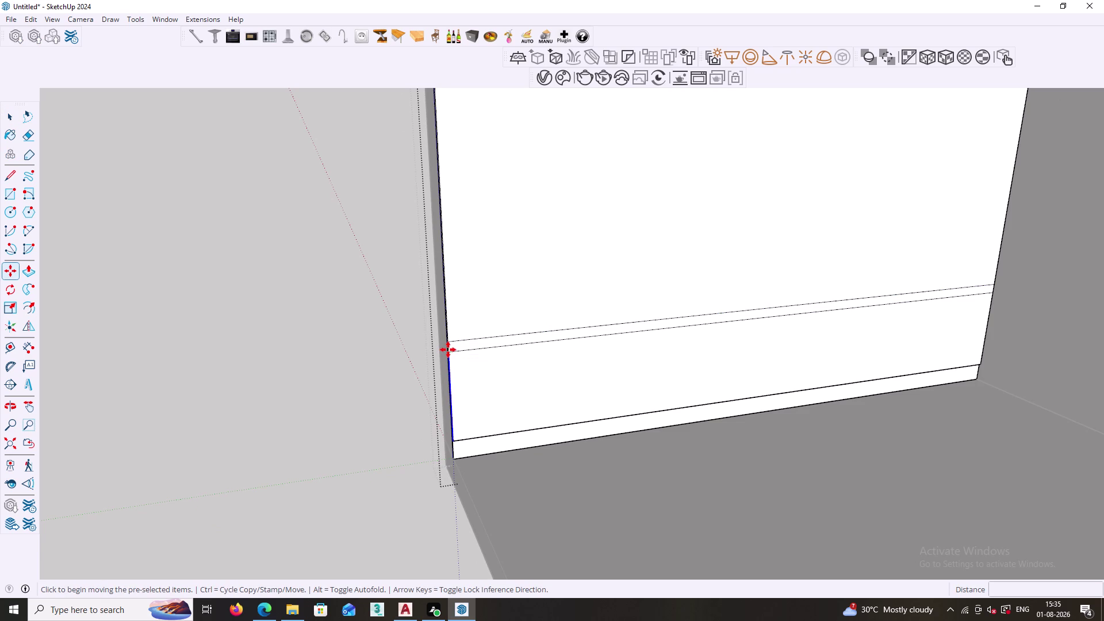
scroll(down, 3)
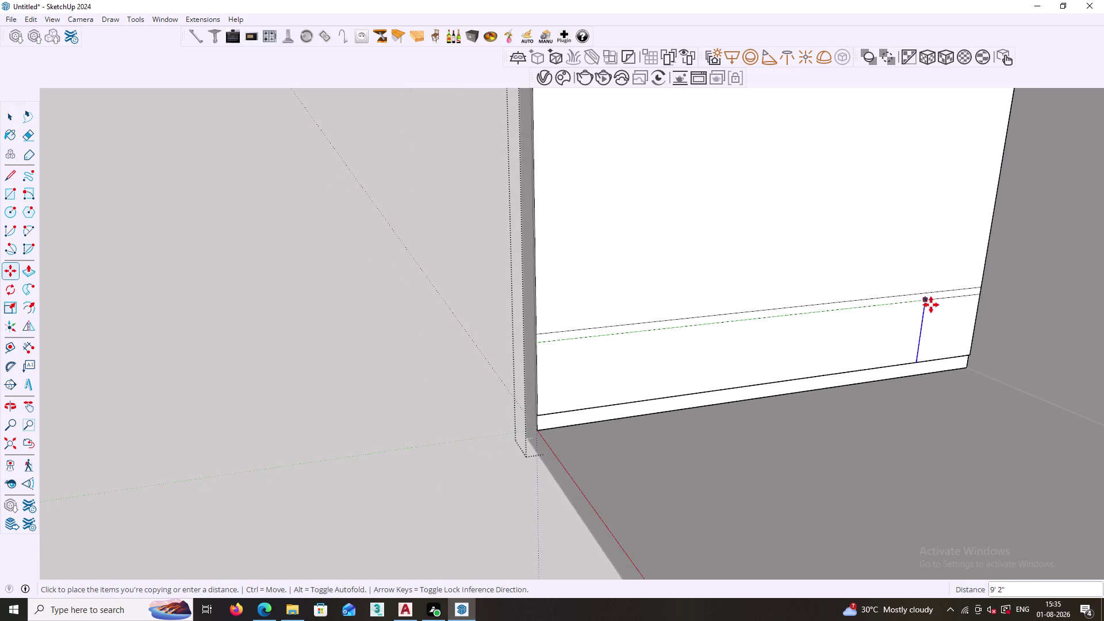
middle_drag(932, 305, 736, 345)
click(789, 331)
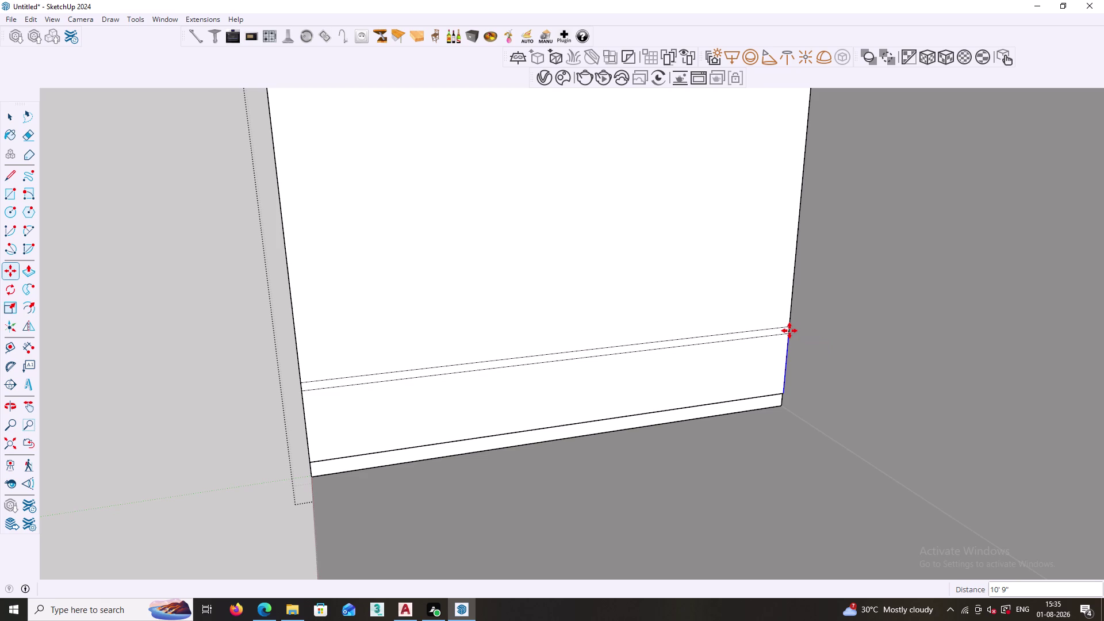
text(/5)
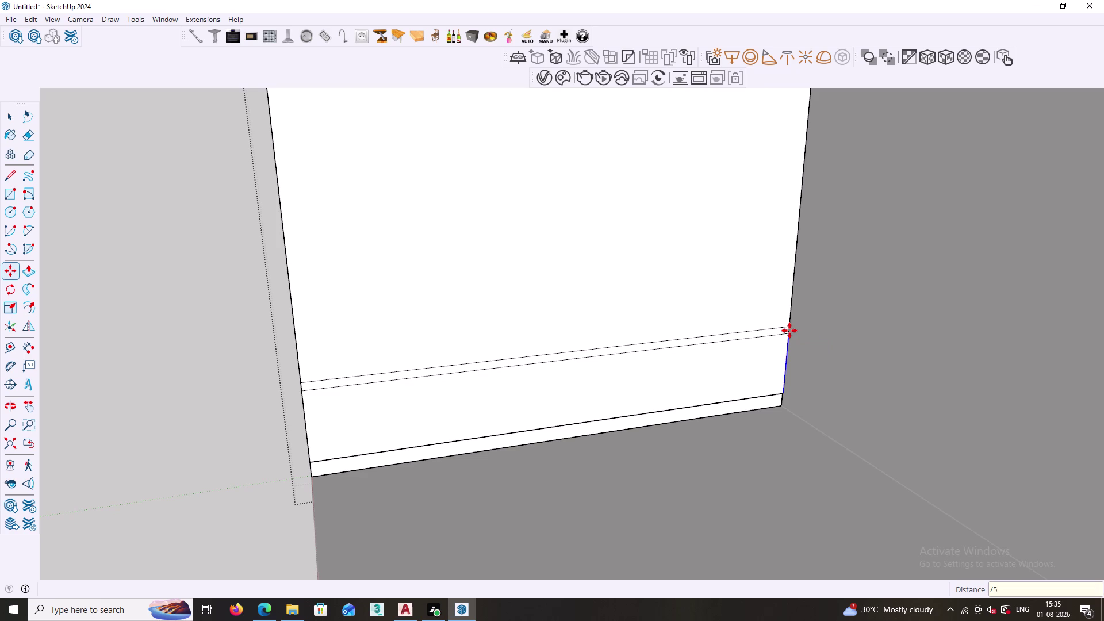
key(Return)
key(space)
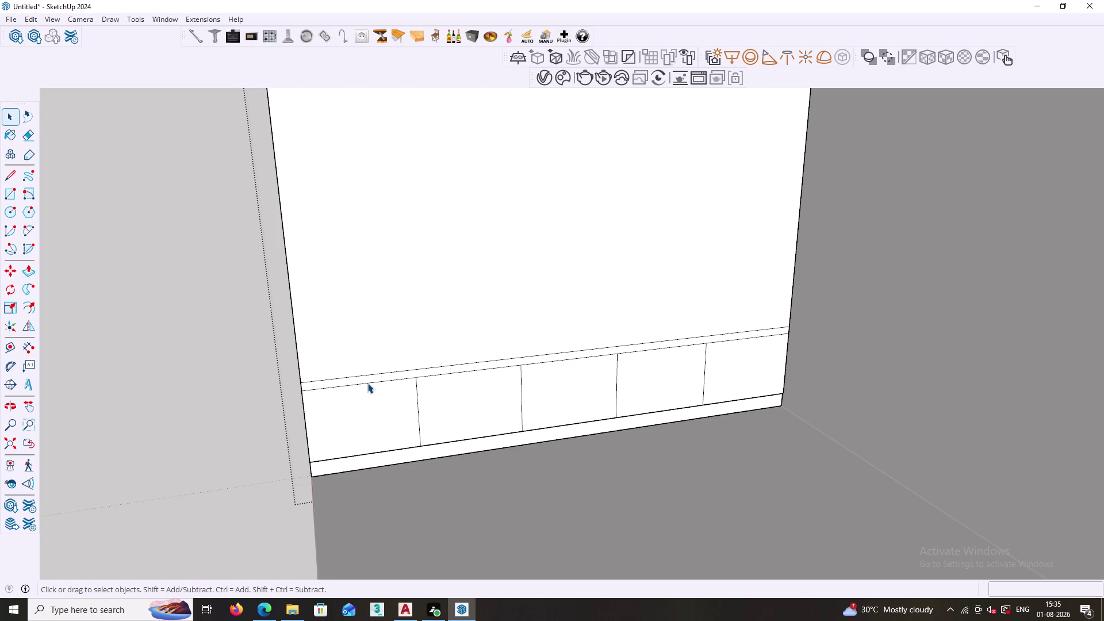
key(ctrl+z)
click(470, 400)
Offset the lower band's outline 18 mm inward, then select the lower panel's left edge.
key(f)
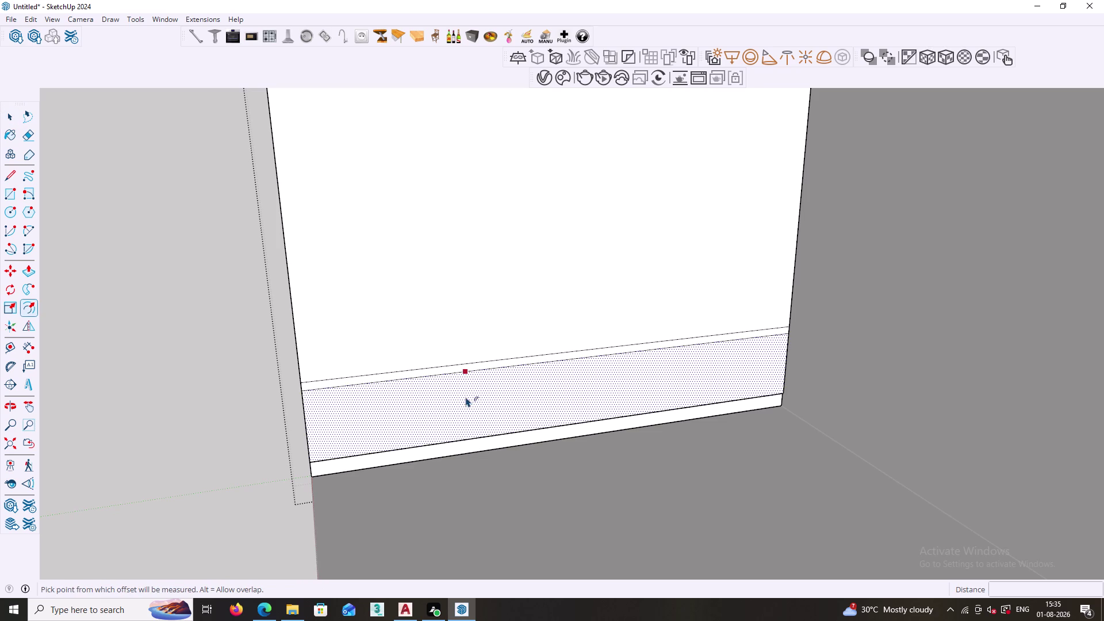
click(463, 373)
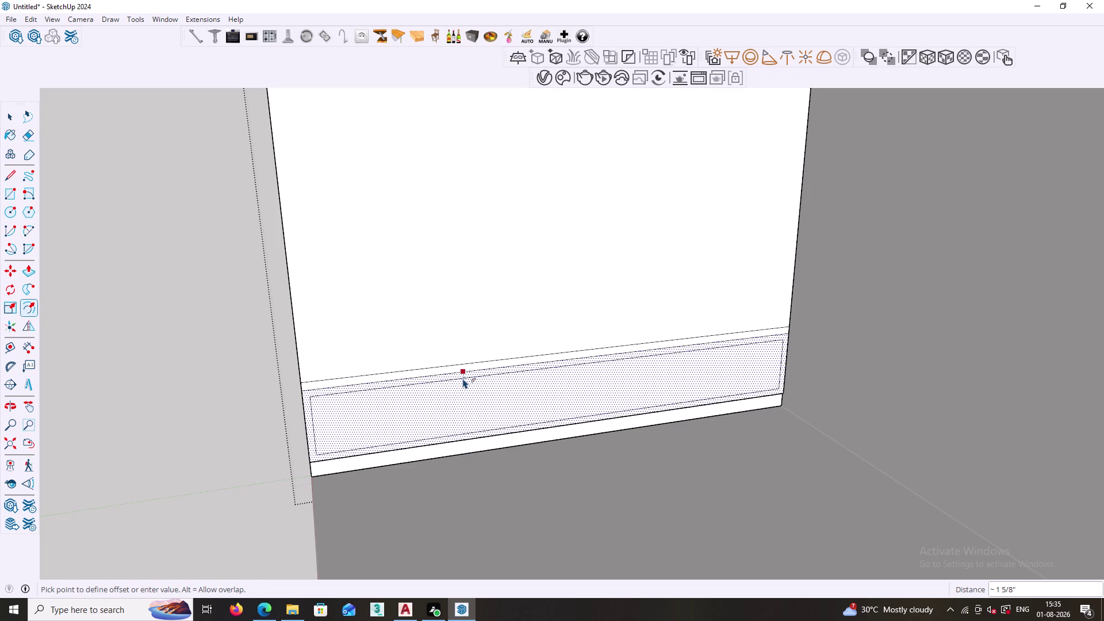
text(18mm)
key(Return)
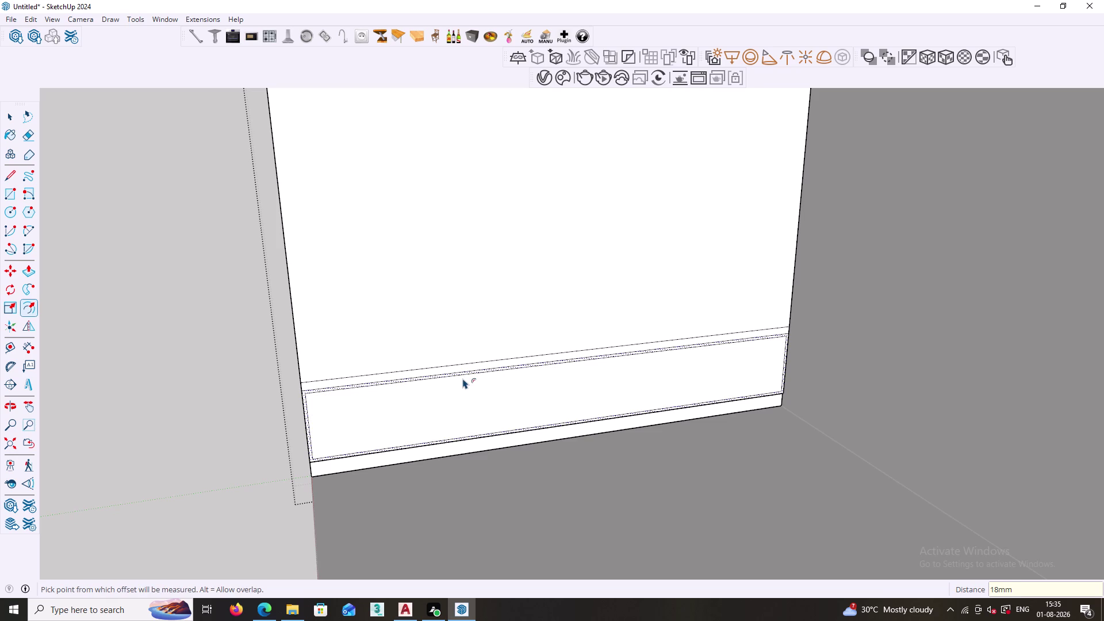
key(space)
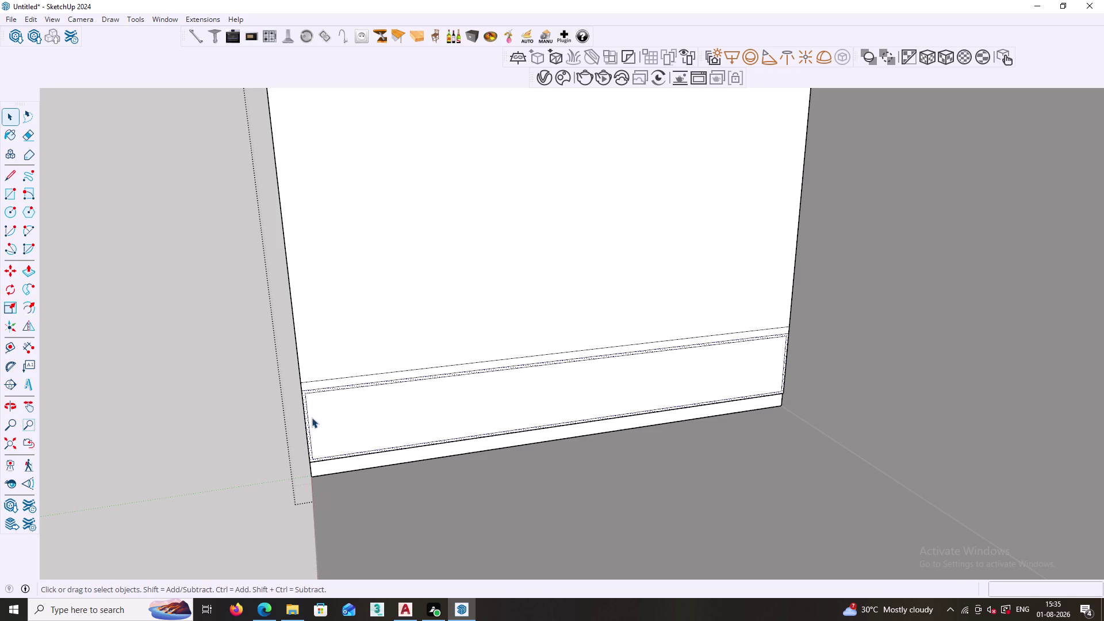
click(307, 416)
Start moving the lower panel's left edge, then cancel the move.
key(m)
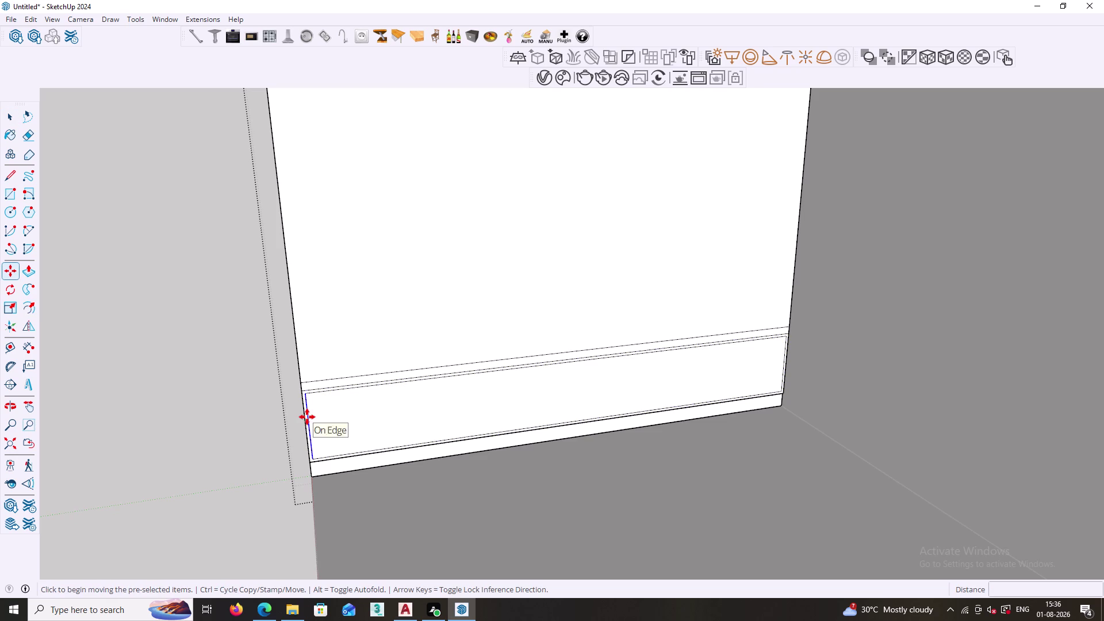
click(305, 395)
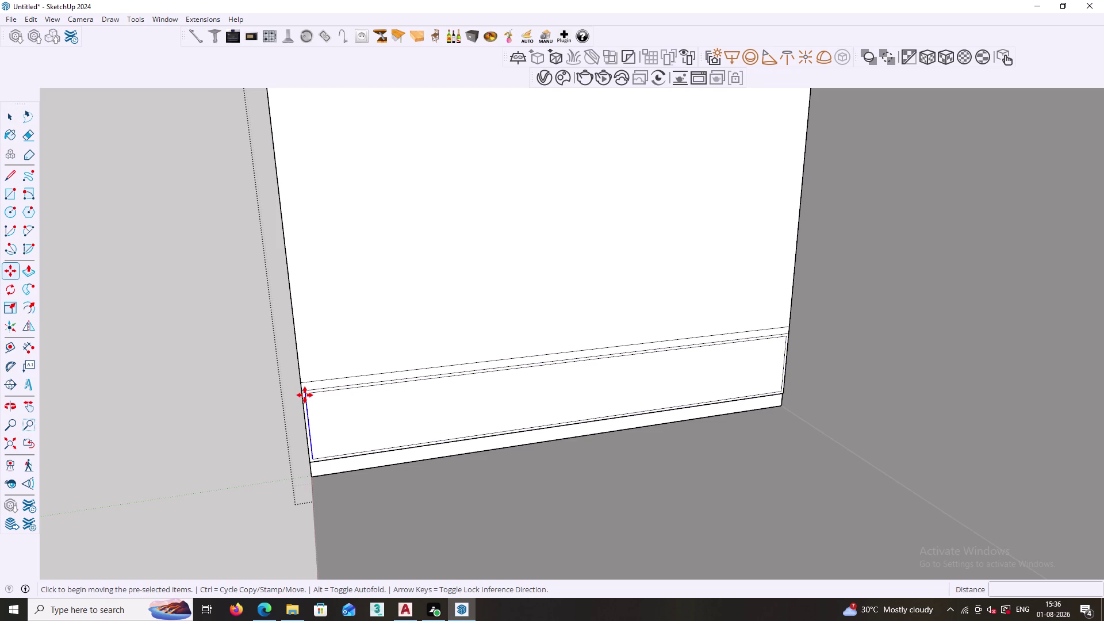
key(Escape)
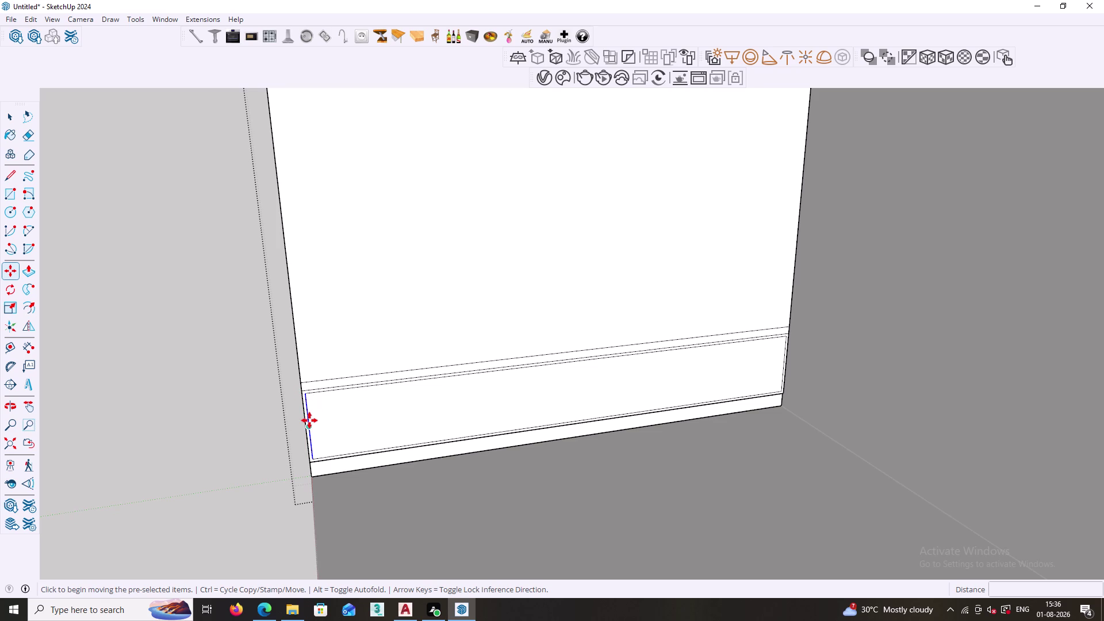
key(space)
scroll(up, 3)
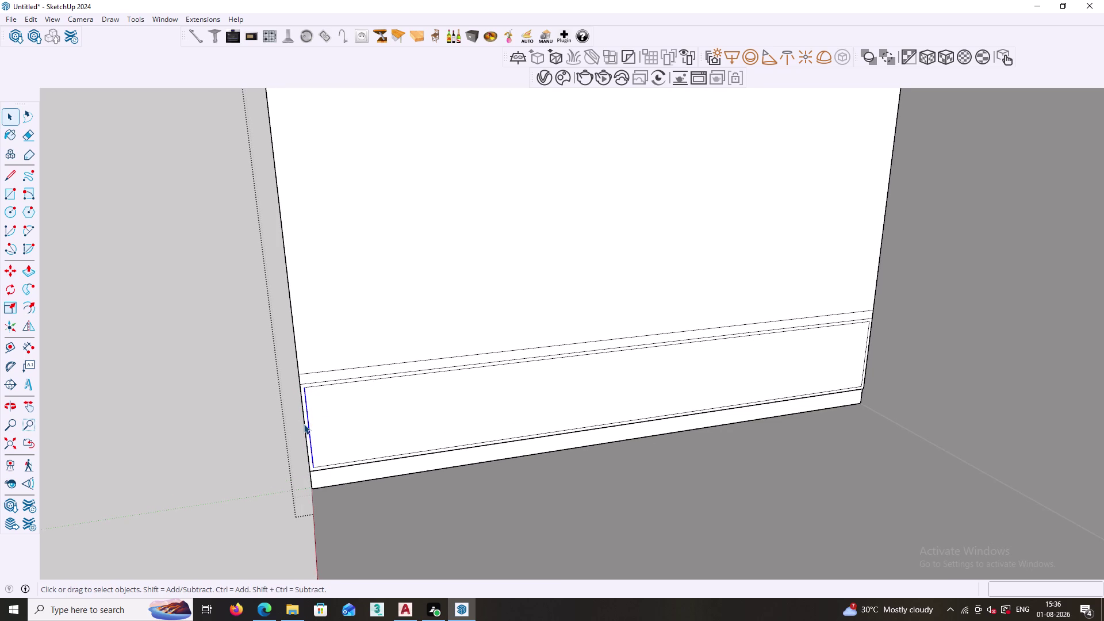
Reselect the panel's left edge and begin copying it, then cancel and zoom out.
click(304, 424)
key(m)
scroll(up, 3)
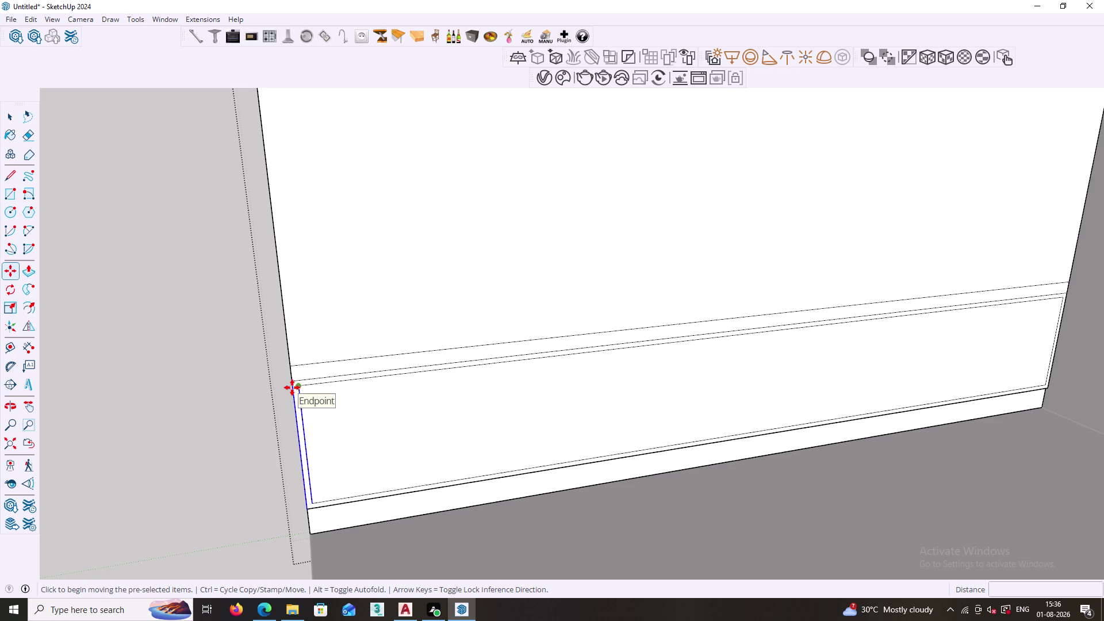
scroll(up, 3)
scroll(up, 3)
click(291, 377)
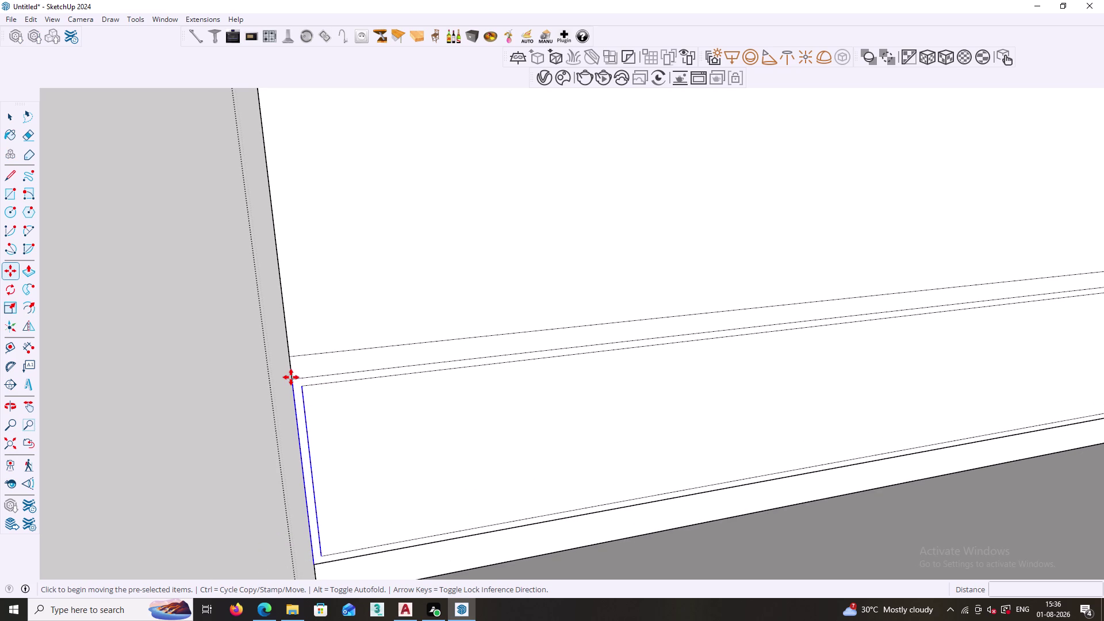
scroll(down, 3)
middle_drag(579, 365, 335, 396)
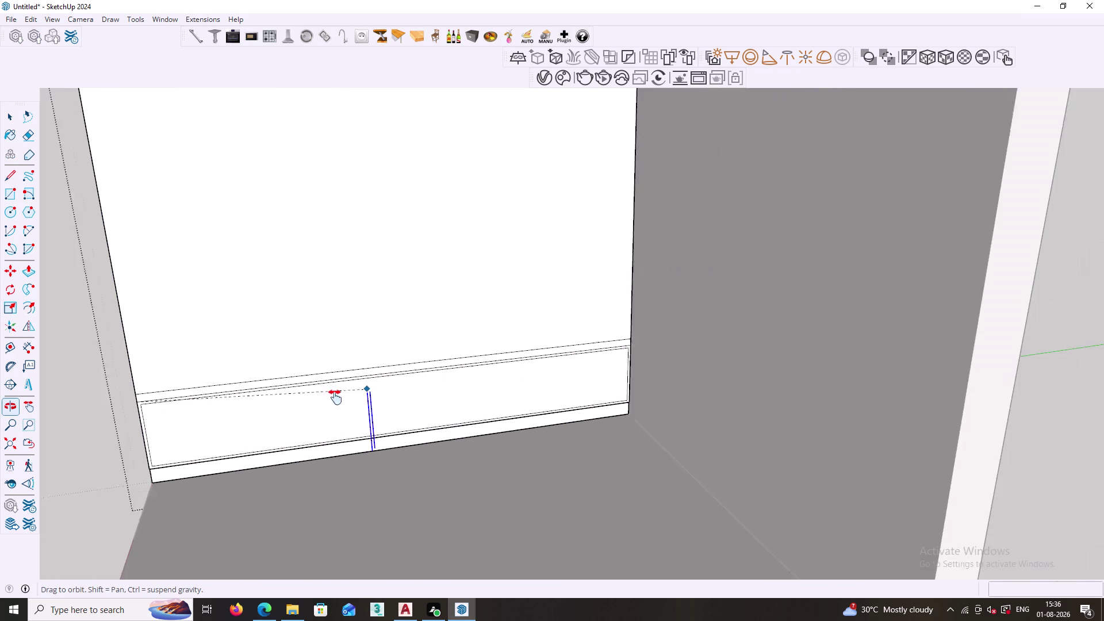
middle_drag(336, 396, 335, 398)
scroll(up, 3)
scroll(up, 3)
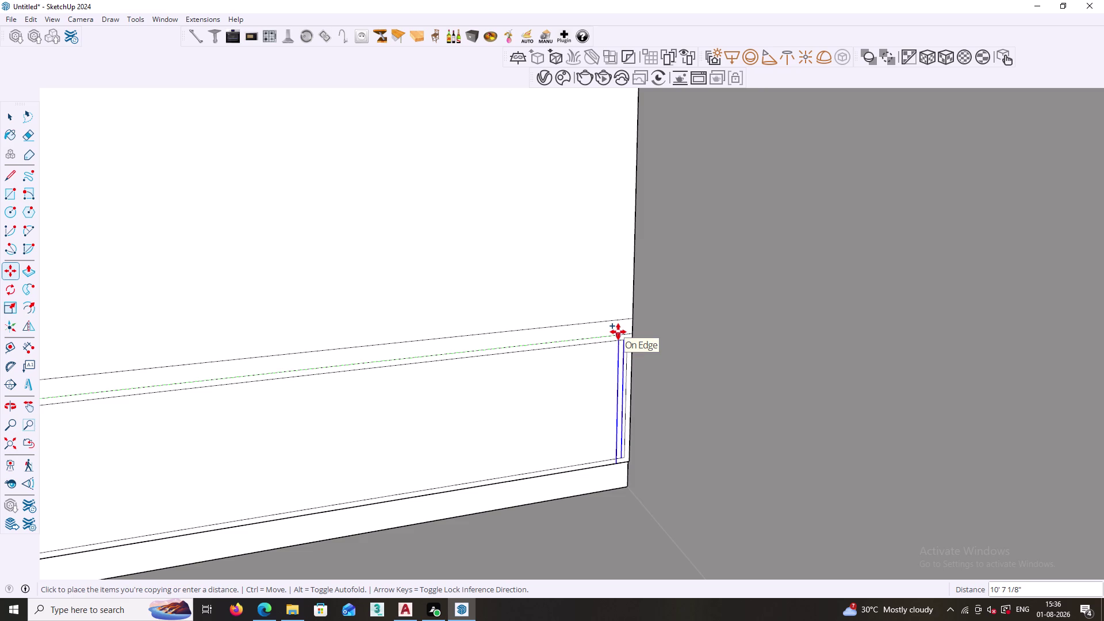
key(Escape)
scroll(down, 3)
middle_drag(305, 445, 457, 400)
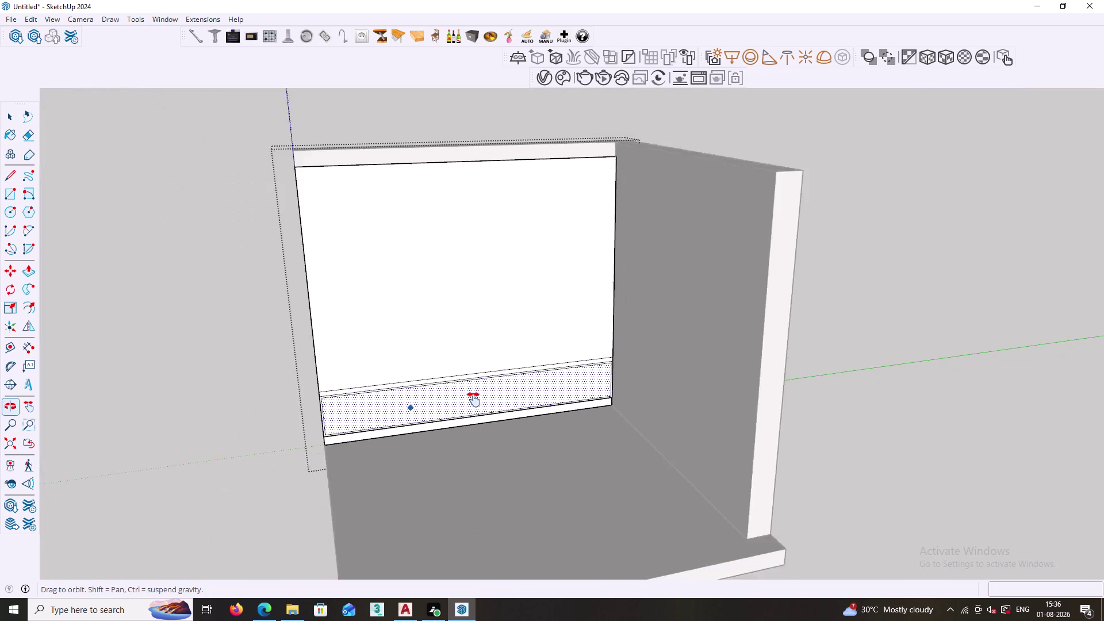
middle_drag(456, 400, 482, 399)
key(space)
scroll(up, 3)
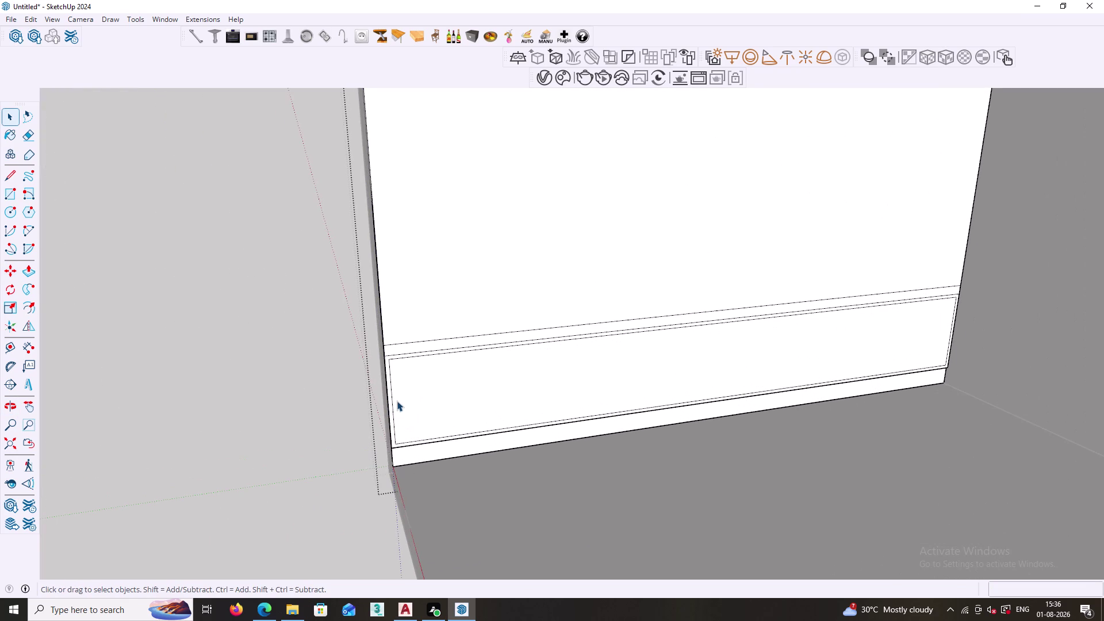
Copy the left edge to the panel's right end and array it into /5 equal divisions.
click(392, 401)
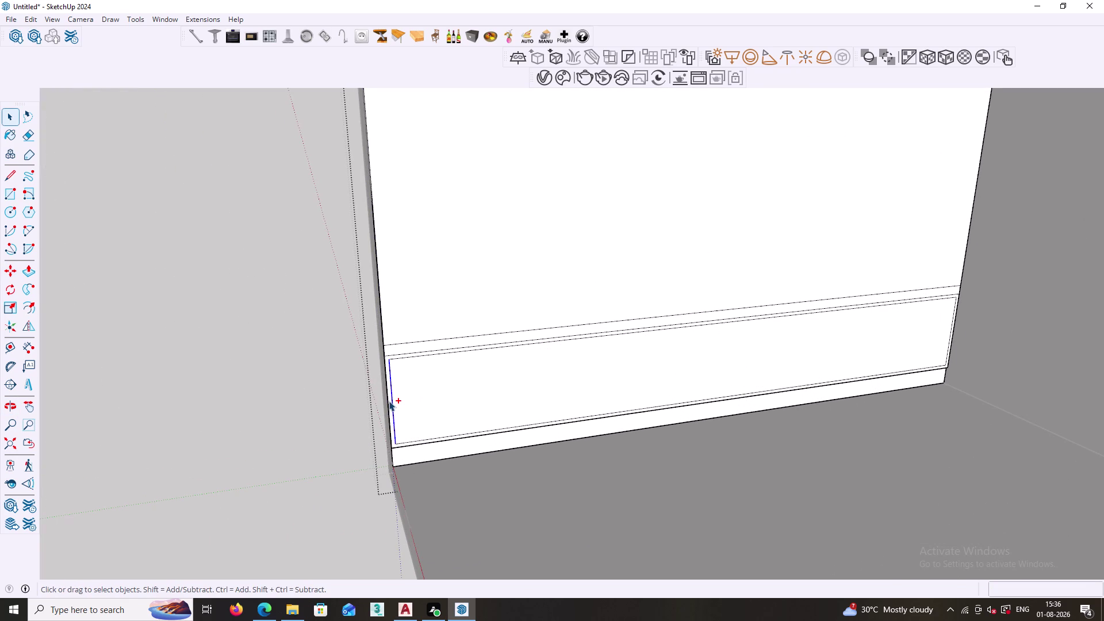
click(389, 401)
key(m)
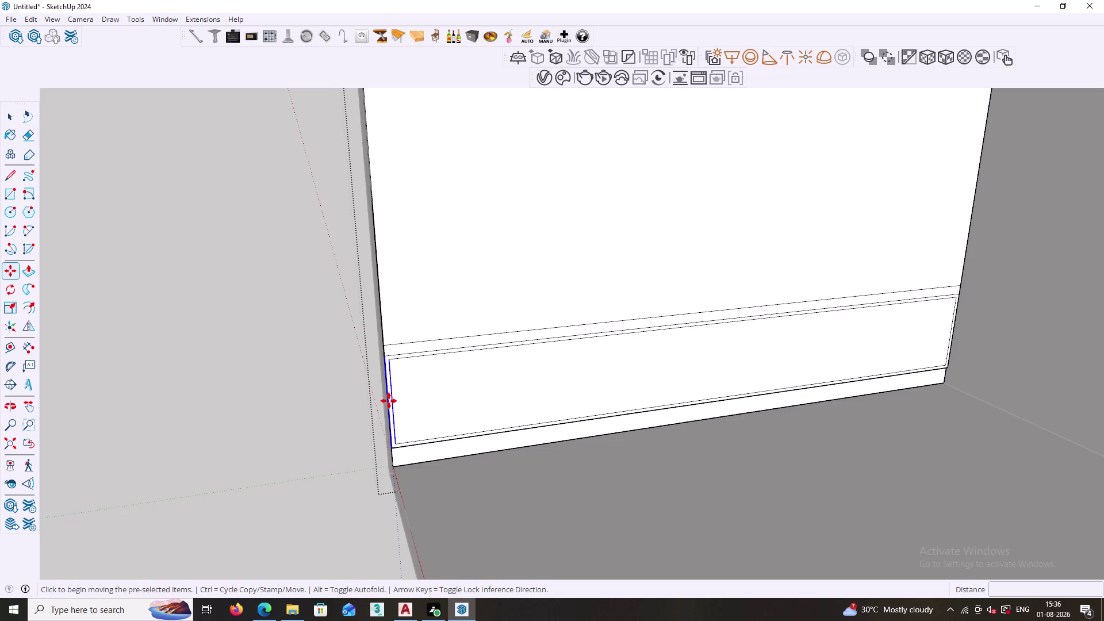
scroll(up, 3)
scroll(up, 3)
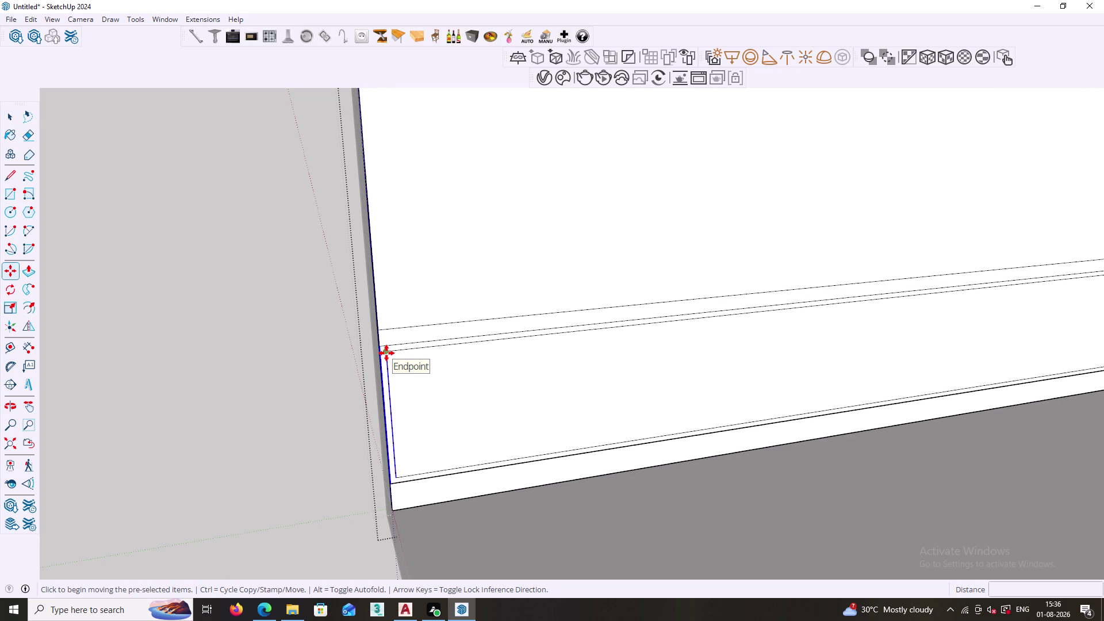
click(386, 353)
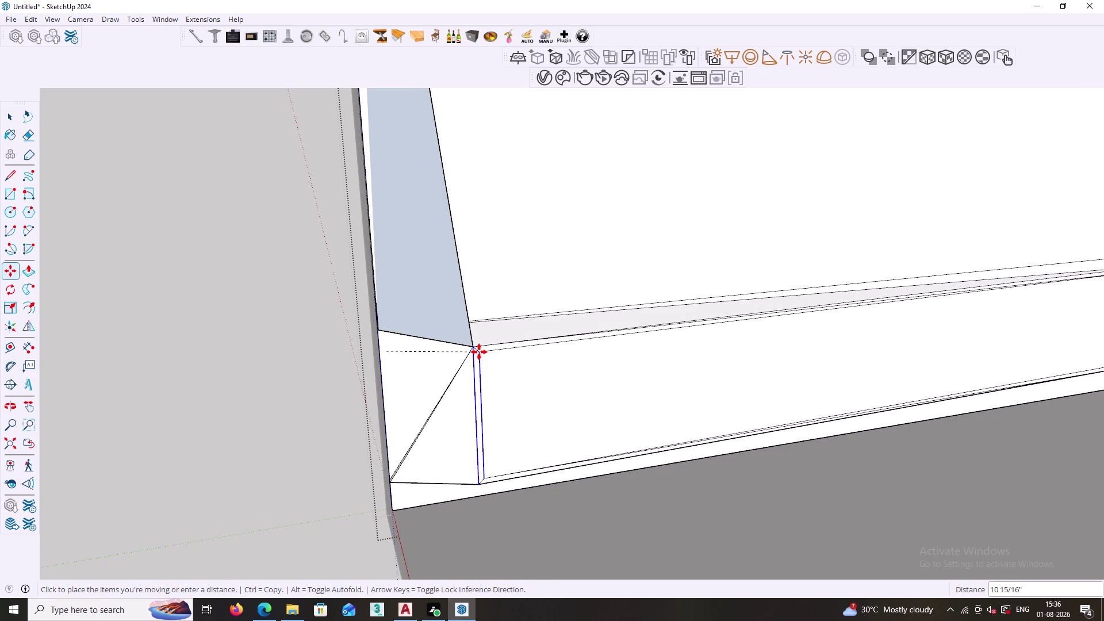
scroll(down, 3)
middle_drag(698, 320, 376, 386)
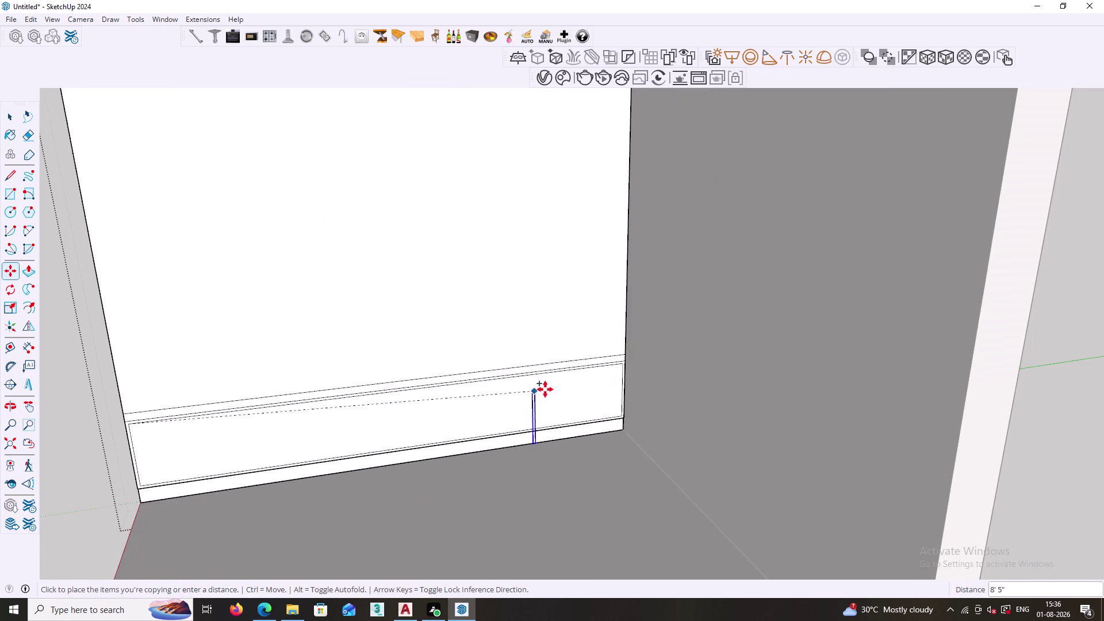
scroll(up, 3)
scroll(up, 3)
scroll(up, 3)
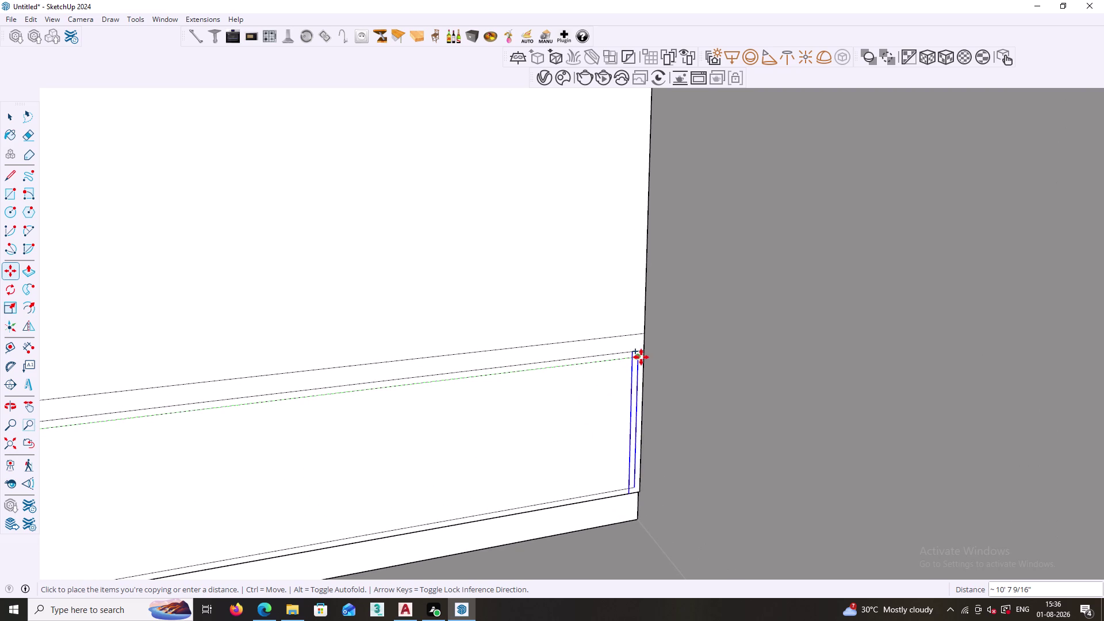
scroll(up, 3)
scroll(up, 3)
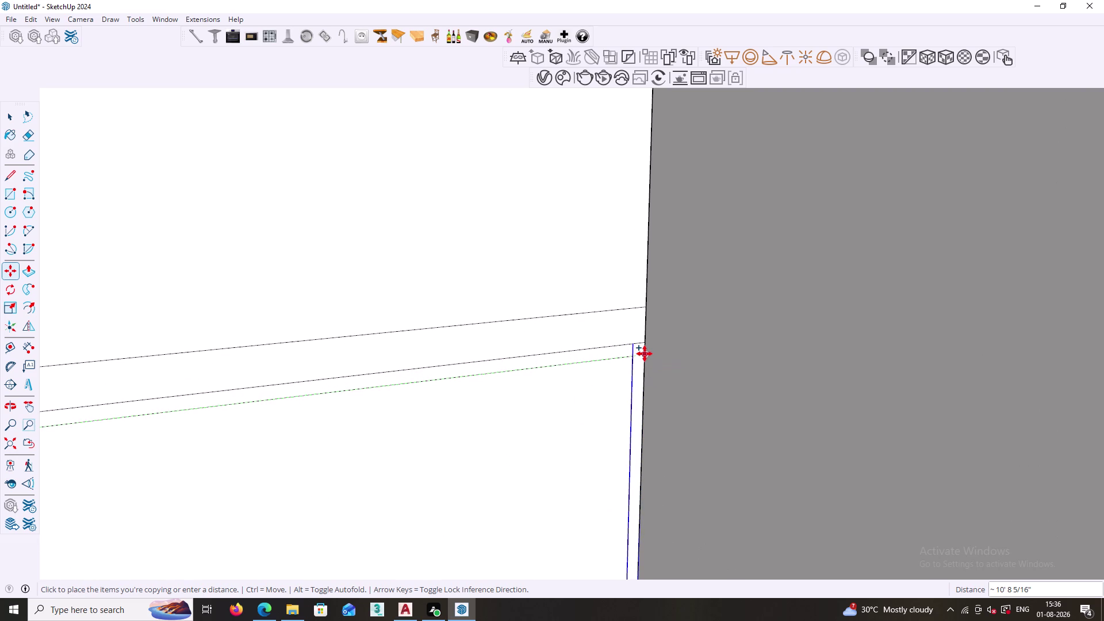
click(644, 354)
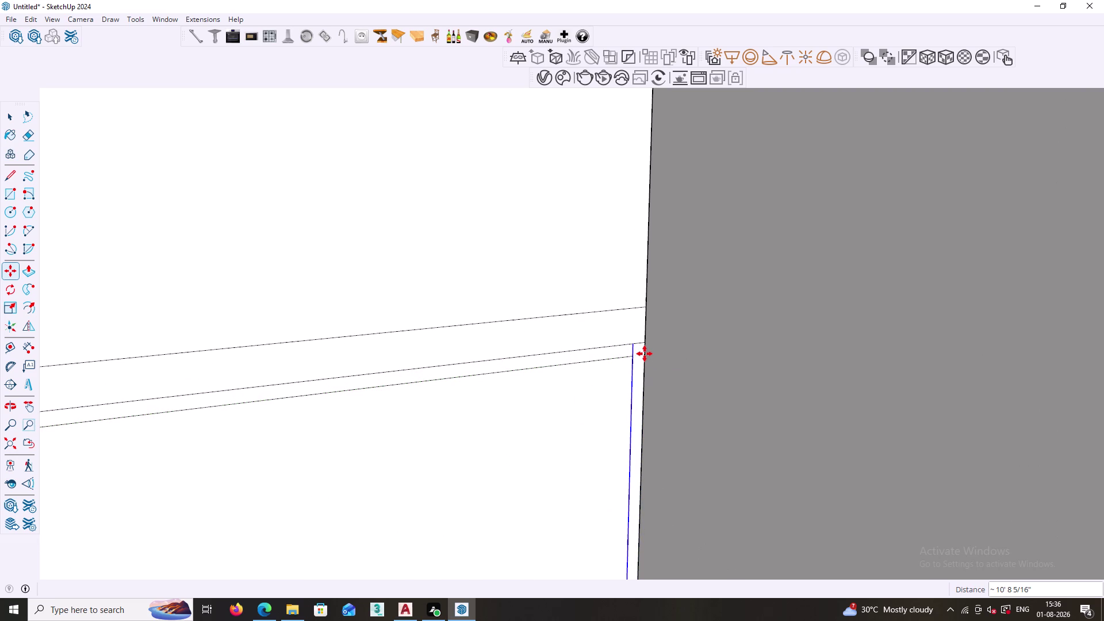
text(/5)
key(Return)
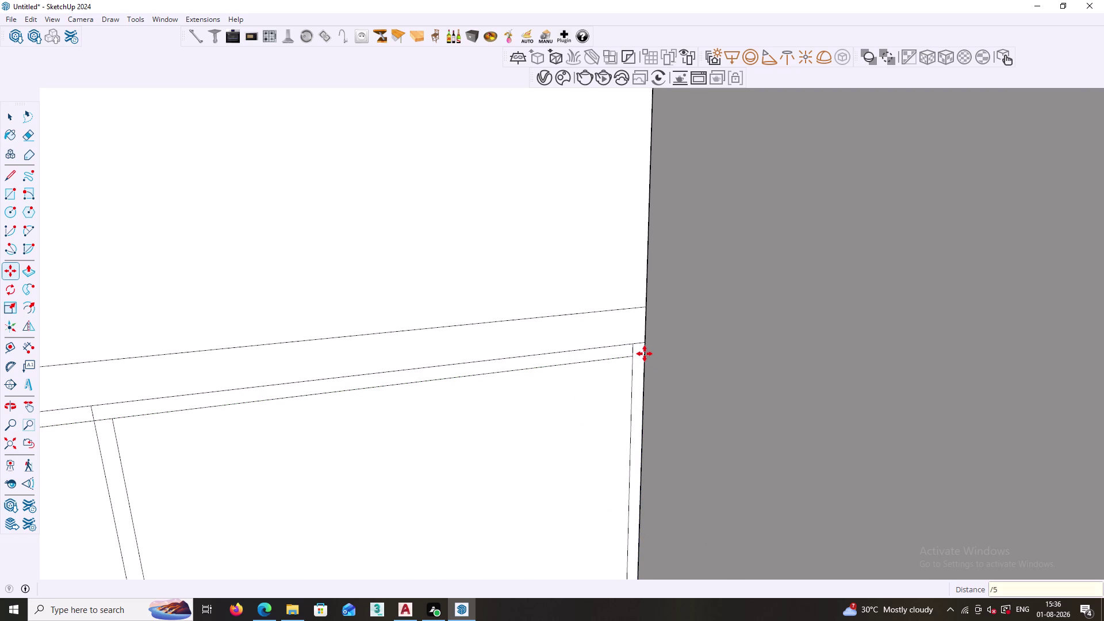
key(space)
scroll(down, 3)
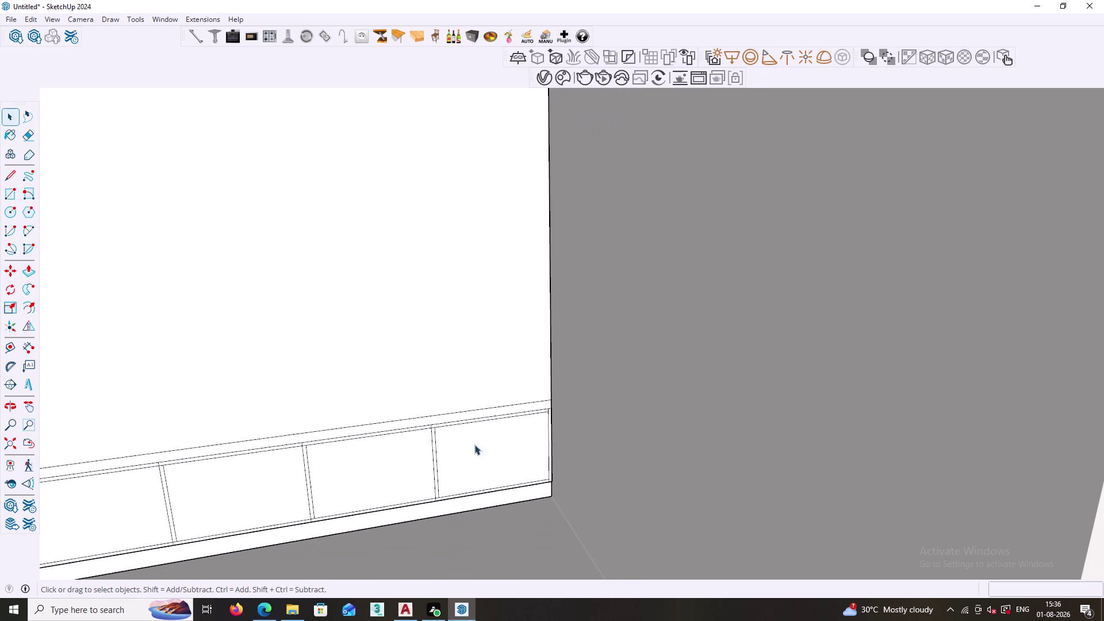
middle_drag(418, 460, 633, 383)
text(tr)
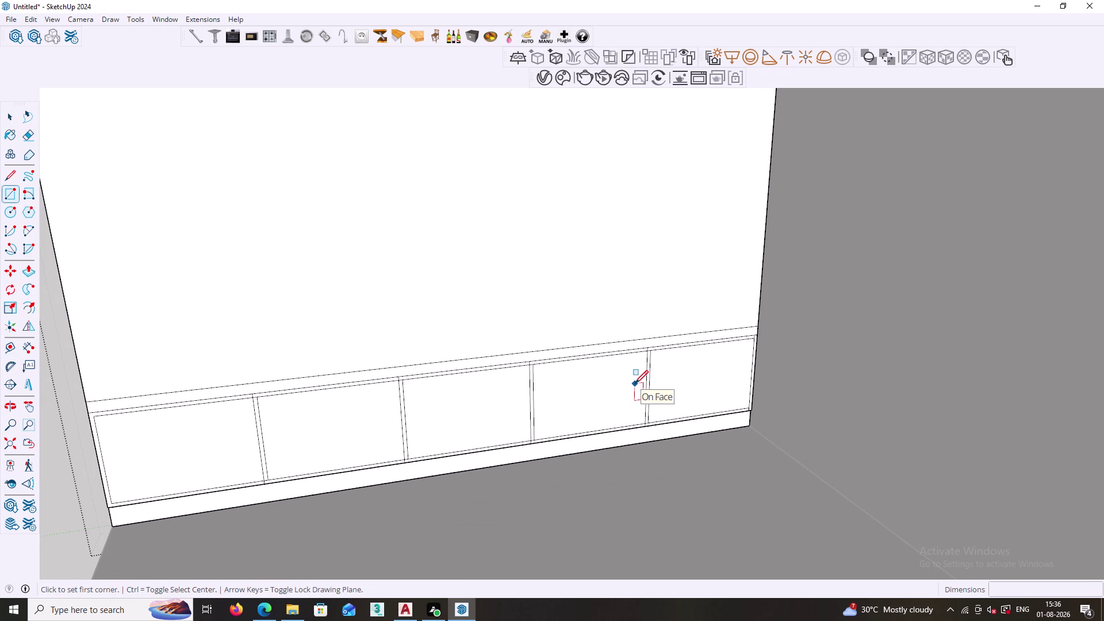
key(Escape)
key(e)
scroll(up, 3)
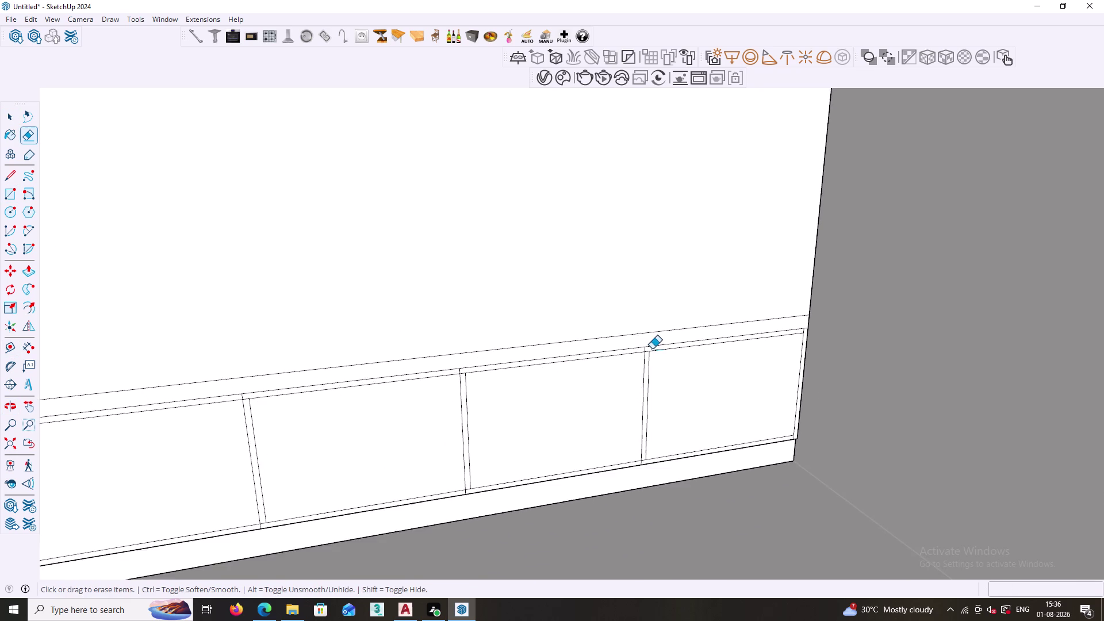
scroll(up, 3)
drag(640, 350, 626, 352)
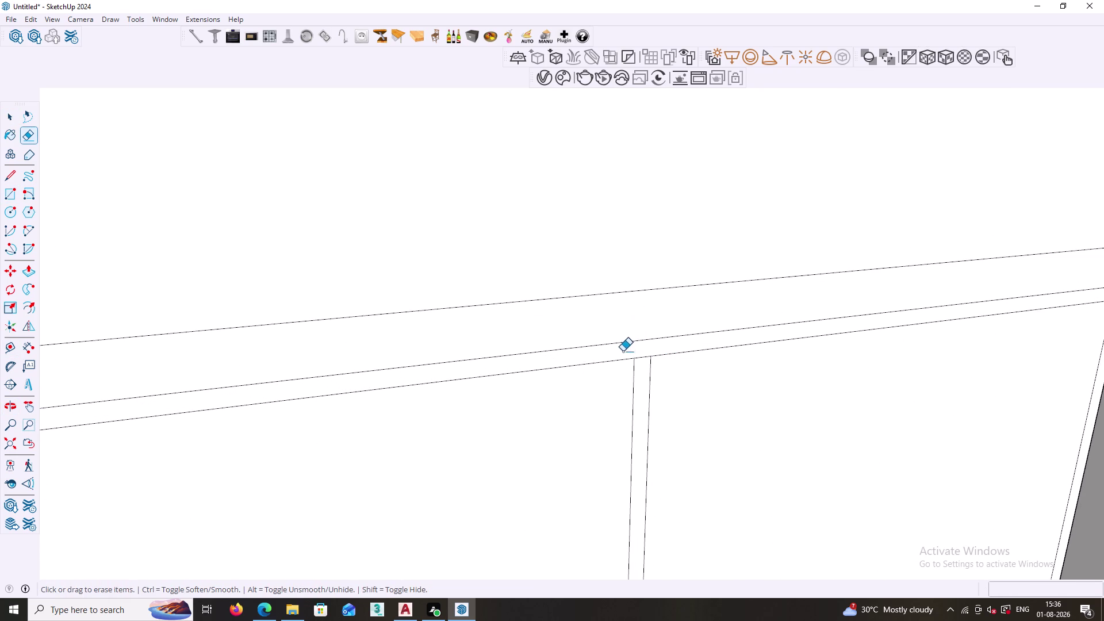
scroll(down, 3)
middle_drag(546, 449, 613, 392)
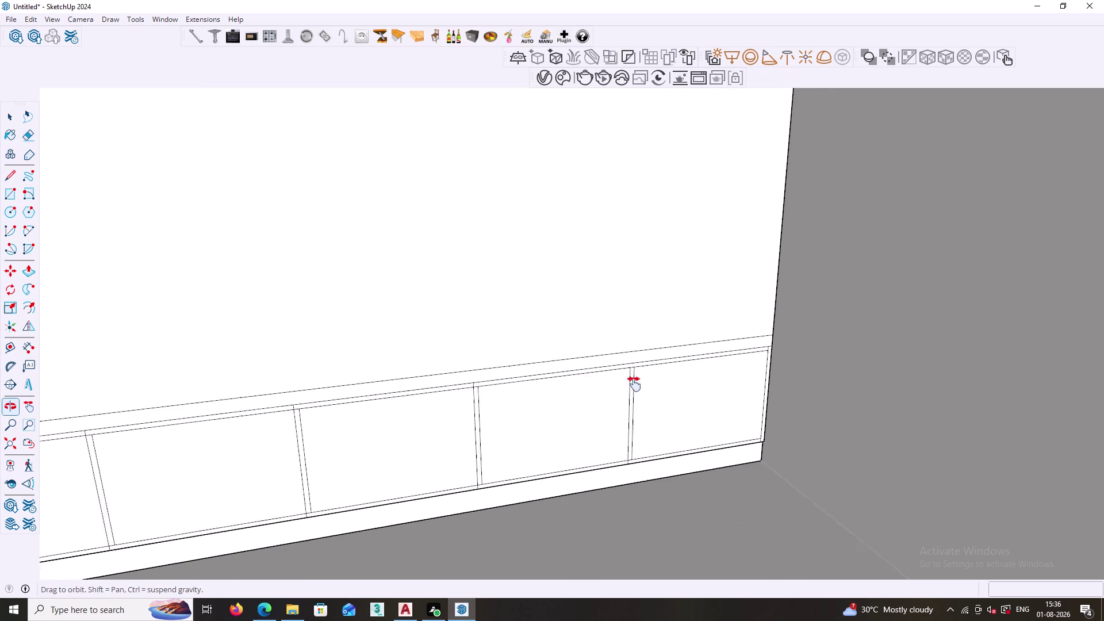
middle_drag(613, 392, 681, 358)
scroll(up, 3)
drag(575, 330, 569, 330)
middle_drag(454, 393, 884, 345)
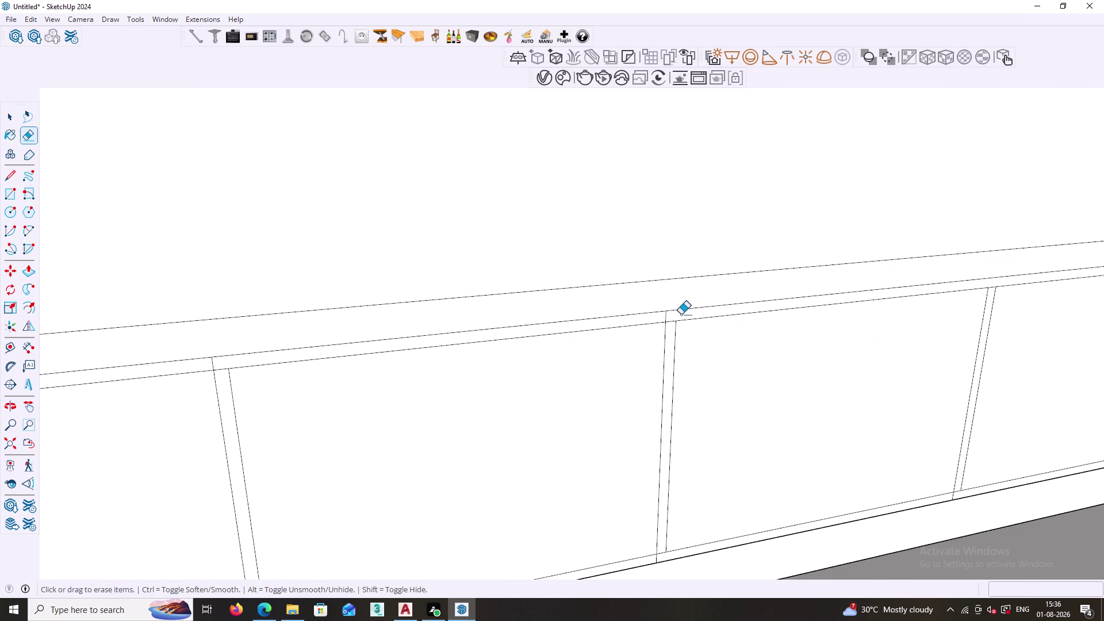
click(669, 316)
middle_drag(561, 376, 1041, 348)
drag(780, 330, 776, 331)
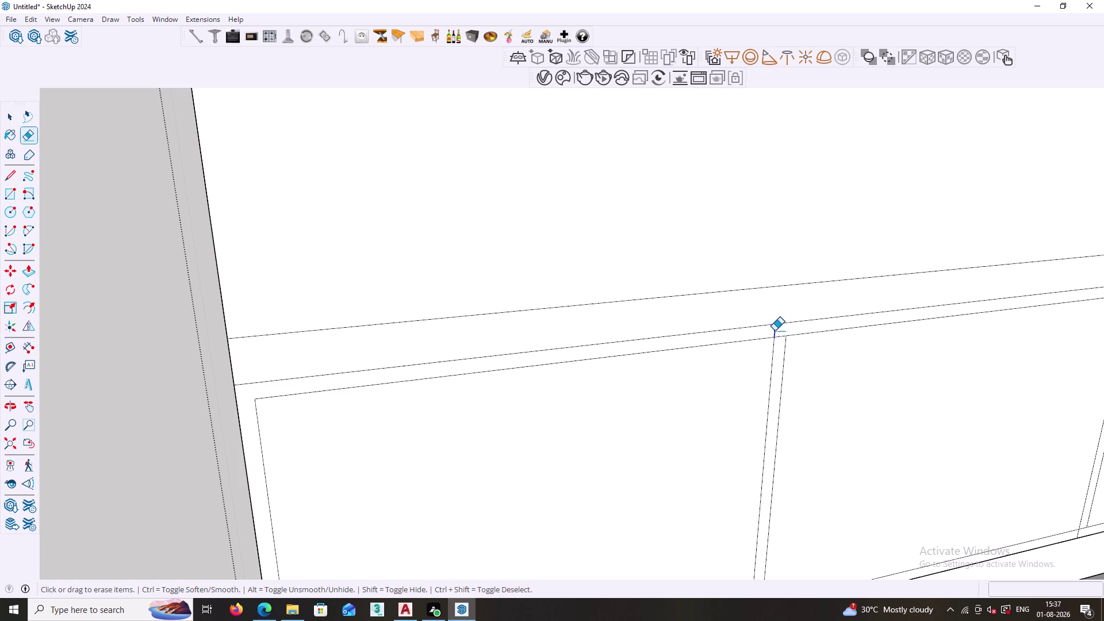
drag(776, 331, 771, 330)
scroll(down, 3)
middle_drag(760, 468, 651, 321)
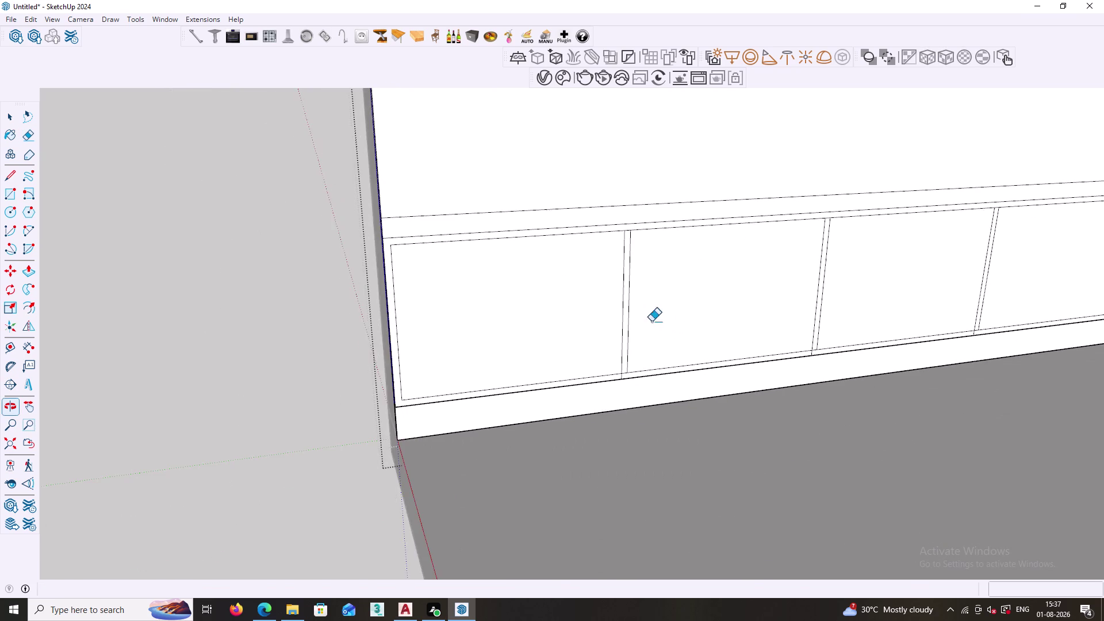
scroll(up, 3)
drag(613, 375, 609, 376)
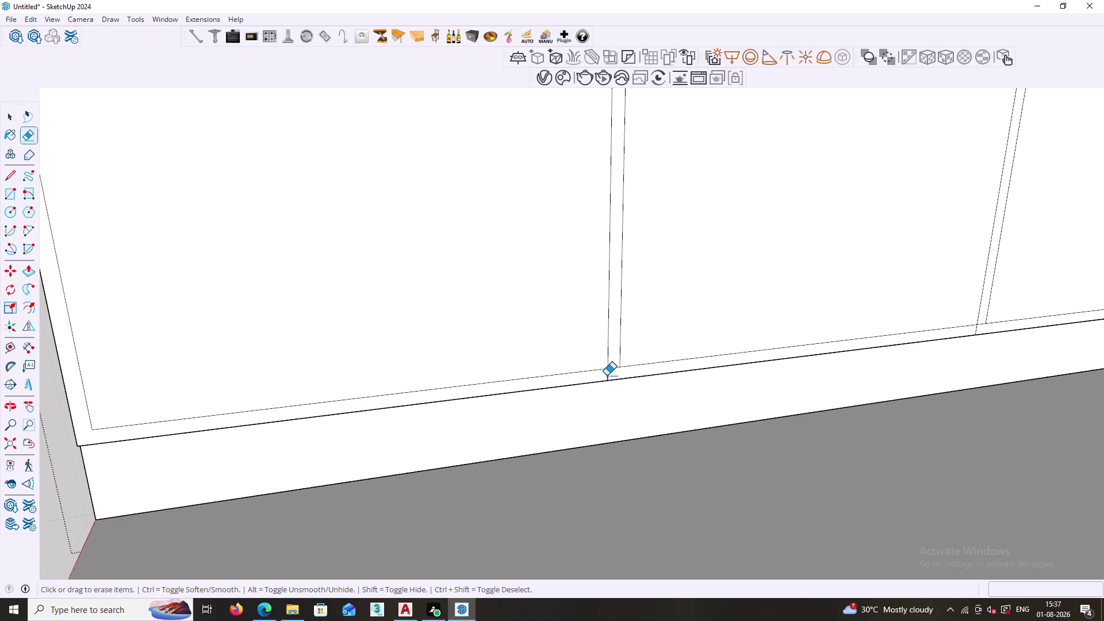
drag(608, 375, 600, 375)
scroll(down, 3)
middle_drag(897, 360, 552, 358)
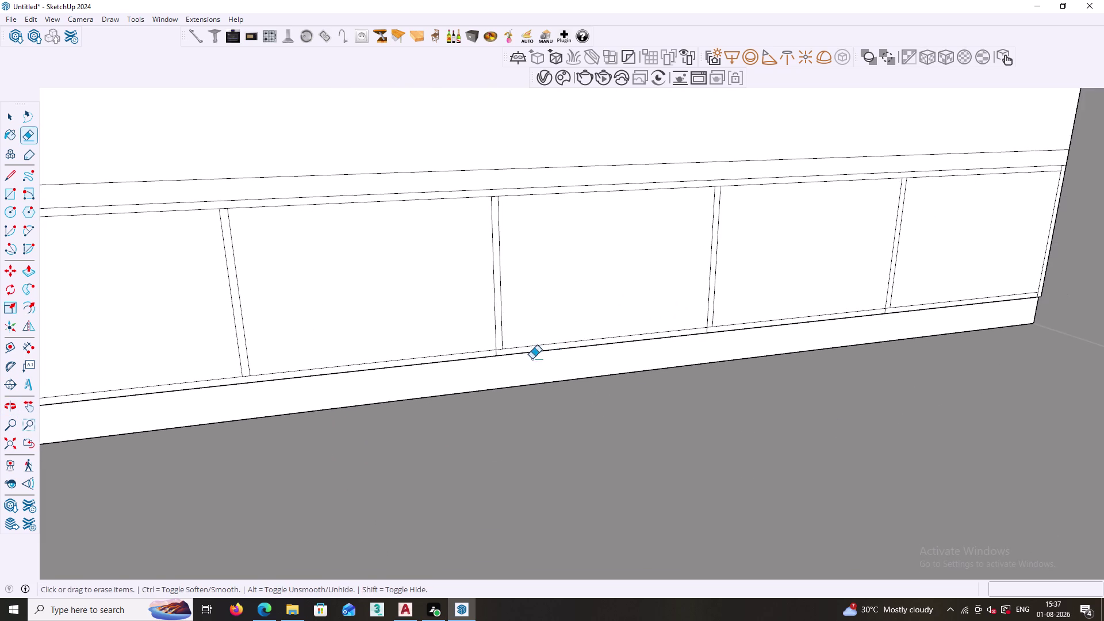
scroll(up, 3)
drag(491, 350, 485, 350)
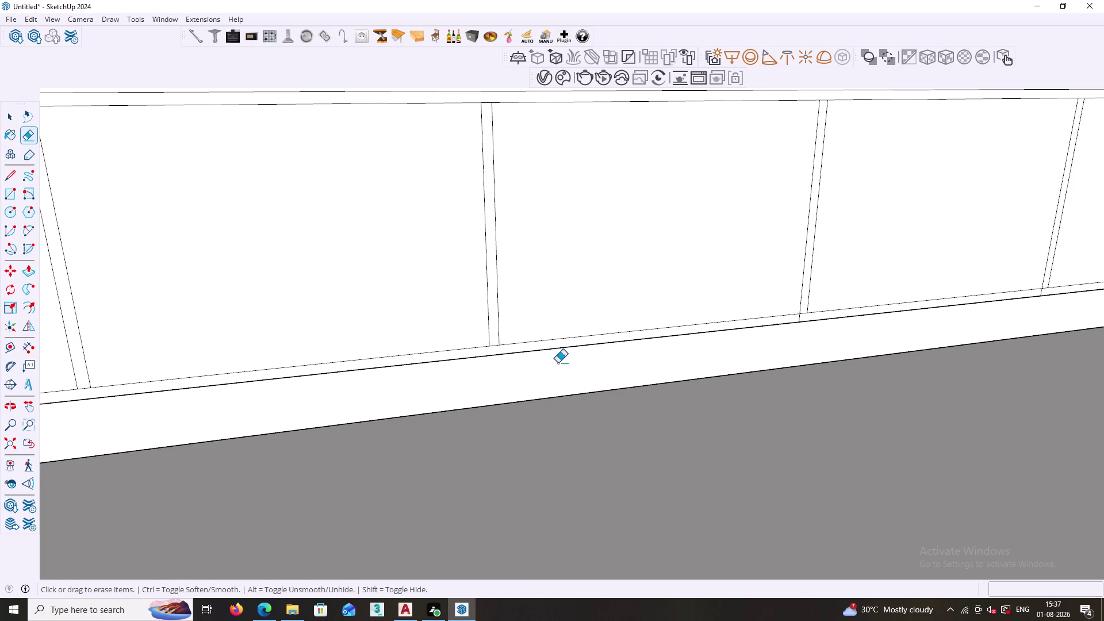
scroll(down, 3)
middle_drag(771, 349, 607, 363)
scroll(up, 3)
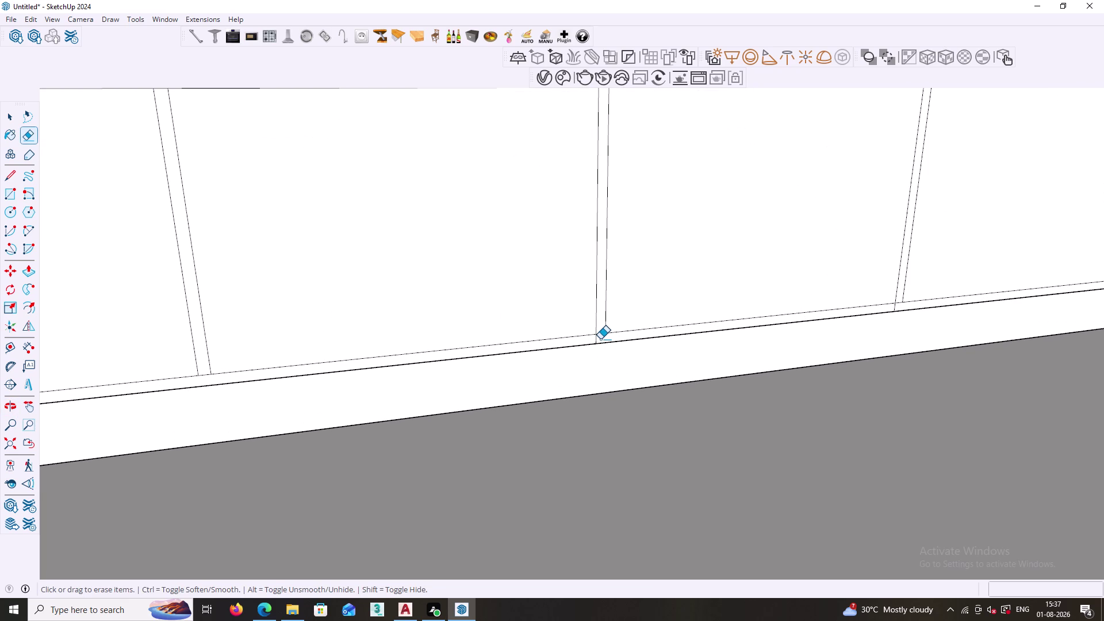
drag(599, 338, 591, 338)
scroll(down, 3)
middle_drag(782, 374, 741, 367)
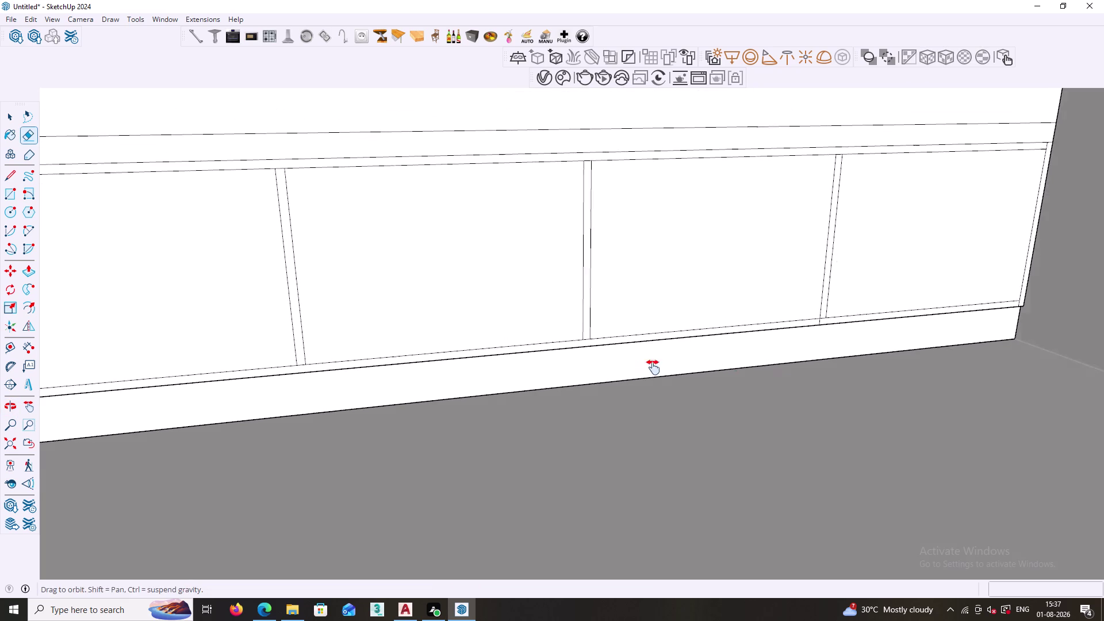
middle_drag(741, 367, 455, 389)
scroll(up, 3)
drag(516, 347, 504, 347)
scroll(down, 3)
middle_drag(715, 393, 531, 404)
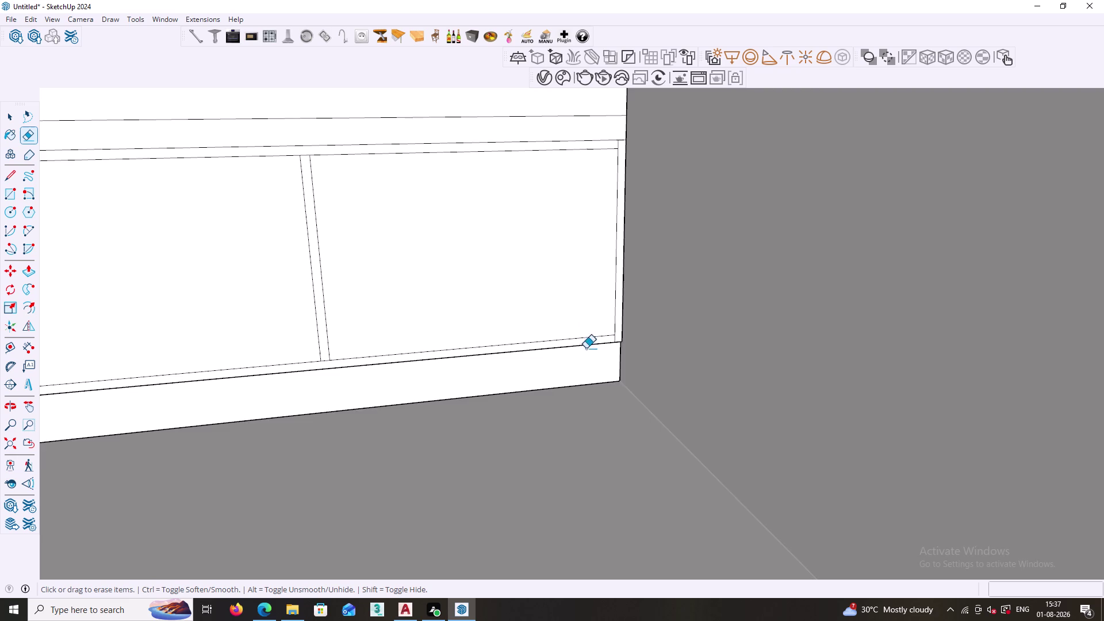
scroll(up, 3)
scroll(up, 3)
drag(620, 340, 608, 342)
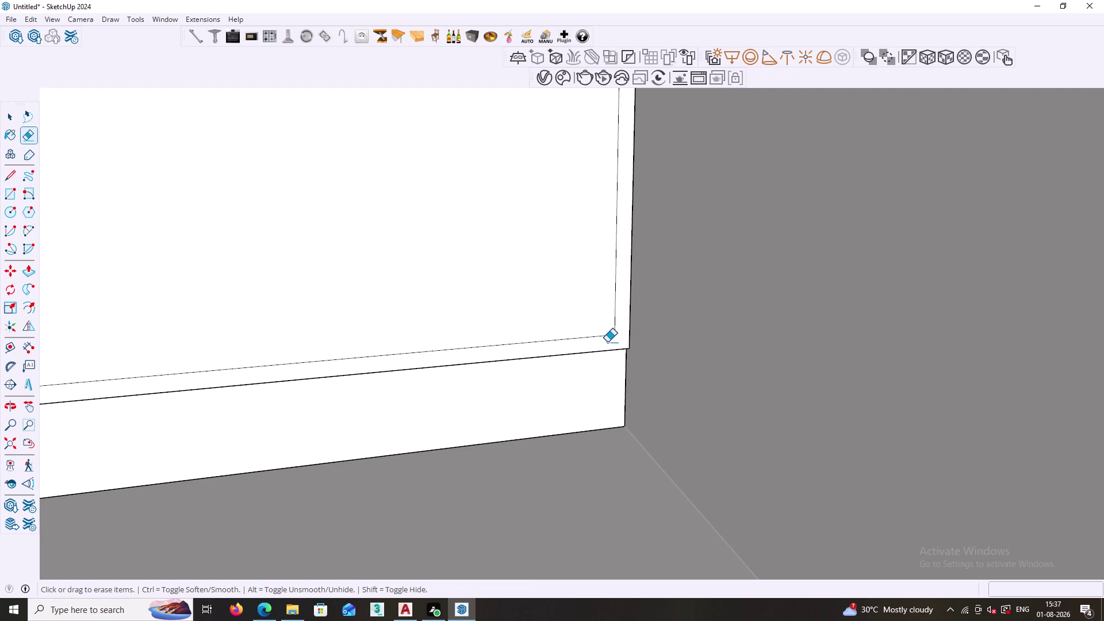
key(space)
scroll(down, 3)
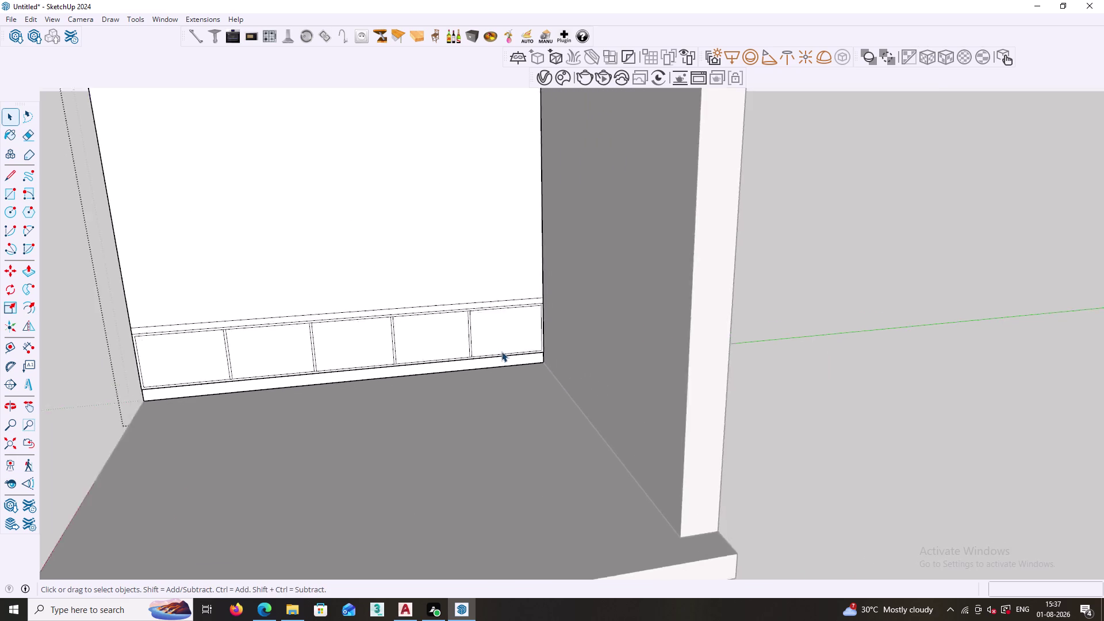
Push the first front panel of the cabinet in 1'.
scroll(down, 3)
middle_drag(447, 349, 526, 347)
scroll(up, 3)
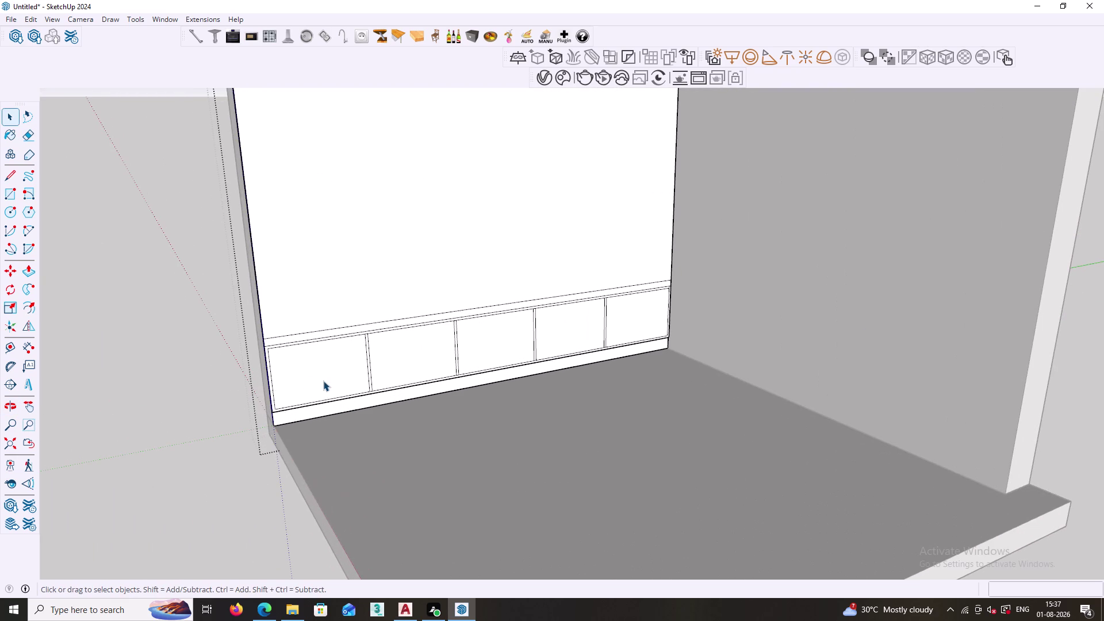
key(p)
scroll(up, 3)
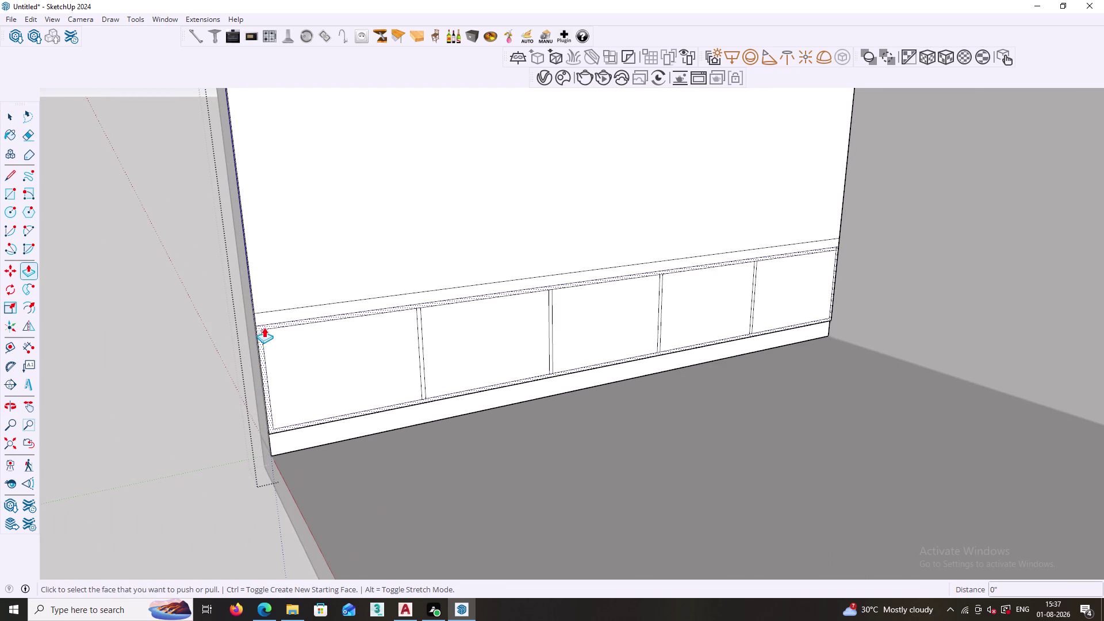
click(261, 328)
text(1)
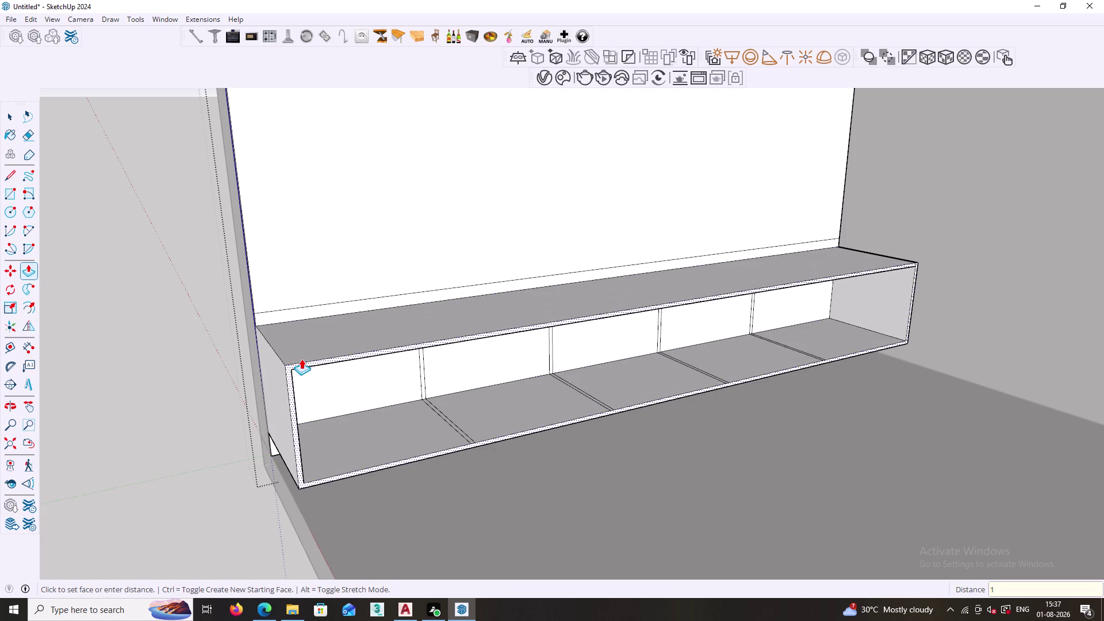
text(')
key(Return)
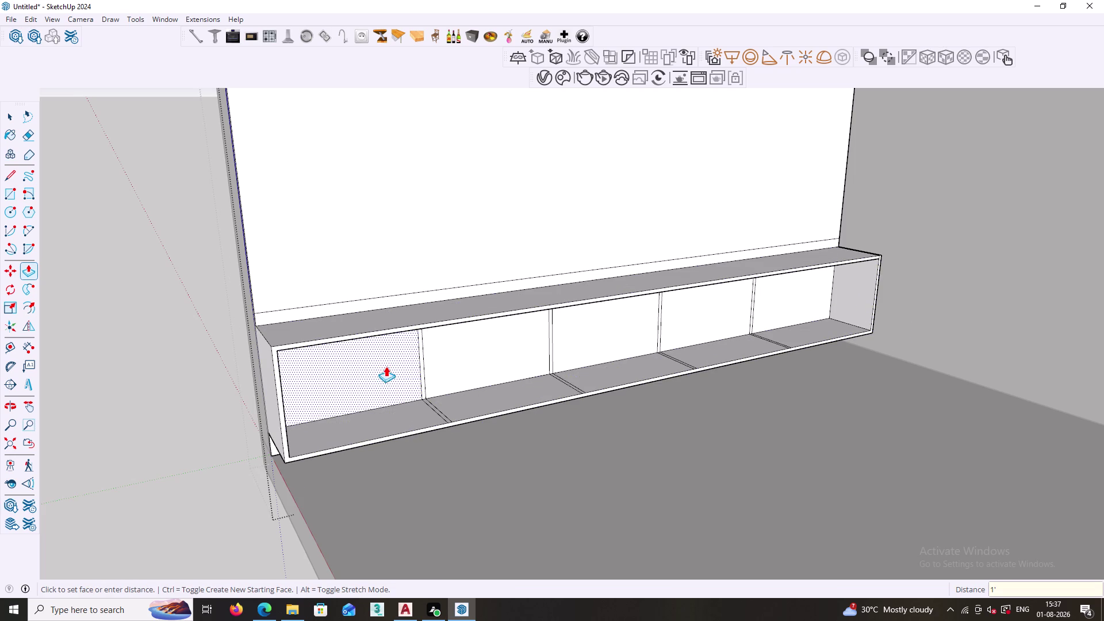
Hollow the remaining four panels to the same 1' depth.
double_click(422, 377)
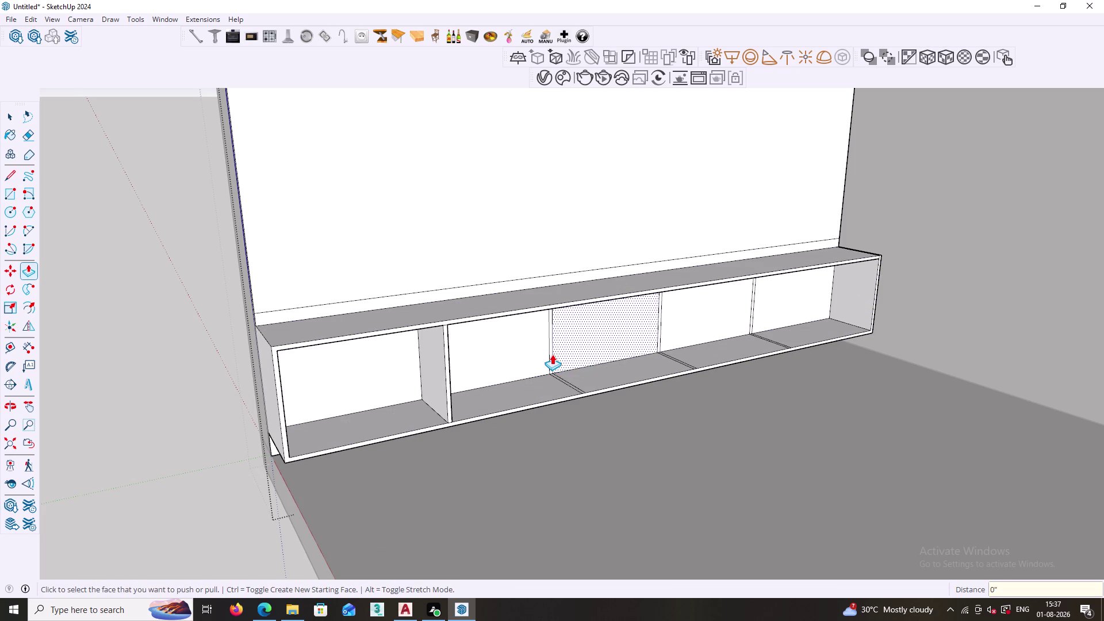
double_click(552, 354)
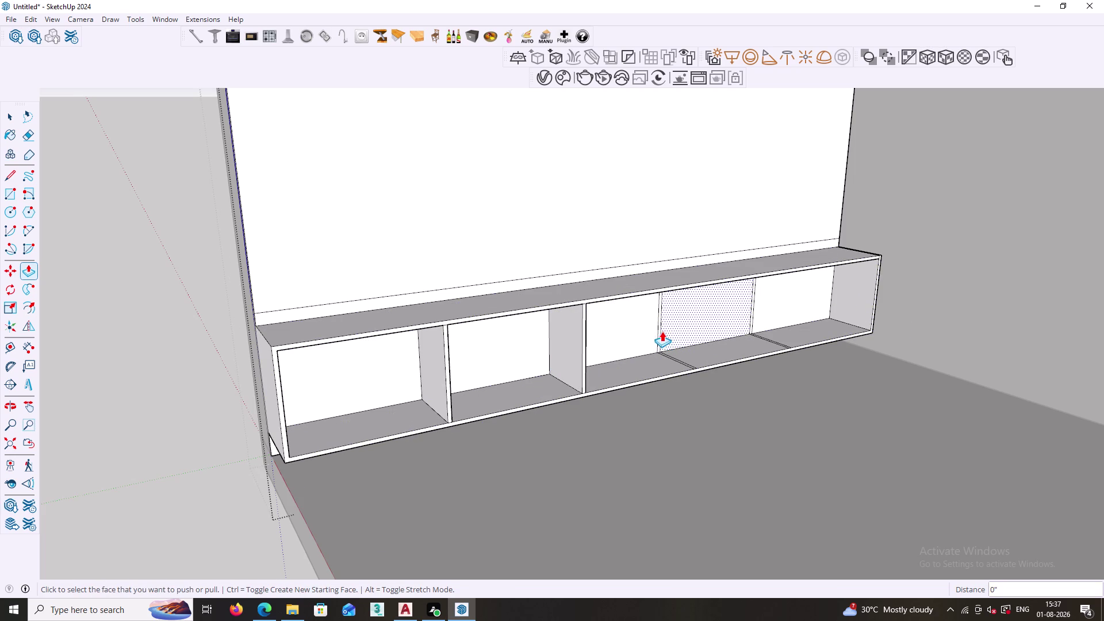
double_click(754, 310)
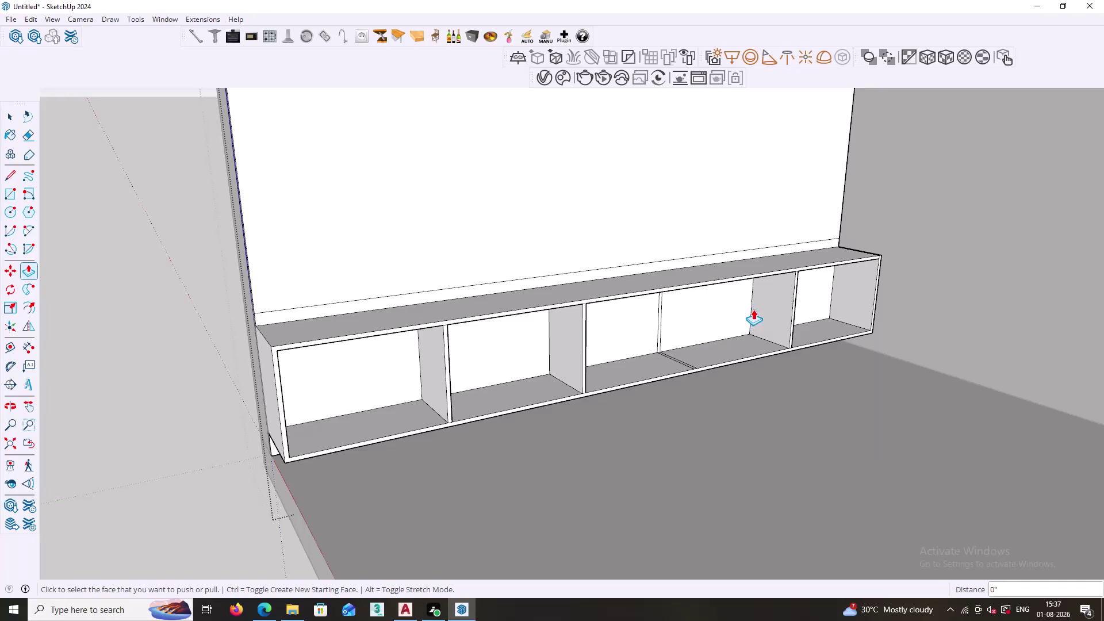
double_click(660, 322)
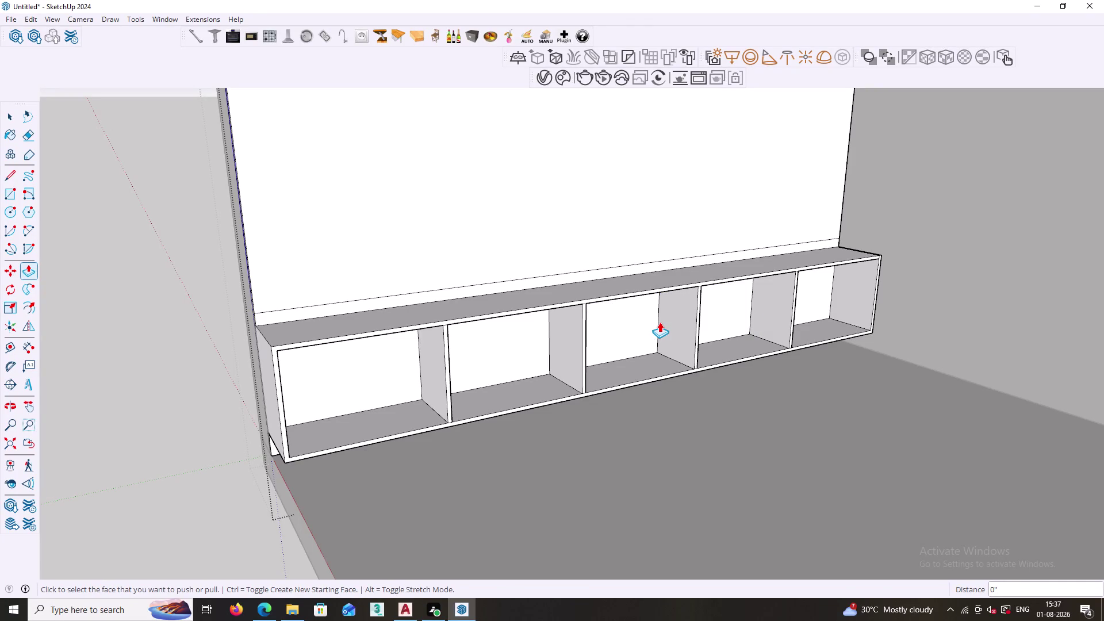
key(space)
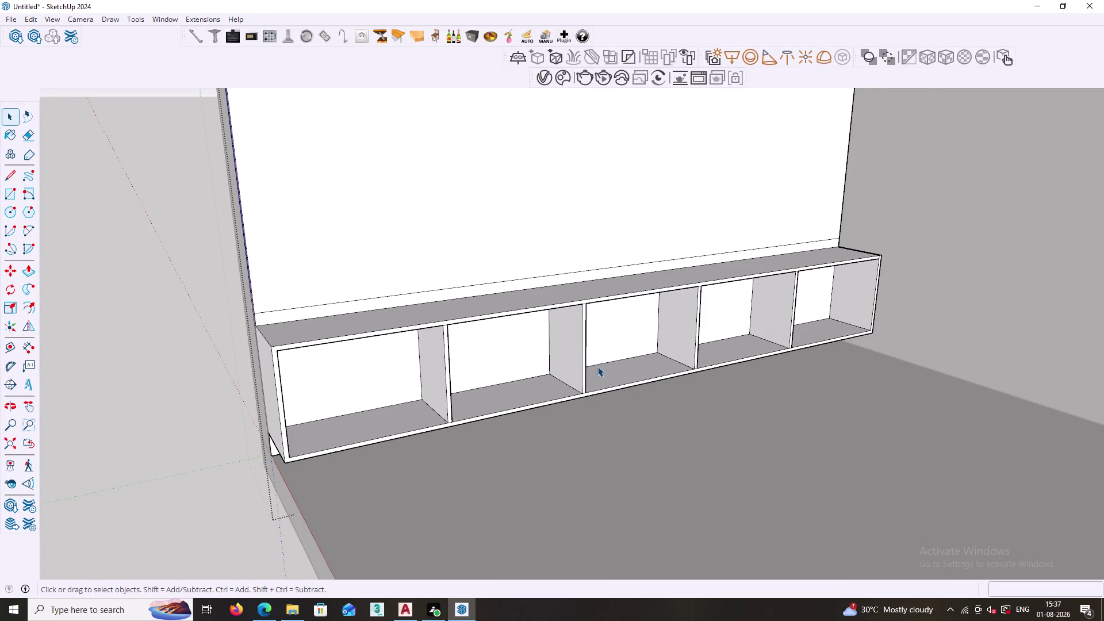
scroll(up, 3)
middle_drag(650, 386, 560, 382)
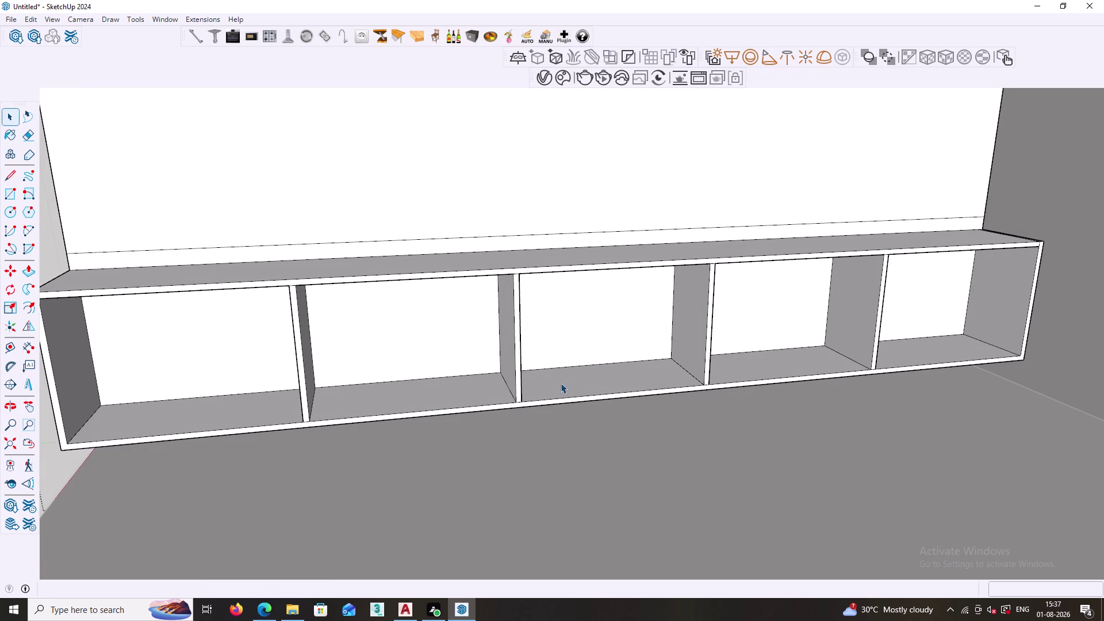
scroll(down, 3)
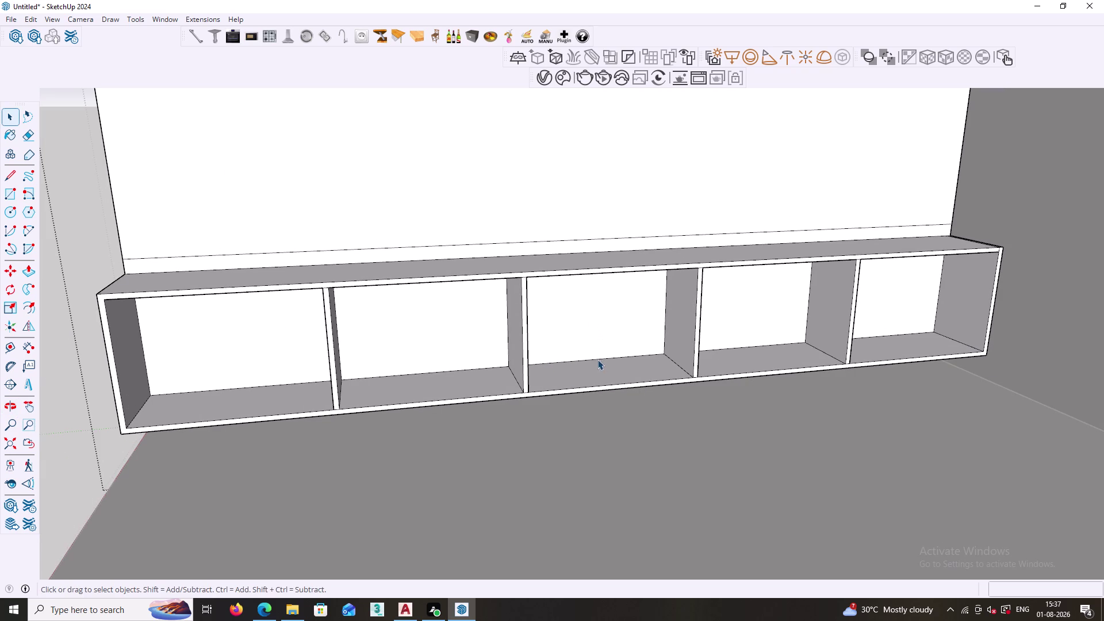
Move the centre bay's bottom edge up to the shelf position.
click(596, 358)
key(m)
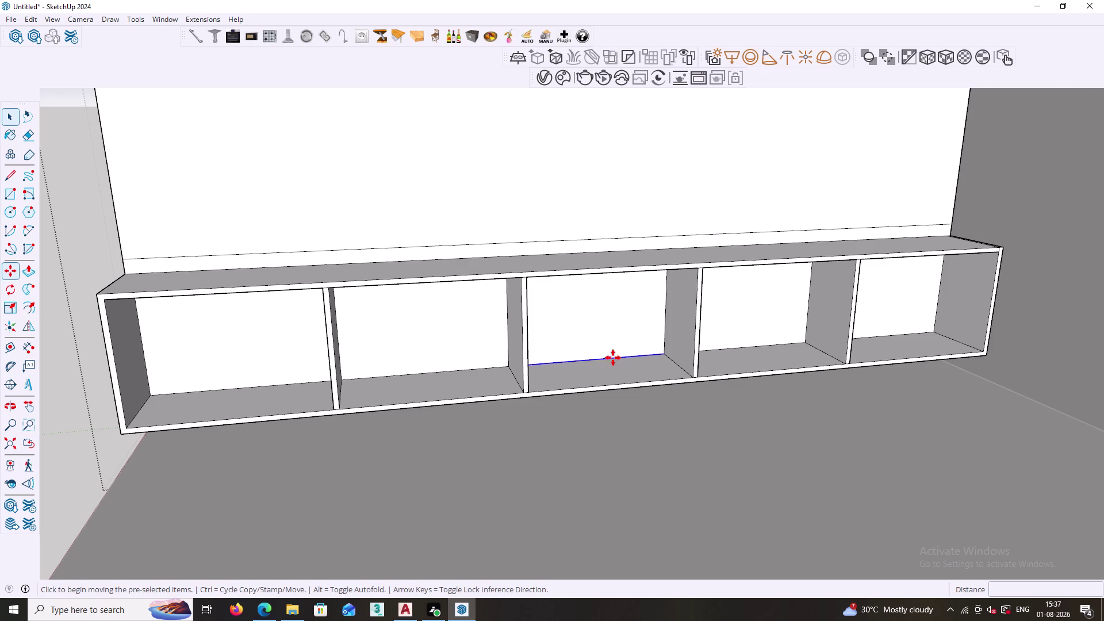
click(667, 354)
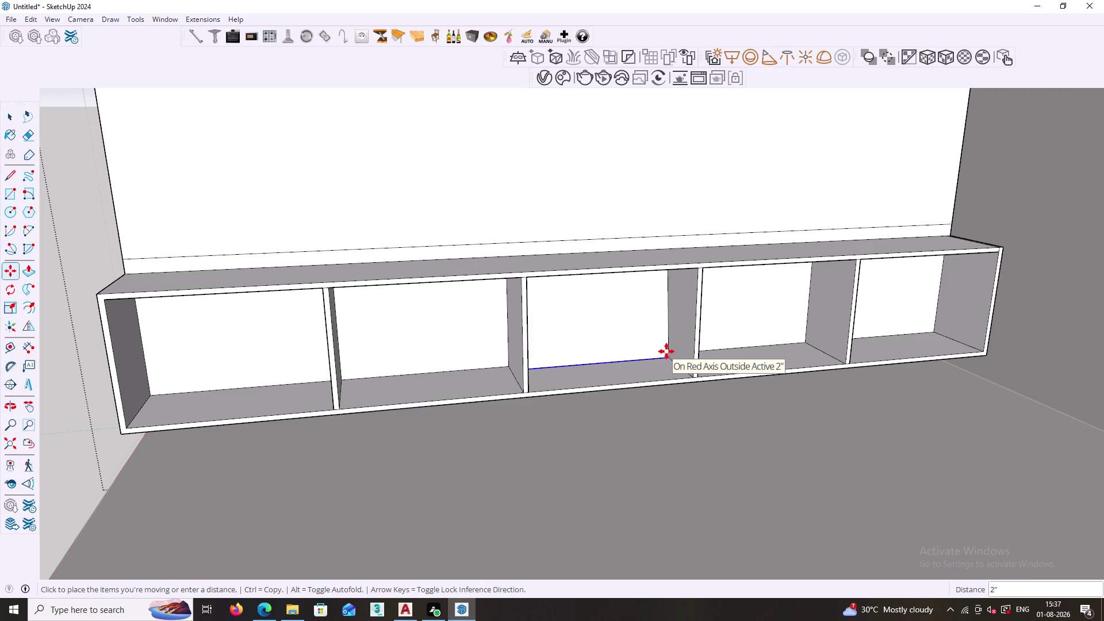
click(665, 309)
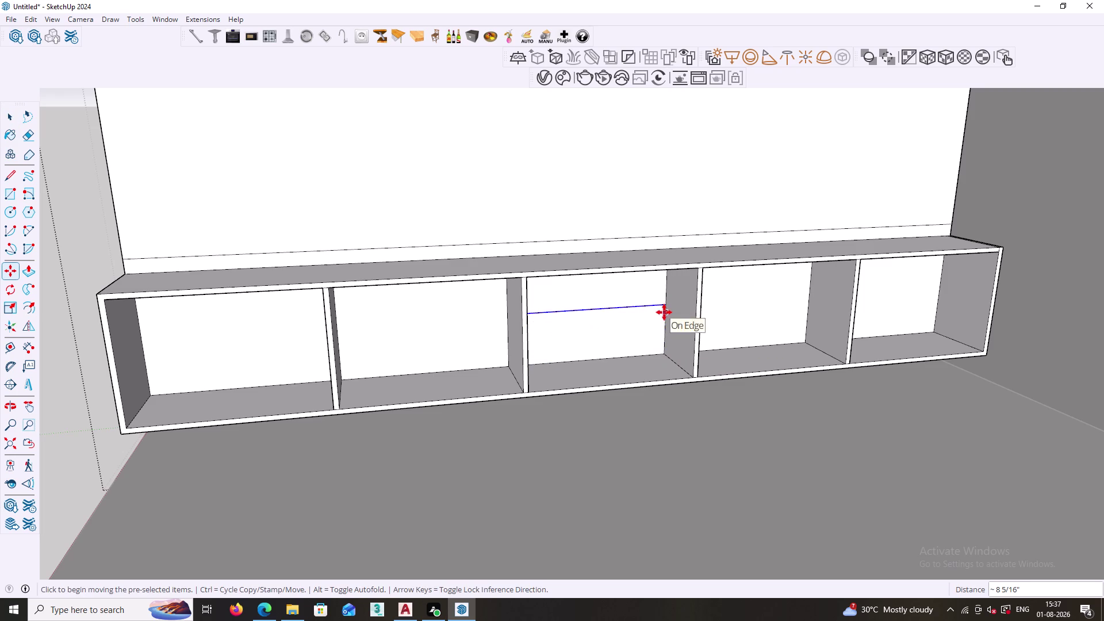
middle_drag(636, 309, 614, 255)
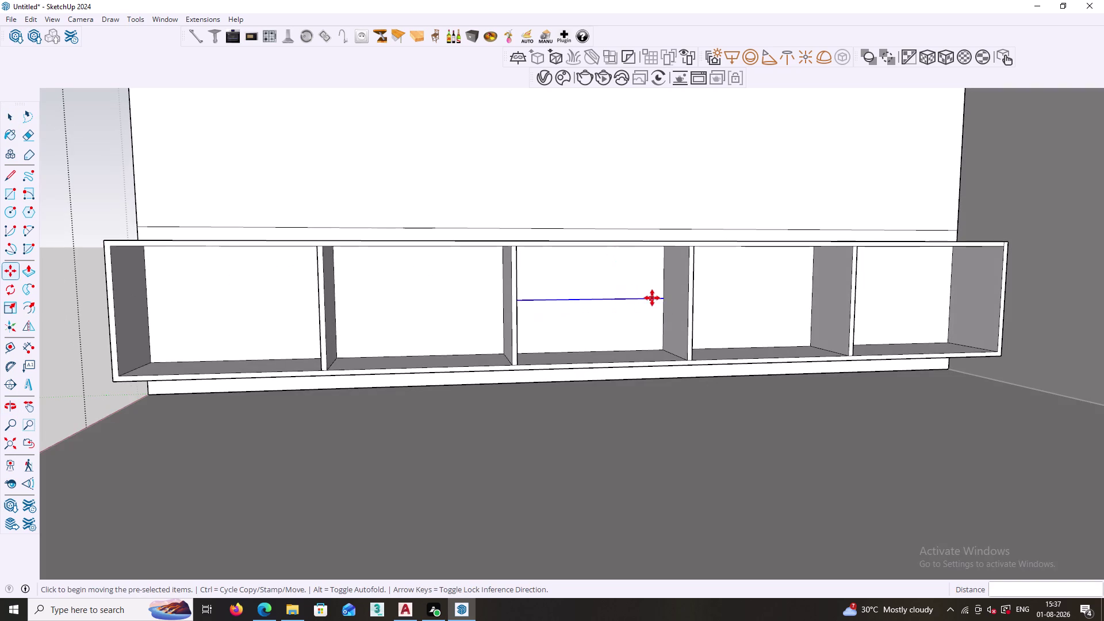
Copy the shelf edge 9mm to mark the shelf thickness.
click(661, 298)
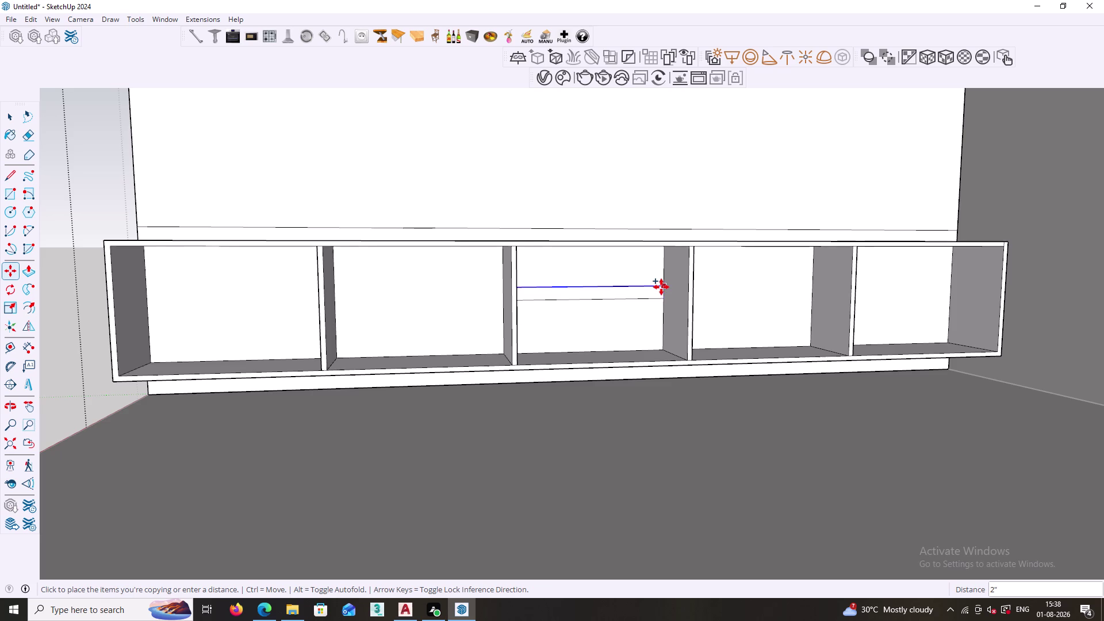
key(9)
key(shift+quotedbl)
key(Return)
text(9)
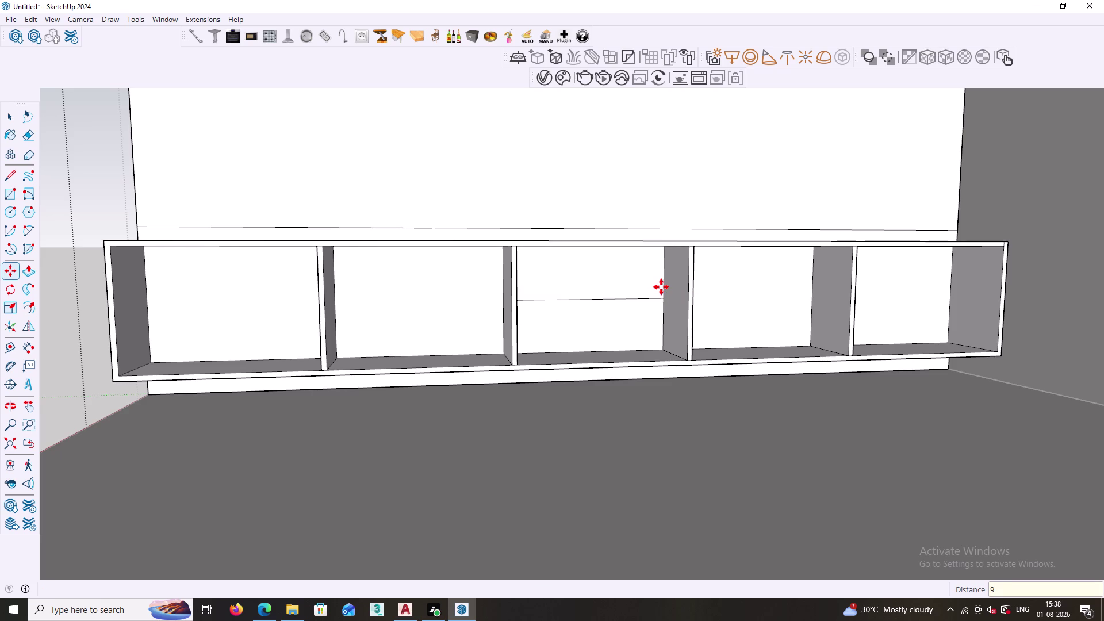
text(mm)
key(Return)
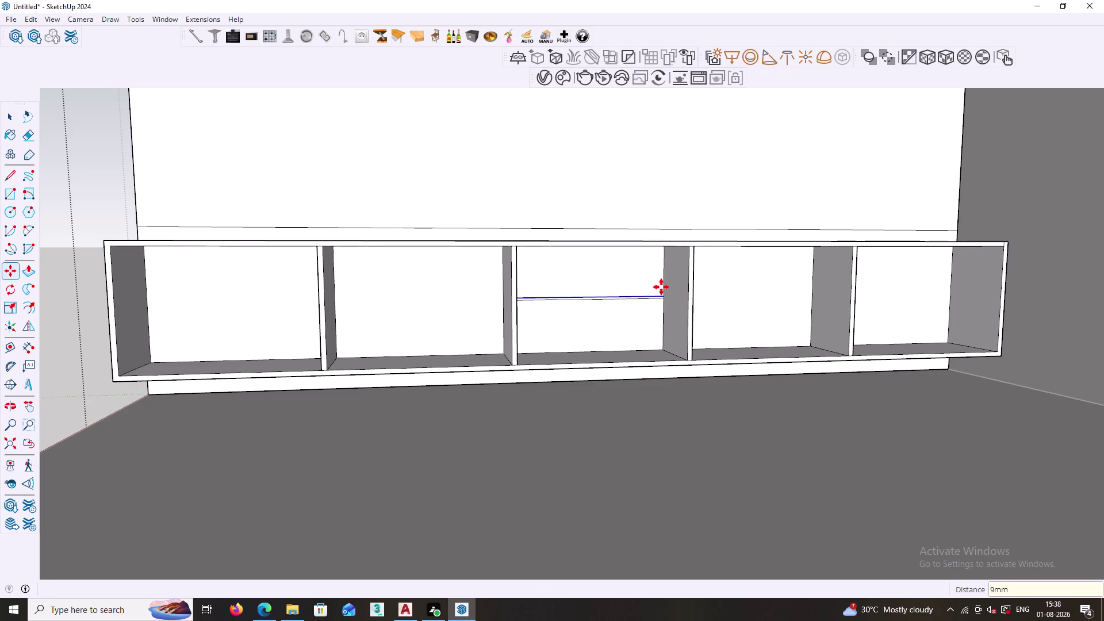
key(space)
Select the centre-bay shelf line and begin another copy, then cancel it.
click(632, 318)
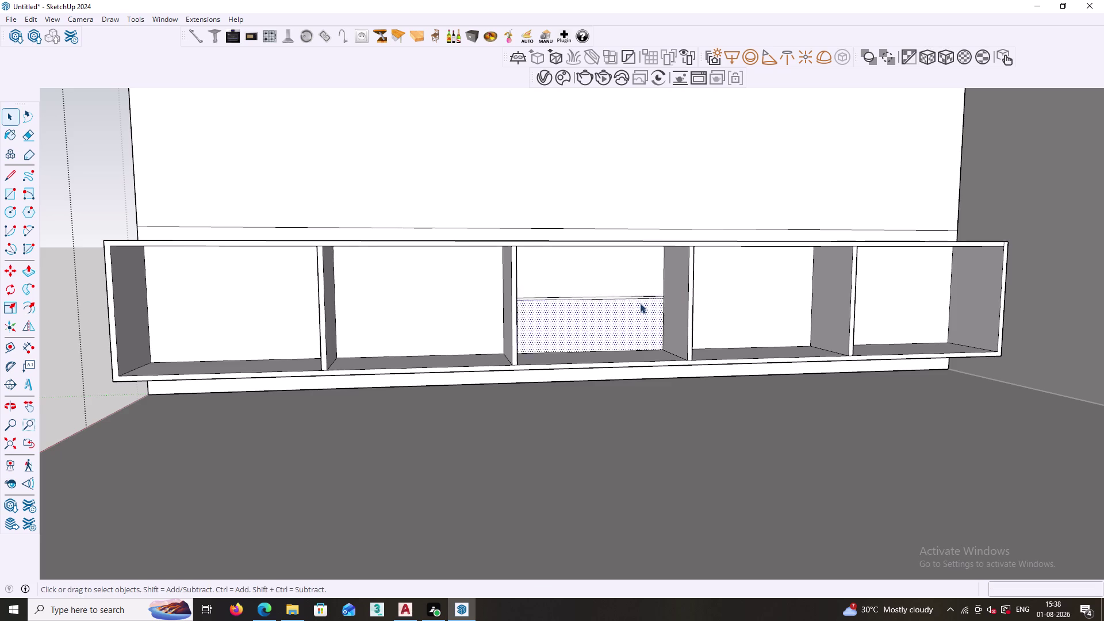
scroll(up, 3)
middle_drag(632, 309, 617, 339)
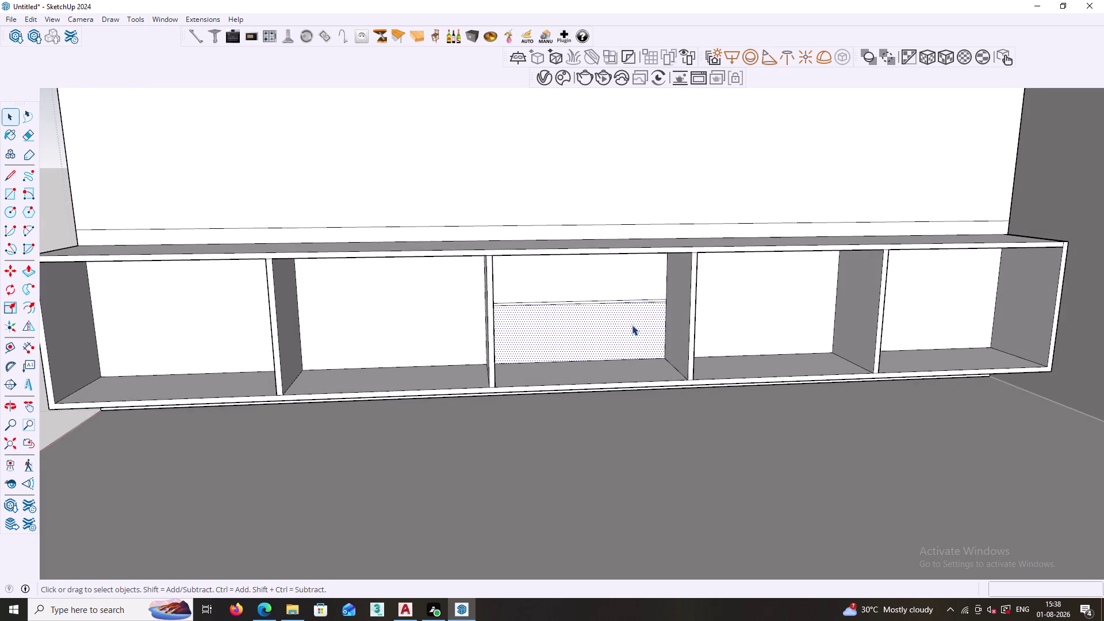
scroll(up, 3)
click(650, 296)
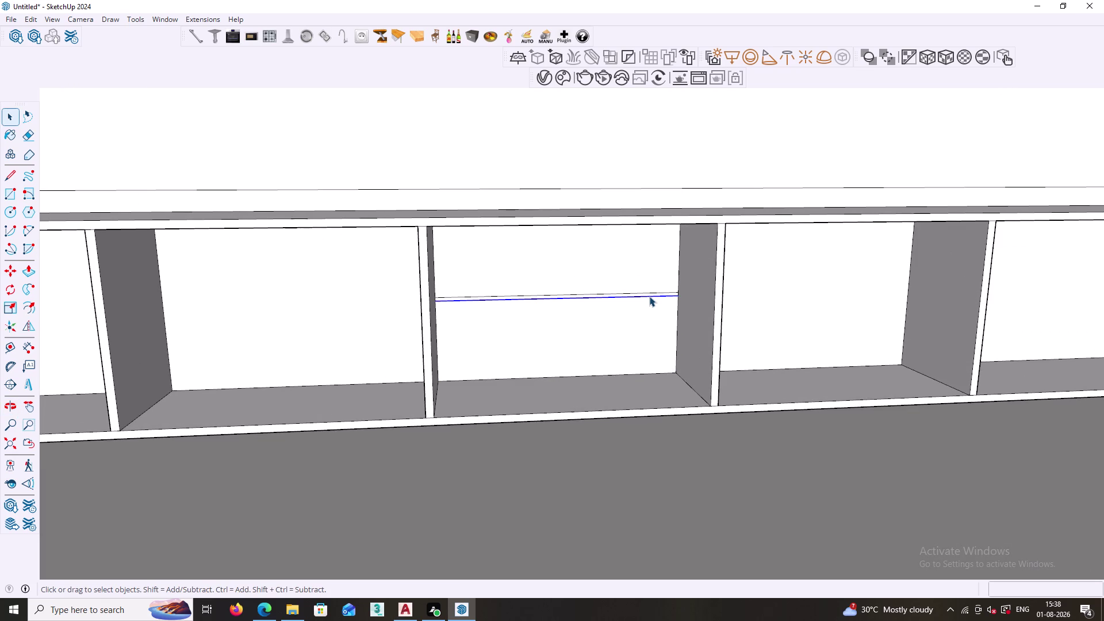
key(m)
click(678, 295)
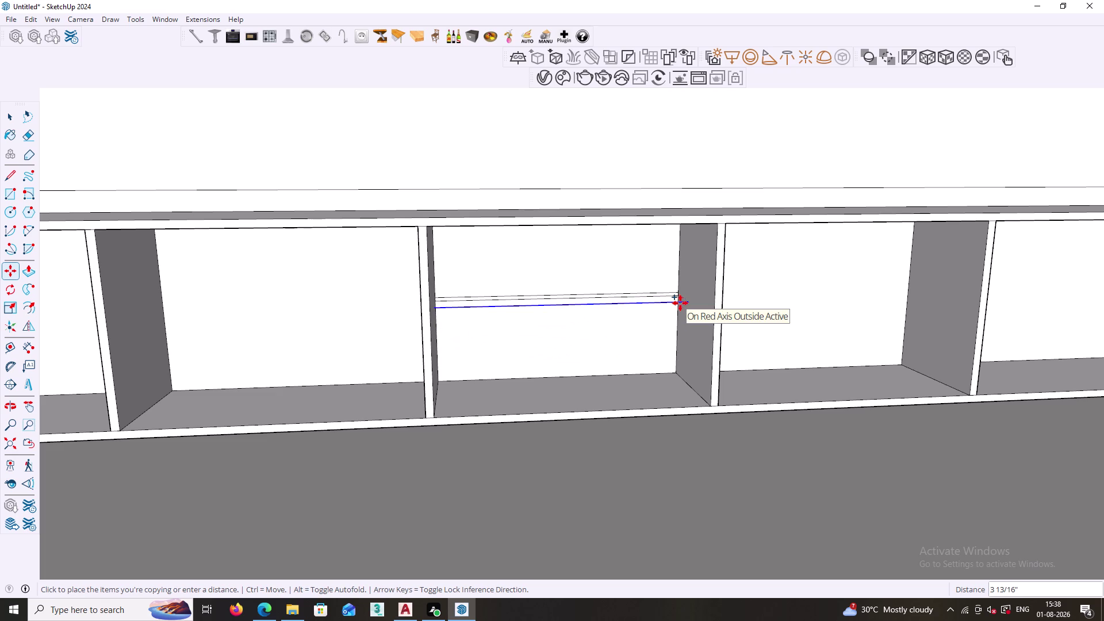
key(Up)
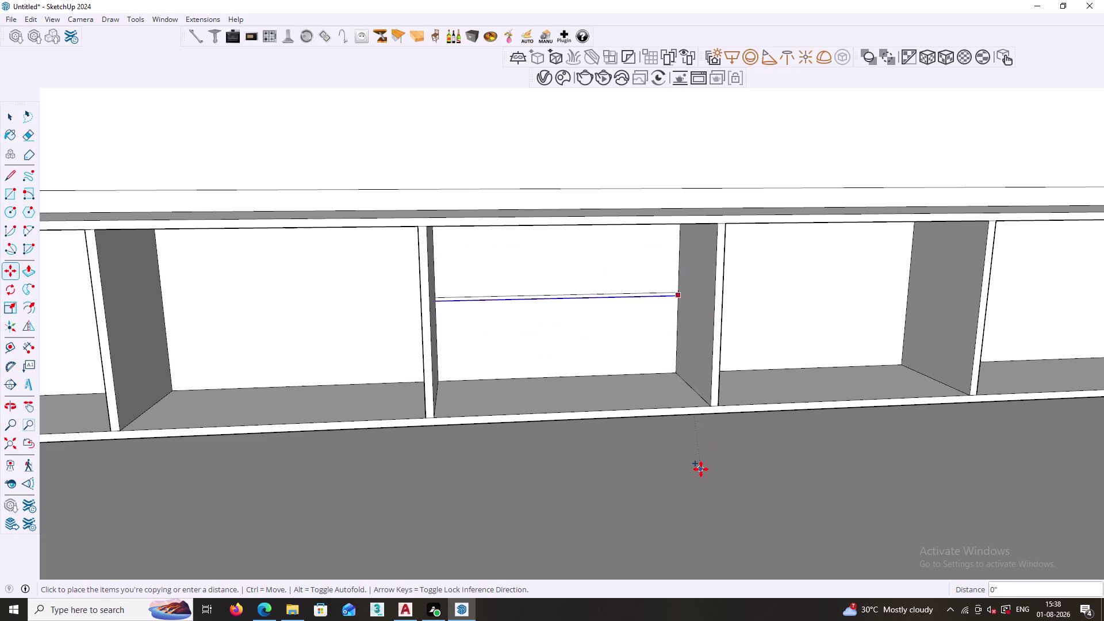
key(Escape)
key(space)
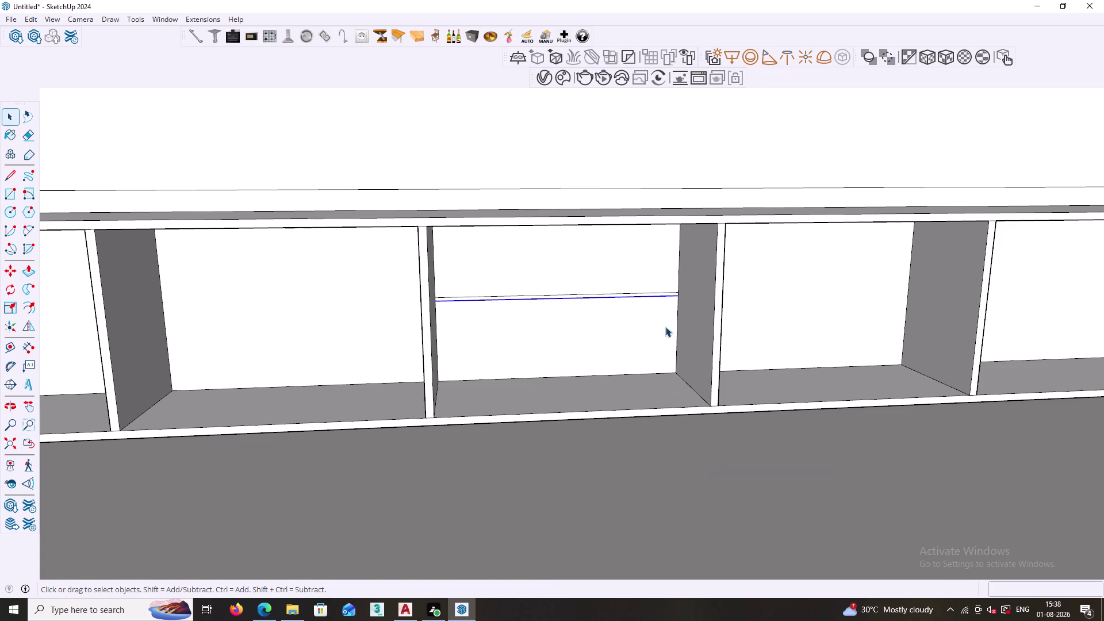
scroll(up, 3)
middle_drag(666, 303, 639, 311)
Copy the shelf edge 9mm again and delete the extra copied line.
key(m)
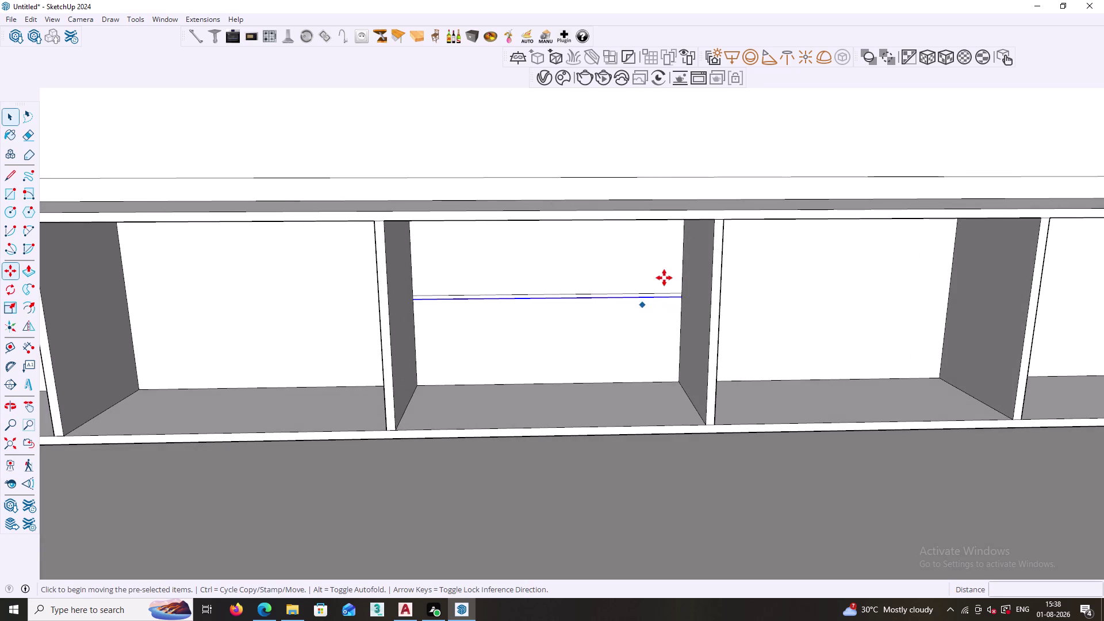
scroll(up, 3)
scroll(up, 3)
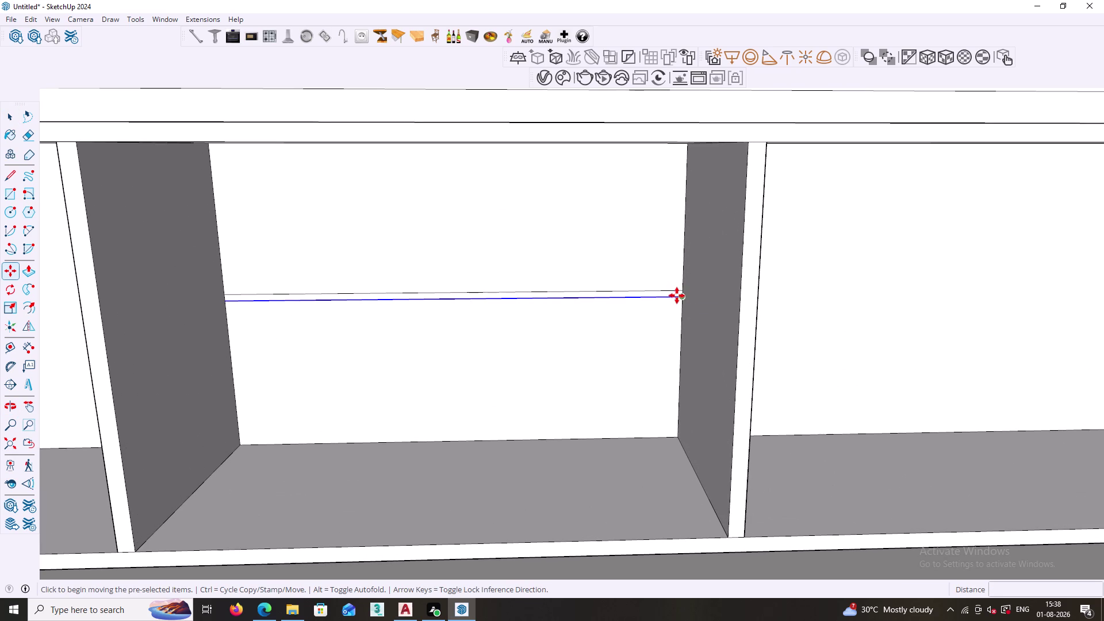
click(679, 297)
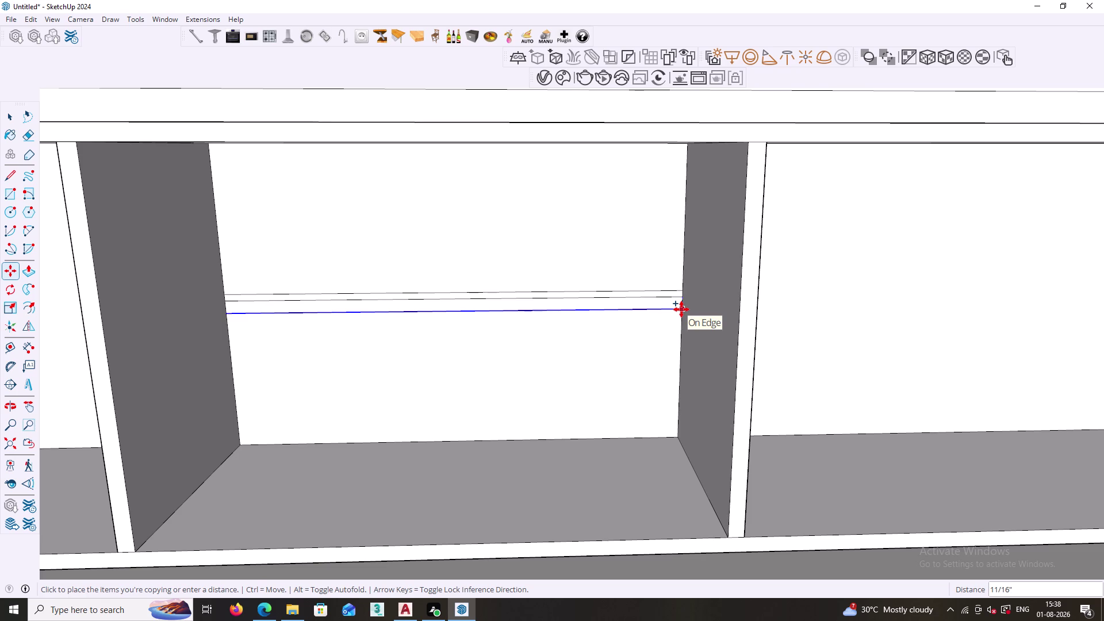
text(9mm)
key(Return)
key(space)
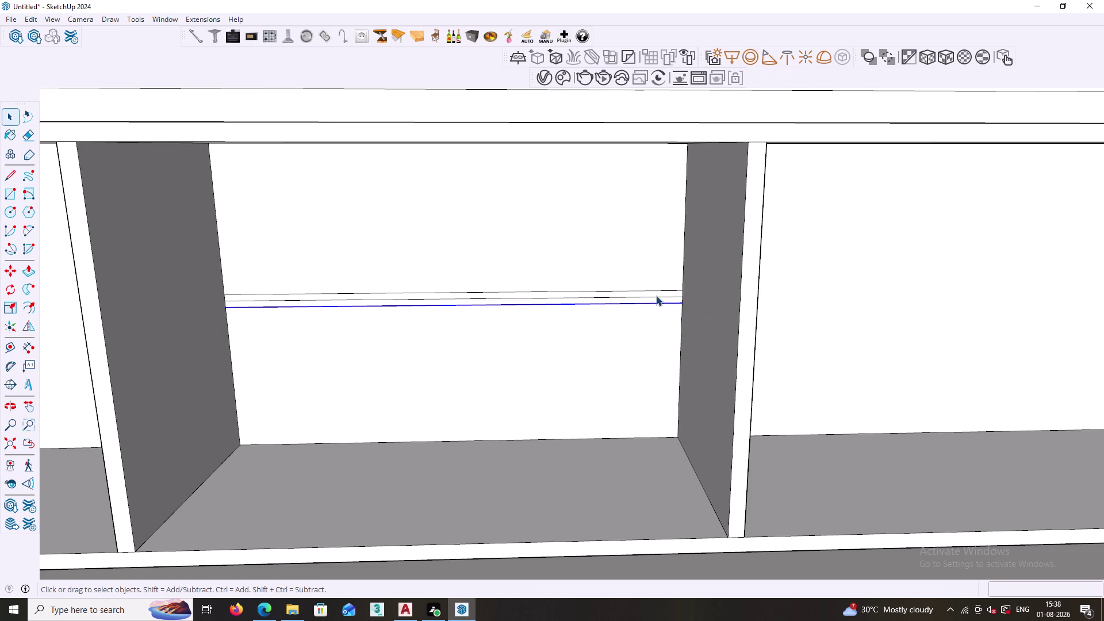
click(656, 296)
key(Delete)
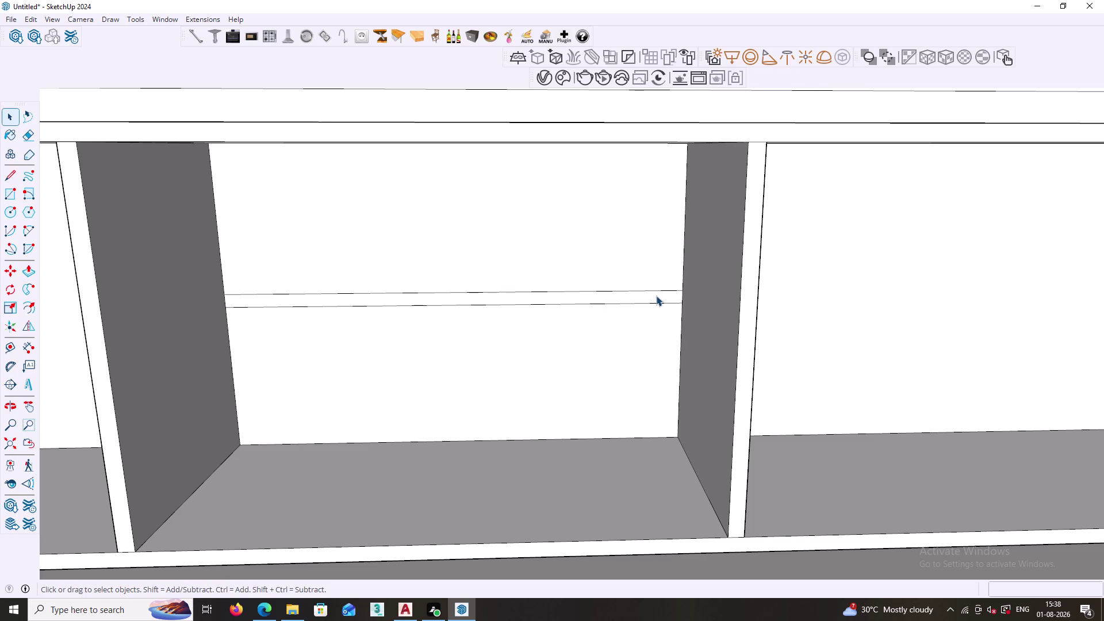
Pull the thin shelf face forward to the cabinet front.
key(p)
click(639, 296)
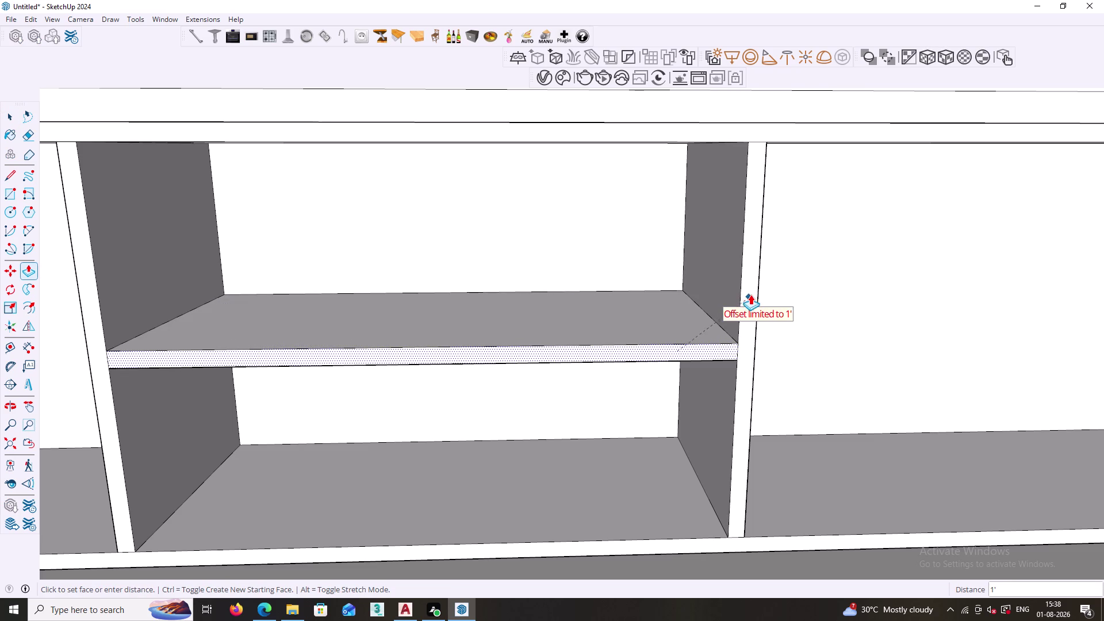
click(750, 291)
key(space)
scroll(down, 3)
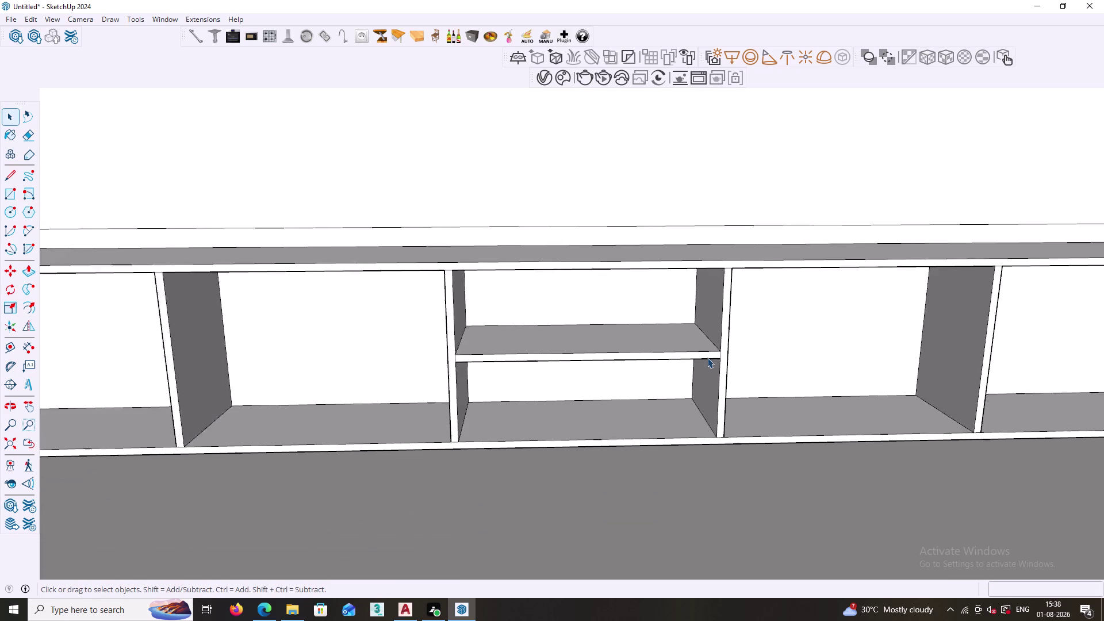
scroll(down, 3)
middle_drag(559, 412, 645, 431)
Choose an item from the right-click menu at the cabinet's lower left.
click(224, 437)
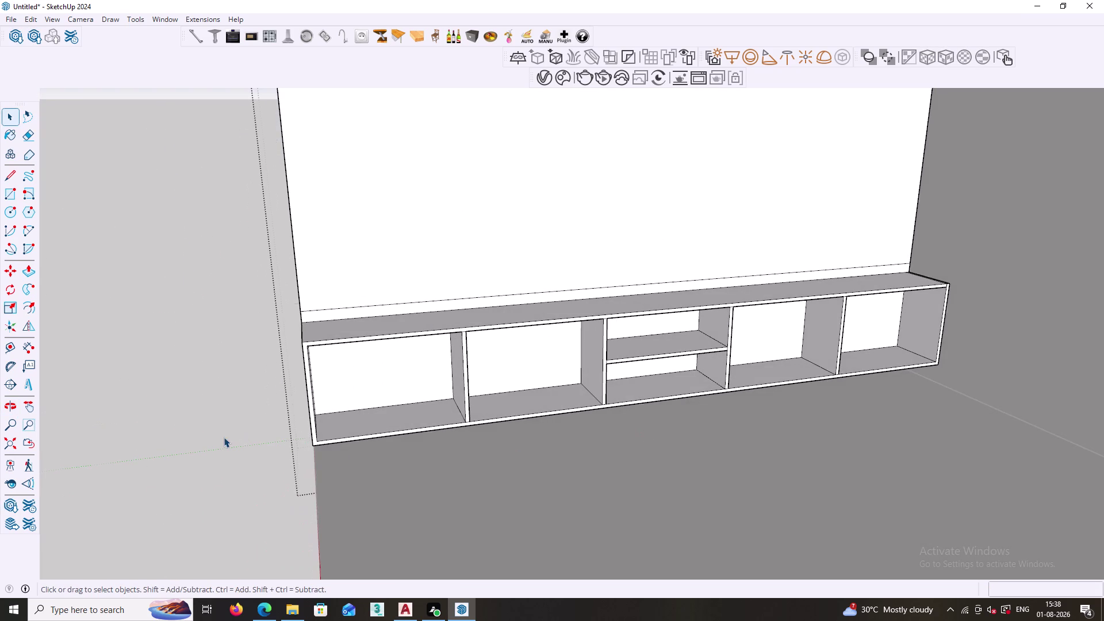
right_click(224, 437)
click(244, 475)
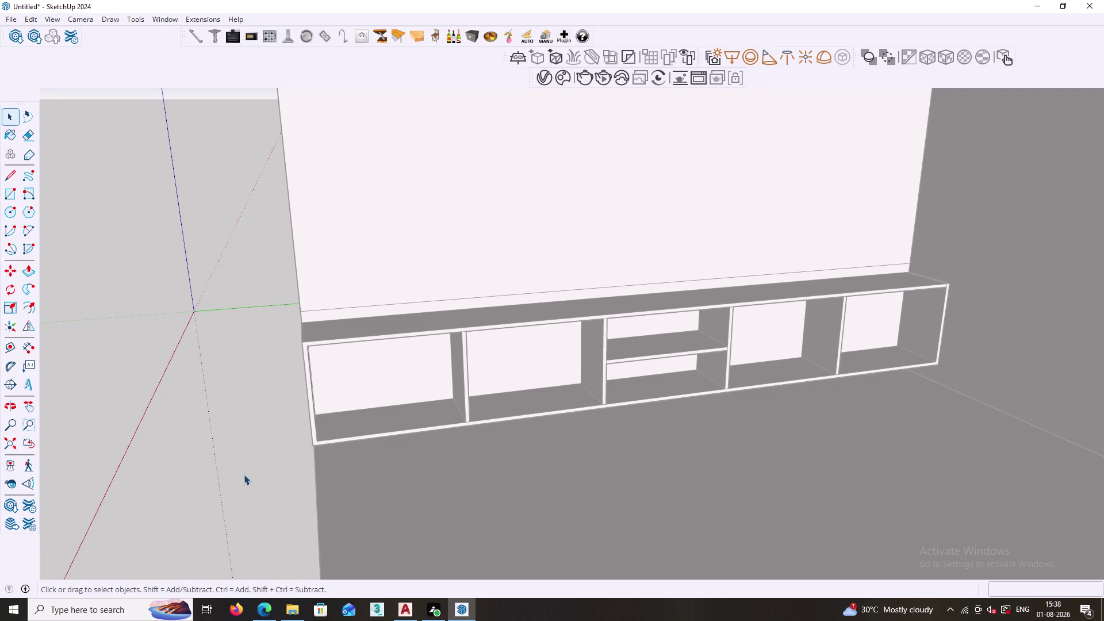
key(r)
scroll(up, 3)
Draw a rectangle over the left bay and pull it out 18mm.
click(297, 339)
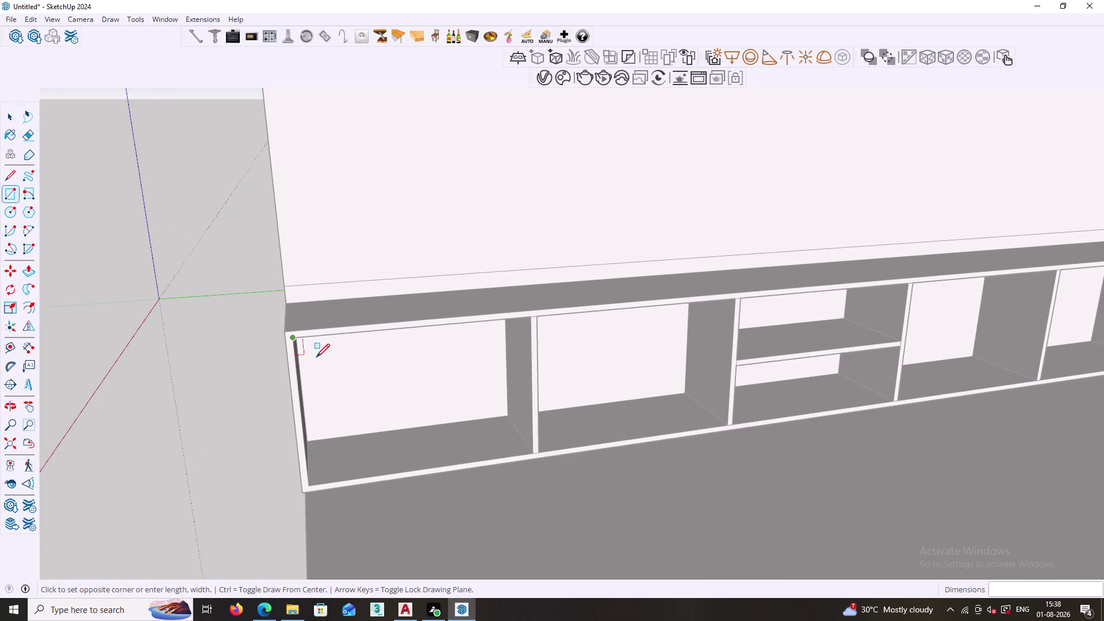
click(535, 453)
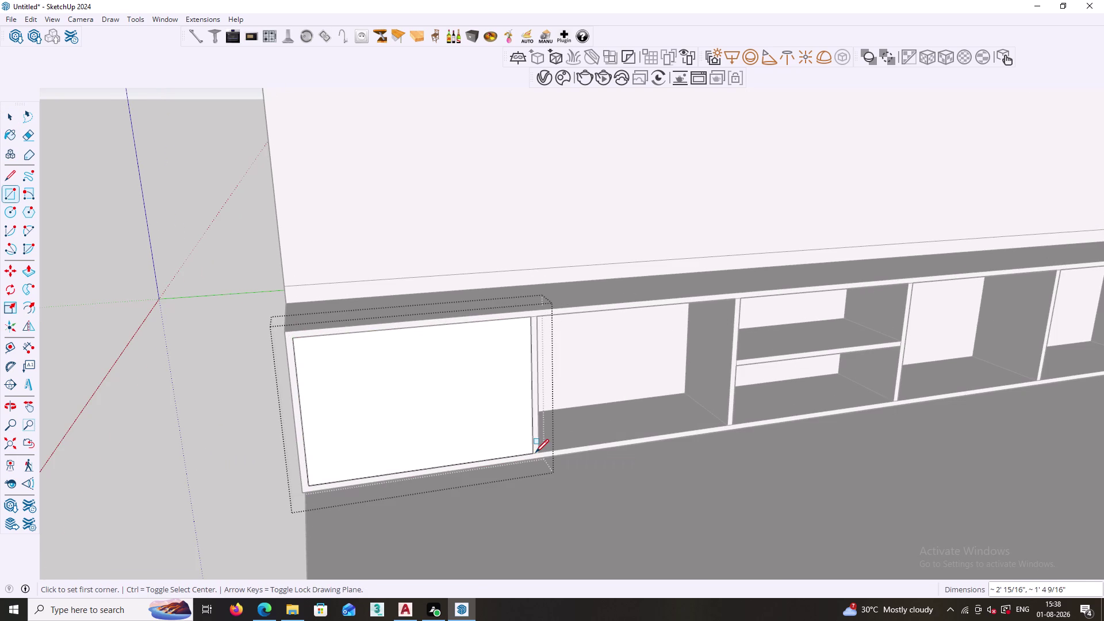
key(space)
key(p)
click(446, 391)
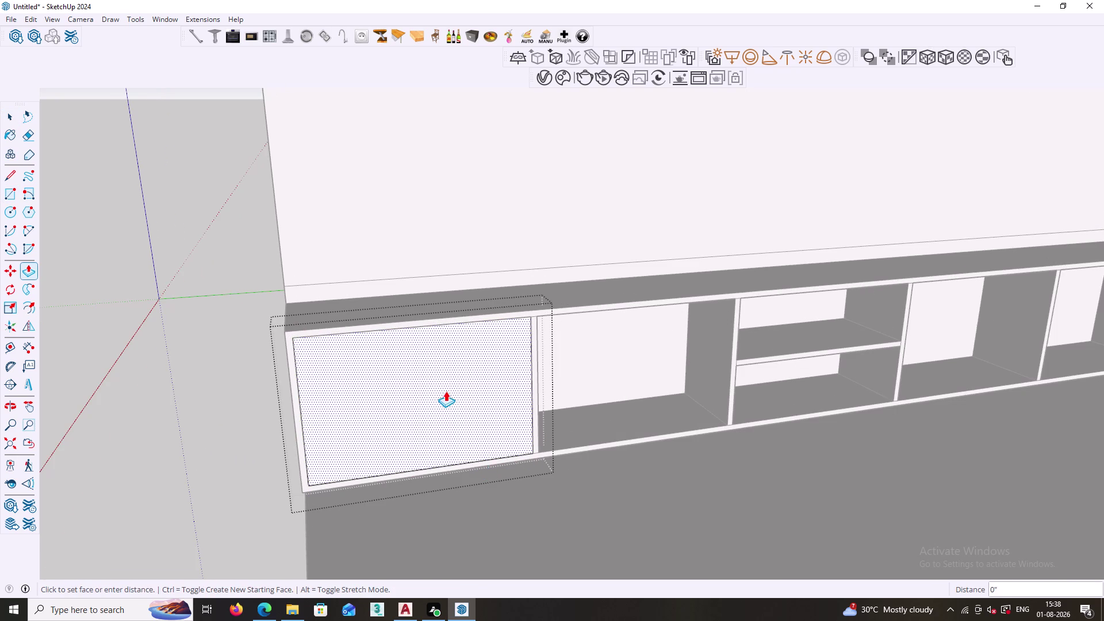
text(18mm)
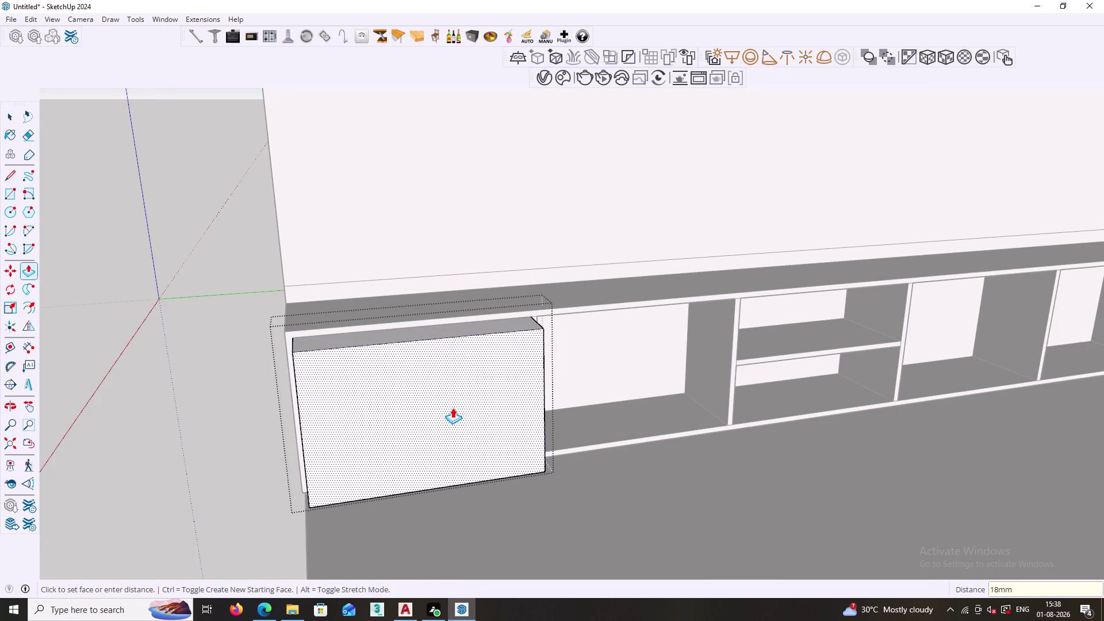
key(Return)
key(Escape)
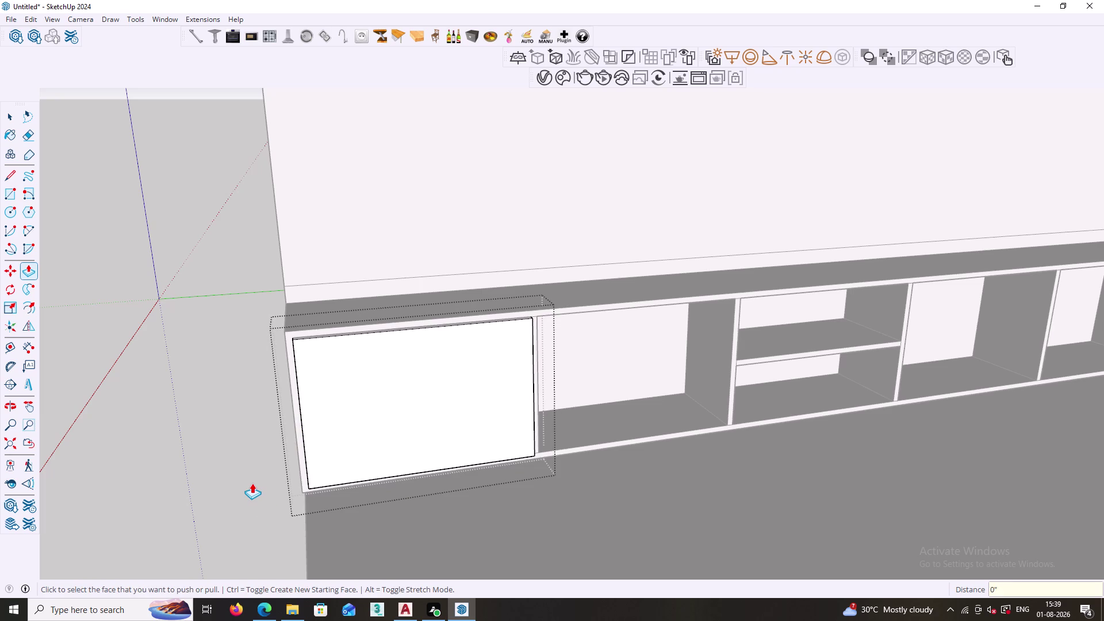
key(space)
Select all of the new door panel's geometry.
click(225, 470)
click(388, 397)
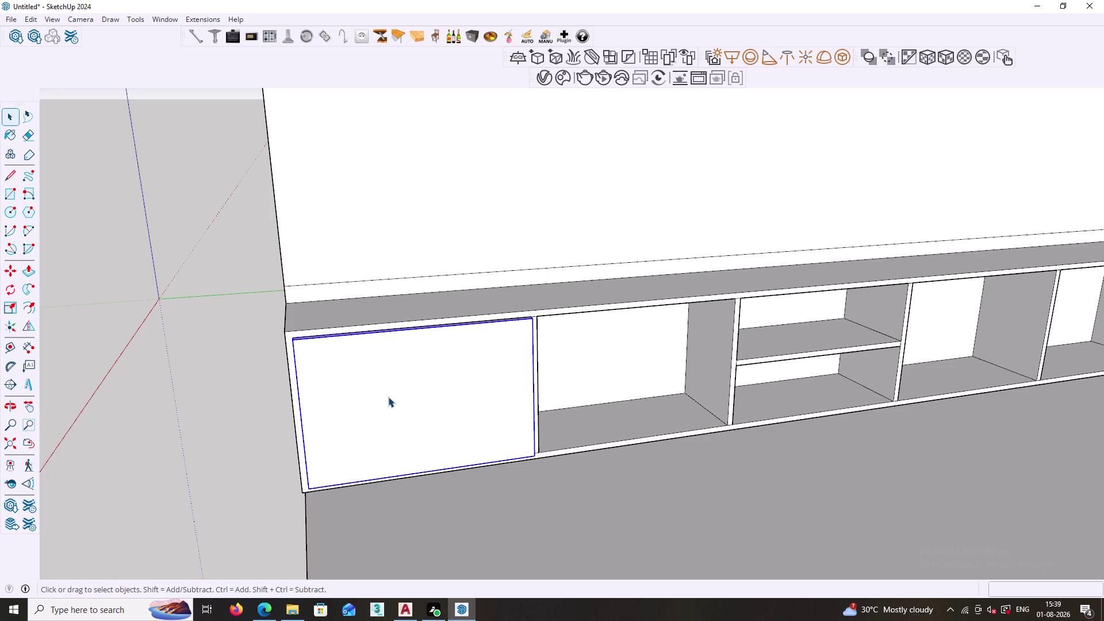
key(m)
scroll(up, 3)
middle_drag(307, 342, 321, 390)
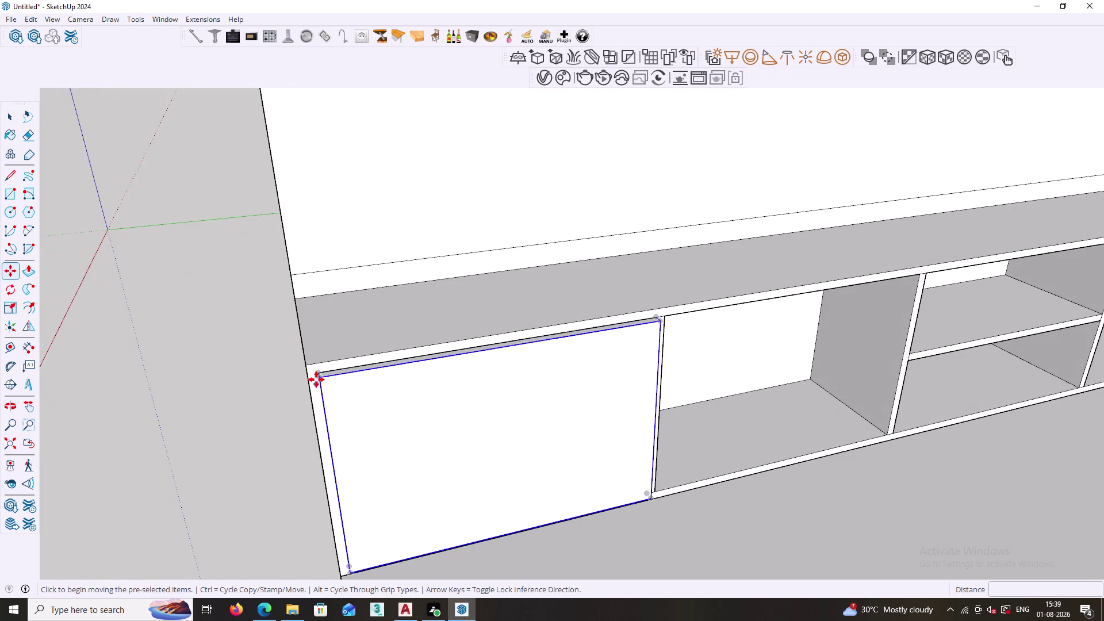
scroll(up, 3)
Copy the door panel by its corner onto the second bay.
click(319, 374)
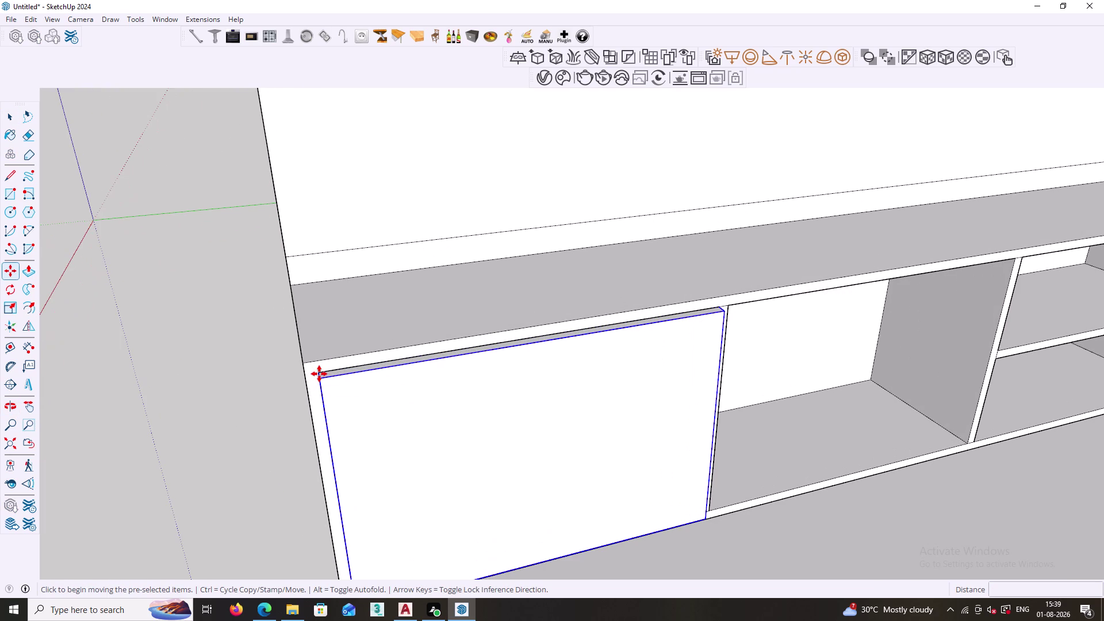
middle_drag(745, 306, 644, 338)
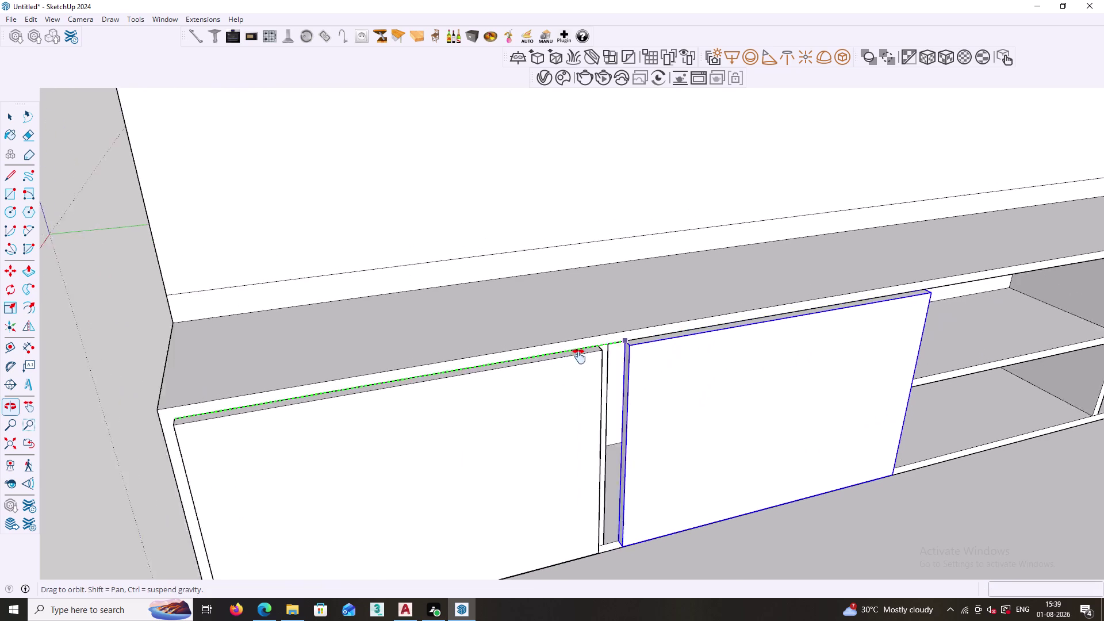
middle_drag(644, 338, 438, 372)
scroll(up, 3)
click(311, 394)
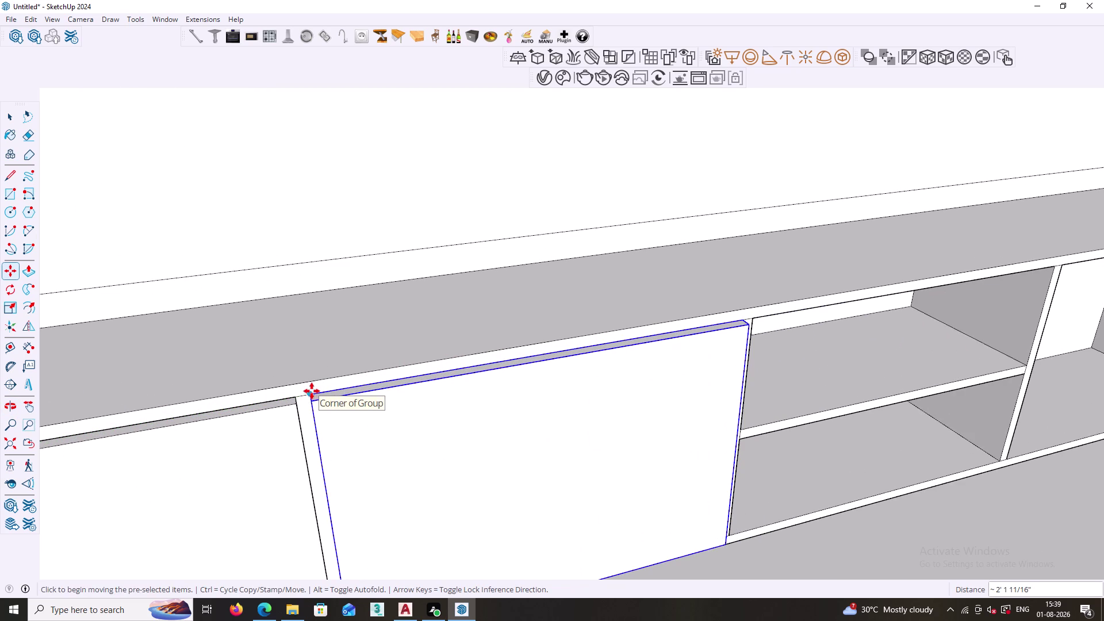
Place door copies over the far right bay and its neighbouring bay.
click(311, 391)
scroll(down, 3)
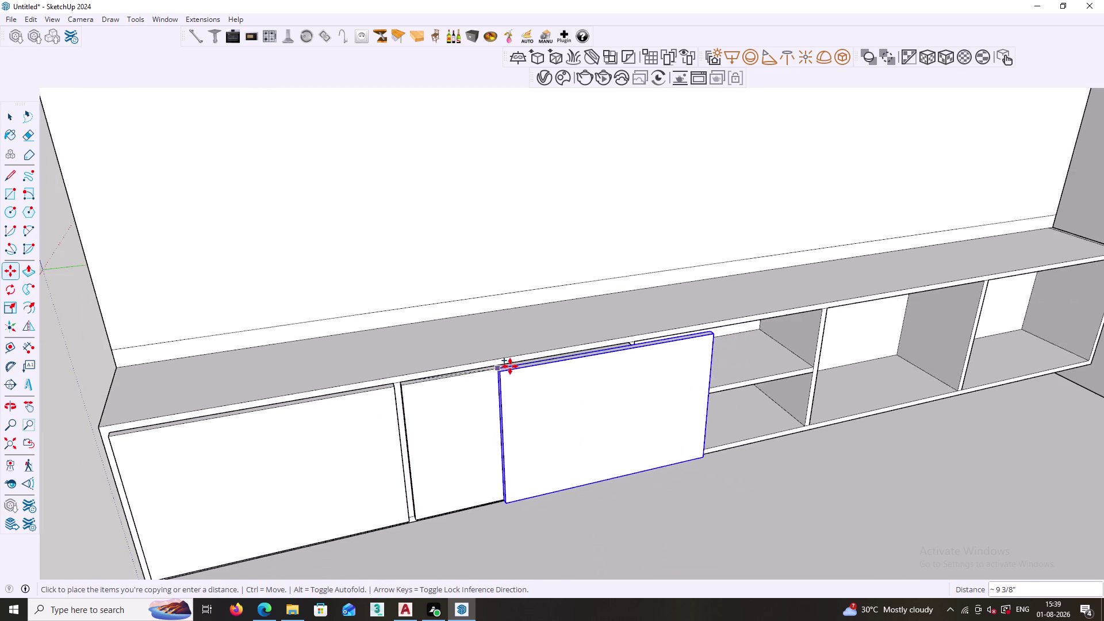
middle_drag(604, 341, 90, 480)
scroll(up, 3)
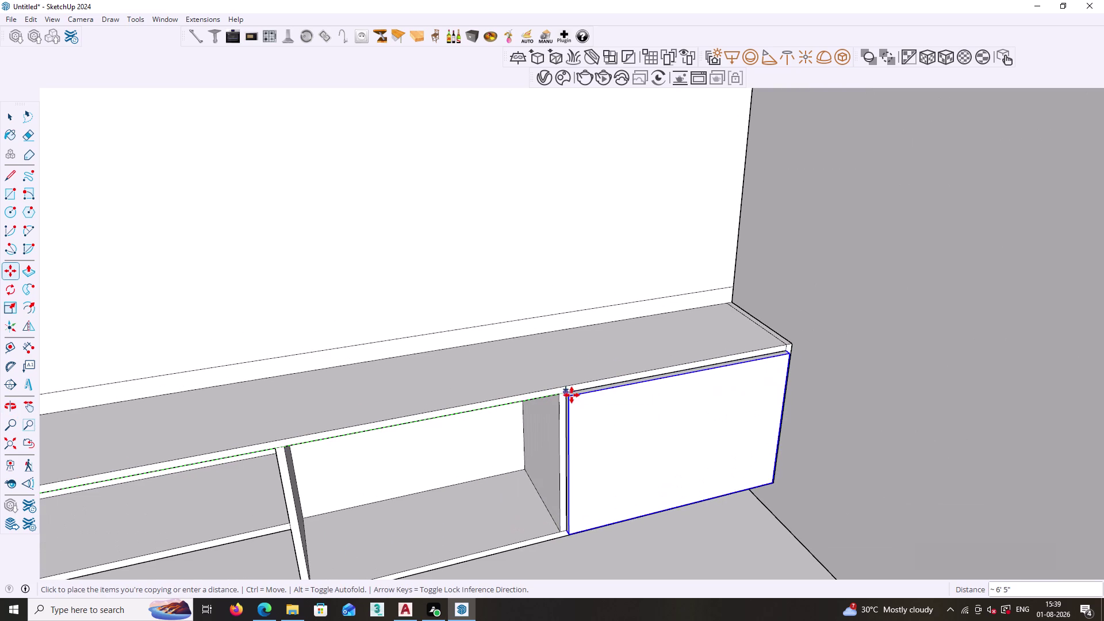
click(566, 393)
click(566, 393)
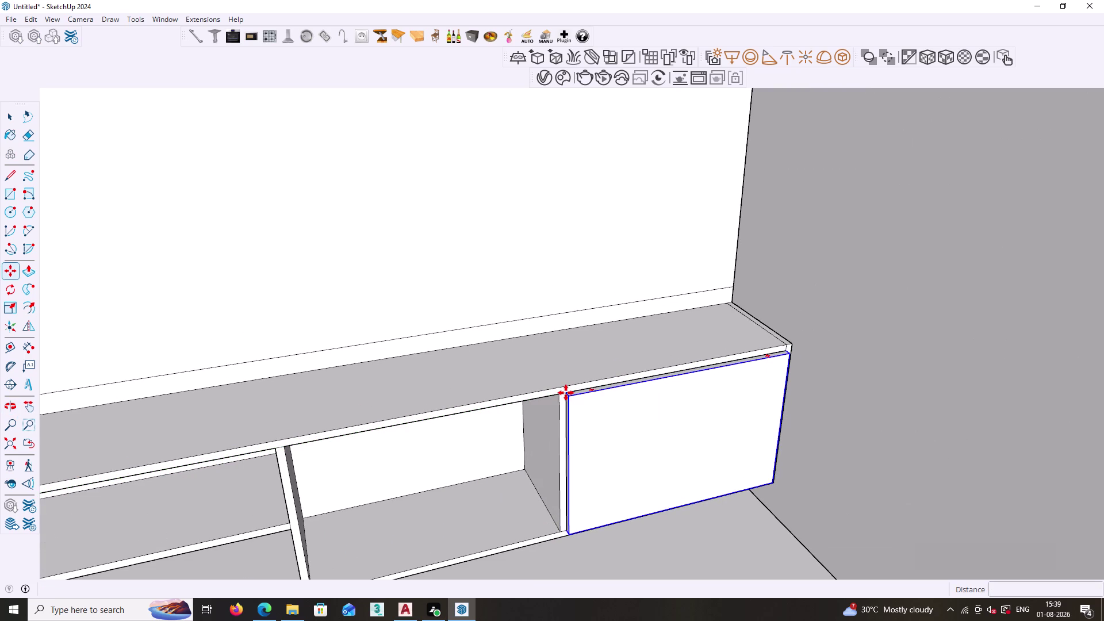
click(287, 447)
key(Escape)
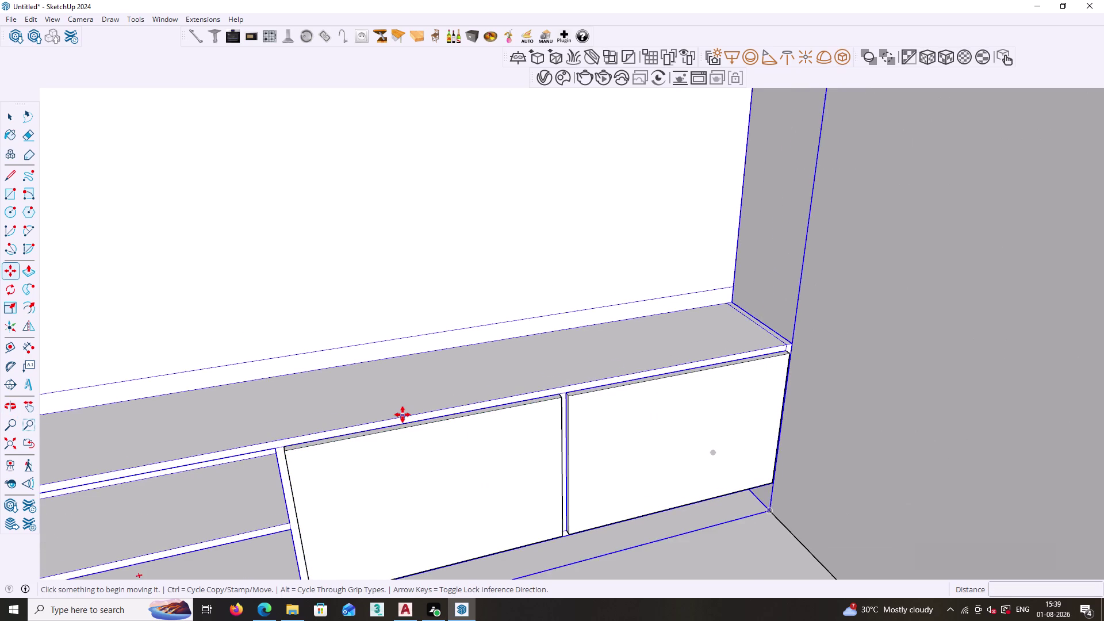
scroll(down, 3)
scroll(down, 3)
key(space)
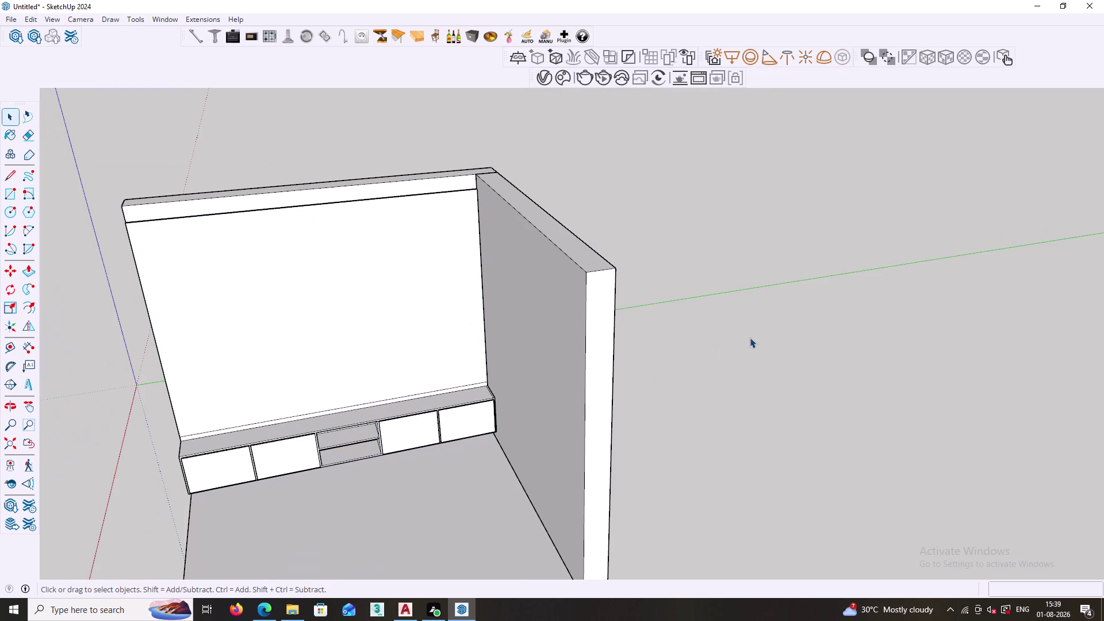
click(750, 338)
scroll(down, 3)
middle_drag(468, 458, 499, 407)
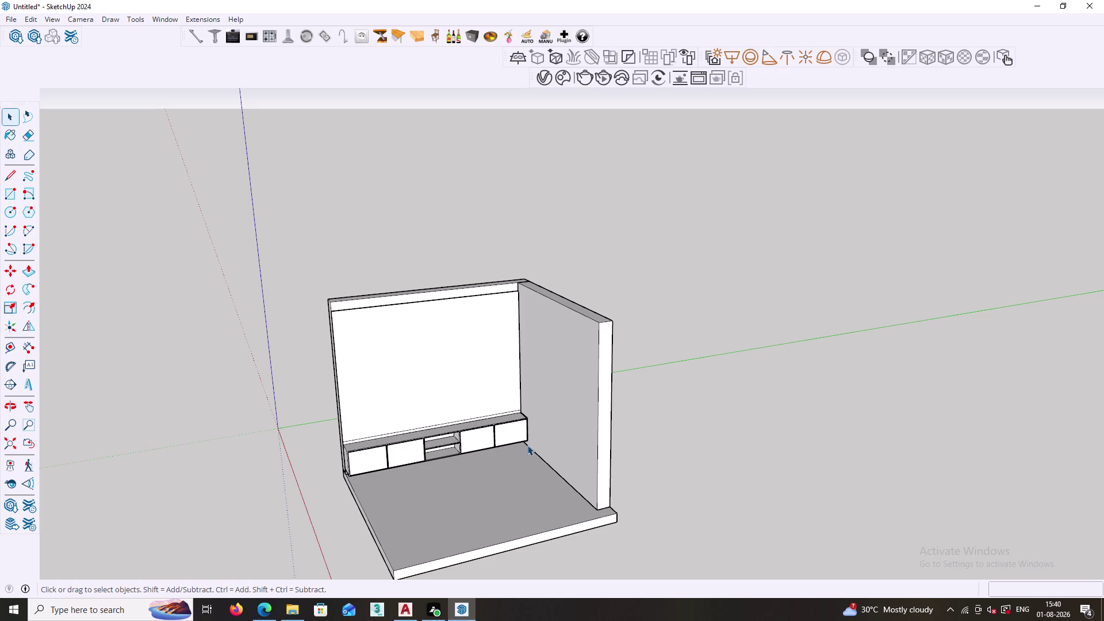
scroll(down, 3)
middle_drag(504, 458, 626, 520)
scroll(up, 3)
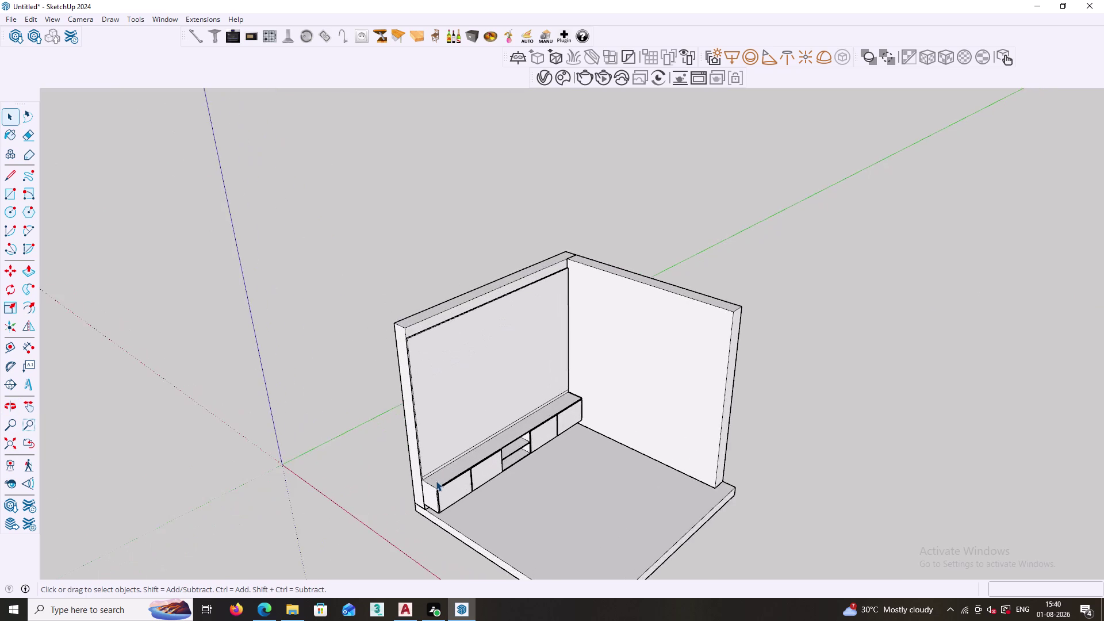
scroll(up, 3)
scroll(up, 3)
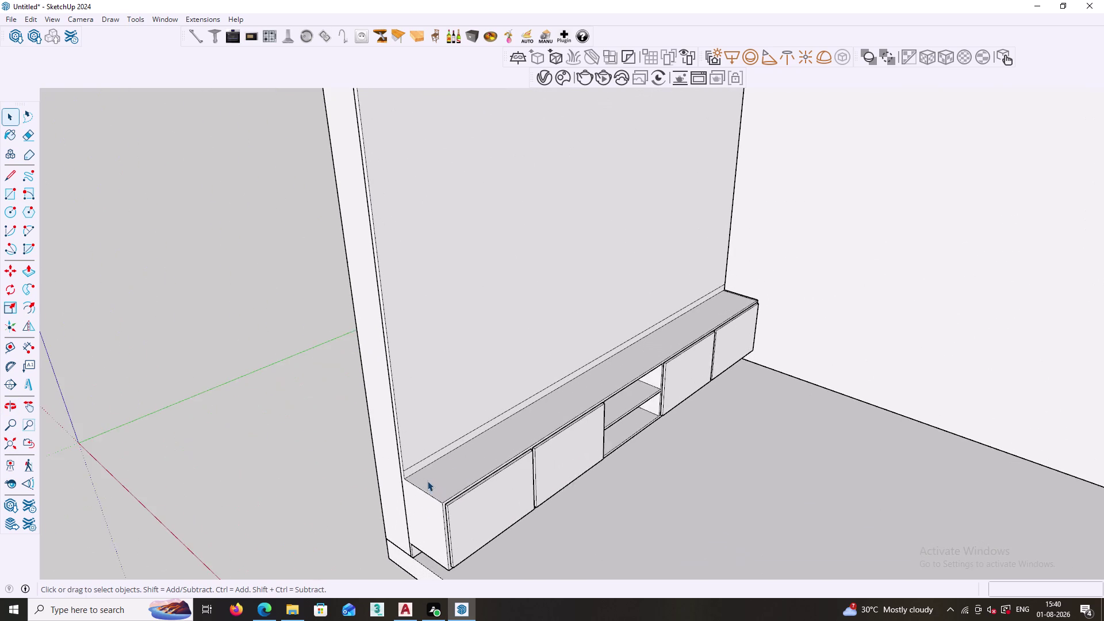
Pull the cabinet top's front face 1 inch past the door fronts, then deselect.
scroll(up, 3)
key(p)
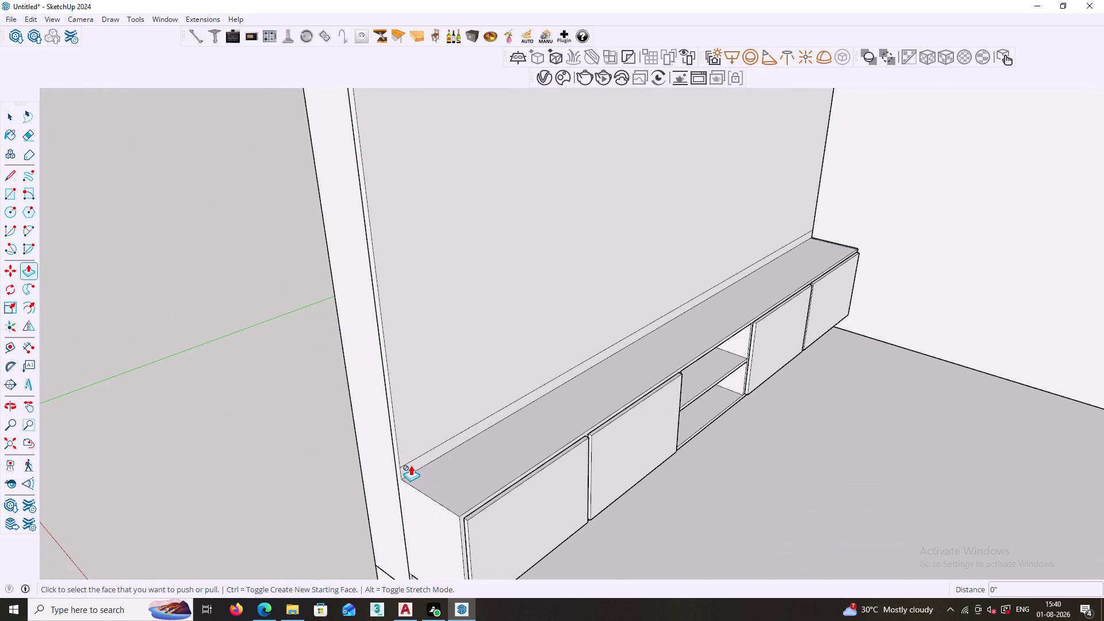
scroll(up, 3)
key(space)
double_click(435, 433)
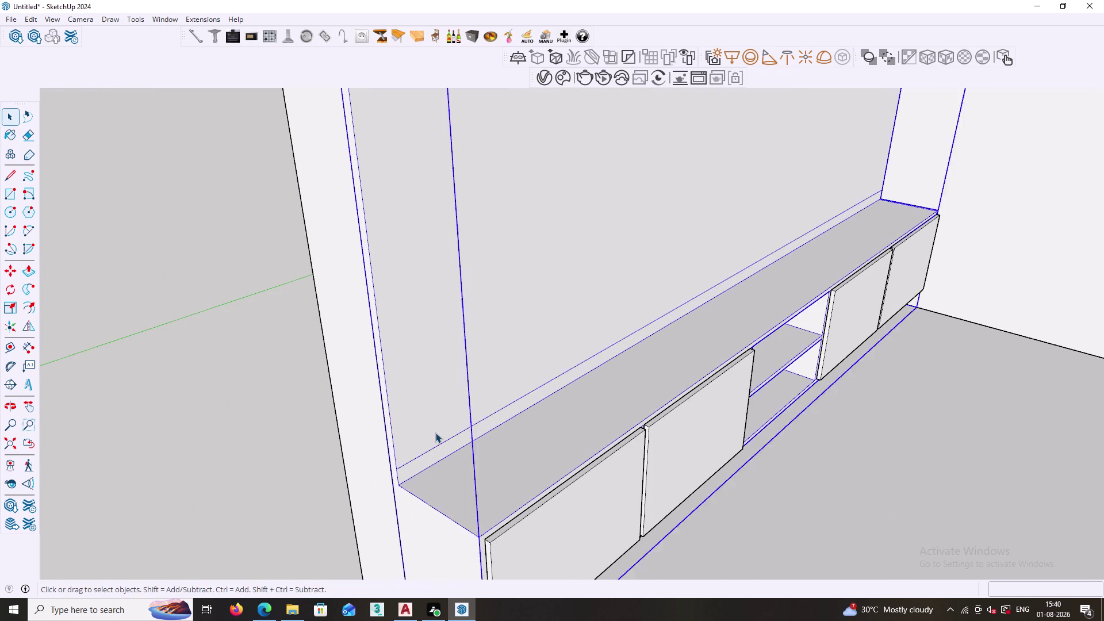
key(p)
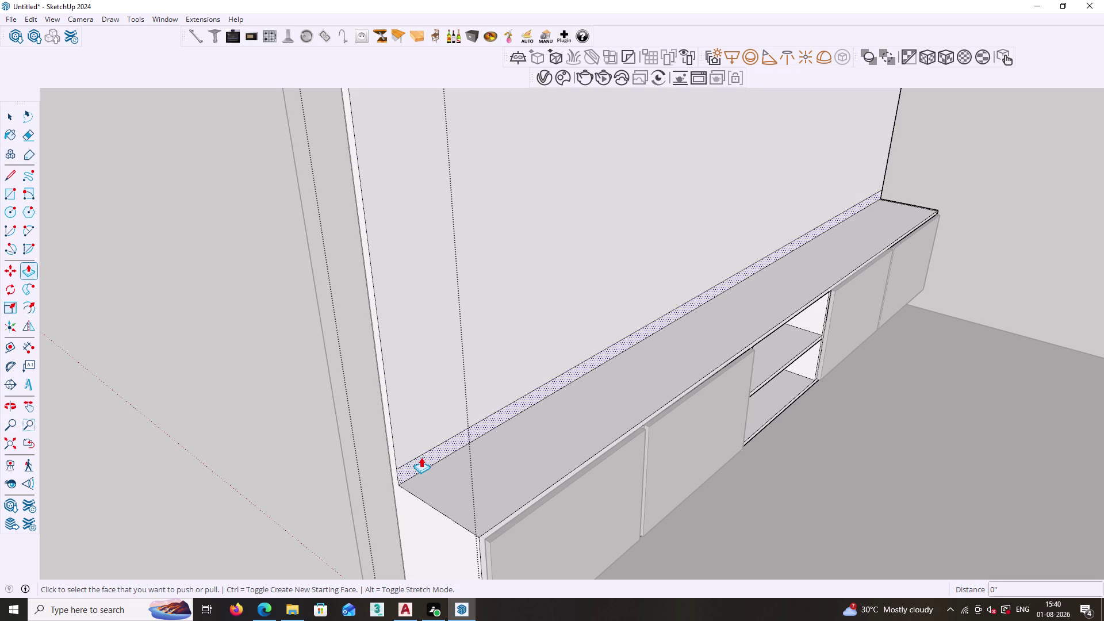
click(421, 457)
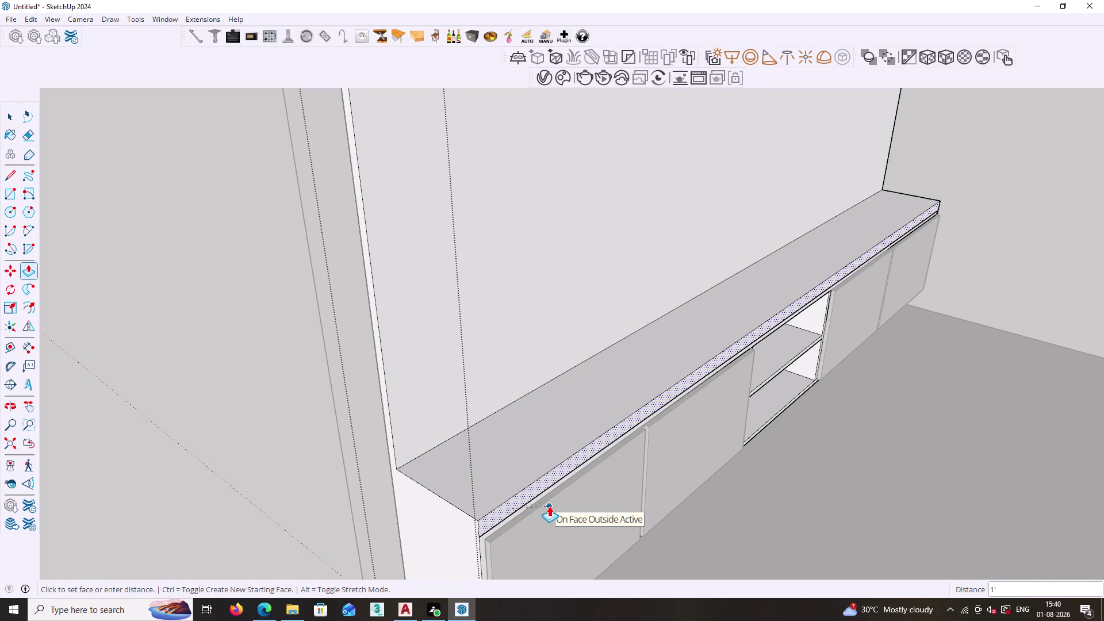
click(537, 507)
key(space)
click(289, 455)
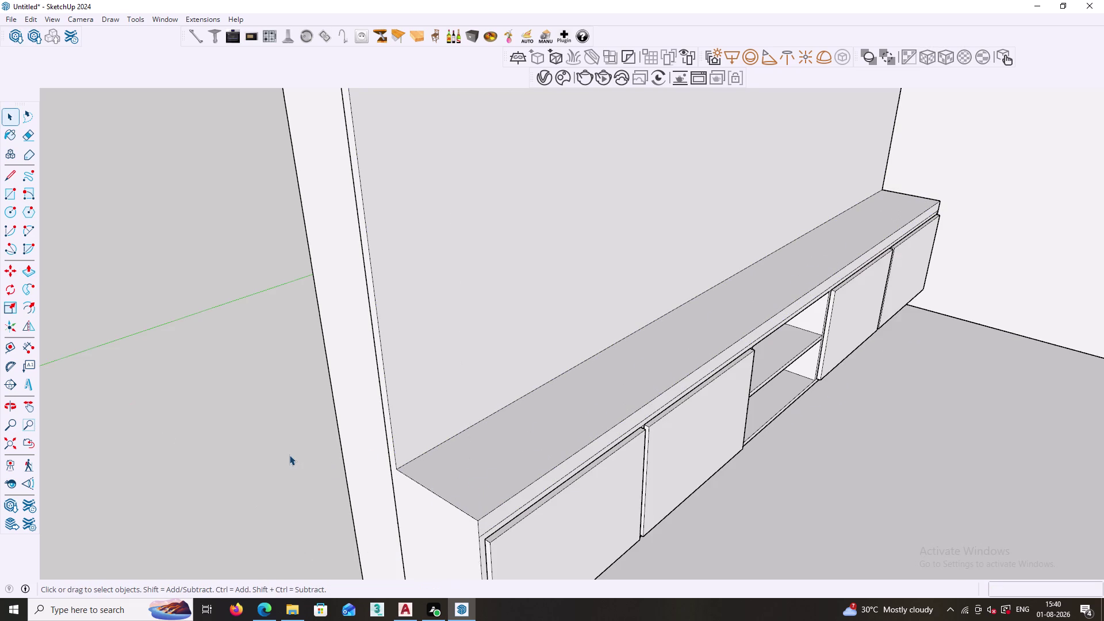
scroll(down, 3)
middle_drag(525, 505, 487, 406)
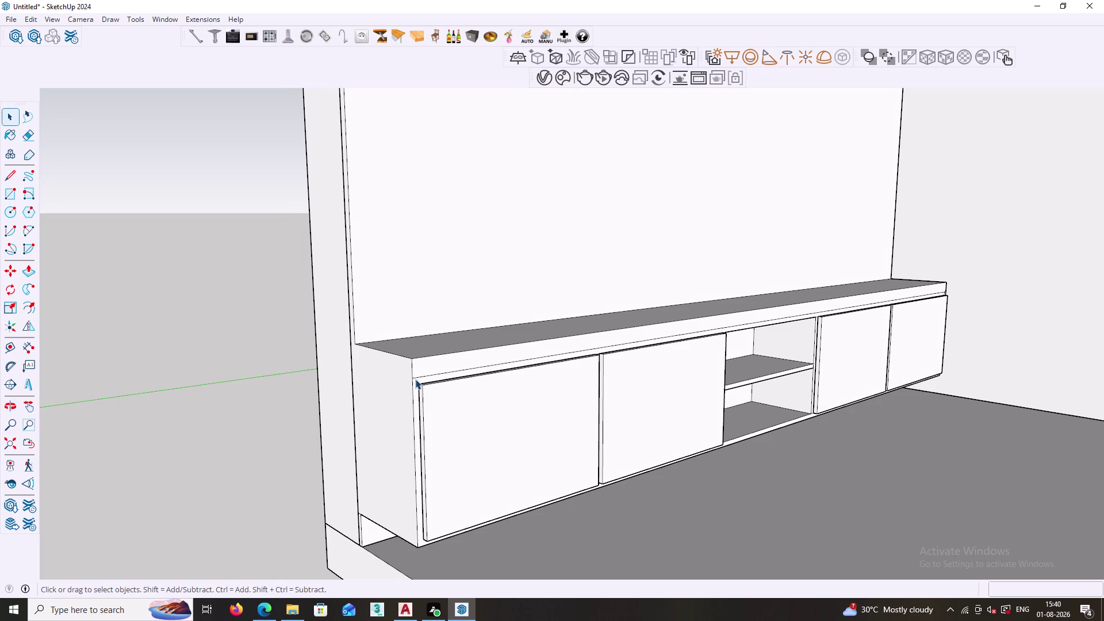
Draw a trial edge from the top's front-left corner to the wall, then undo it.
key(l)
scroll(up, 3)
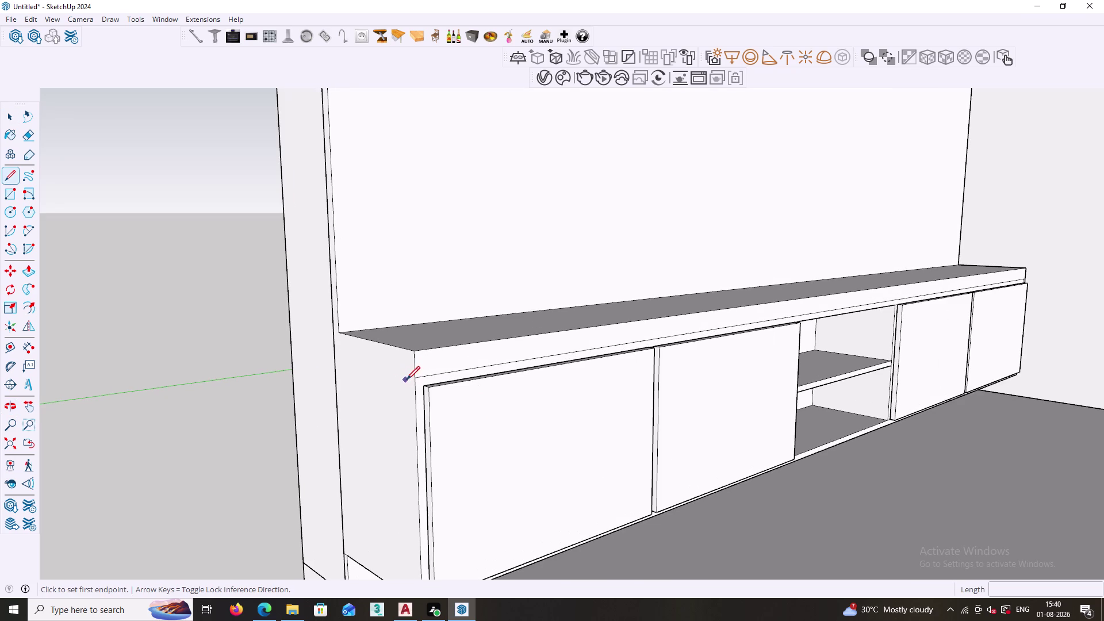
click(414, 380)
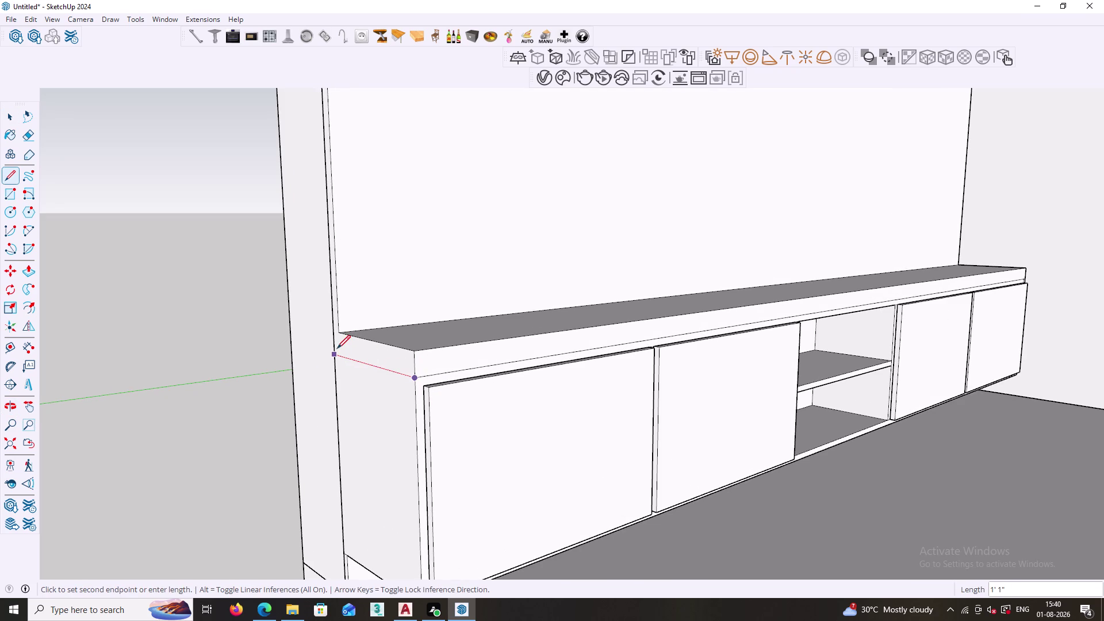
click(334, 353)
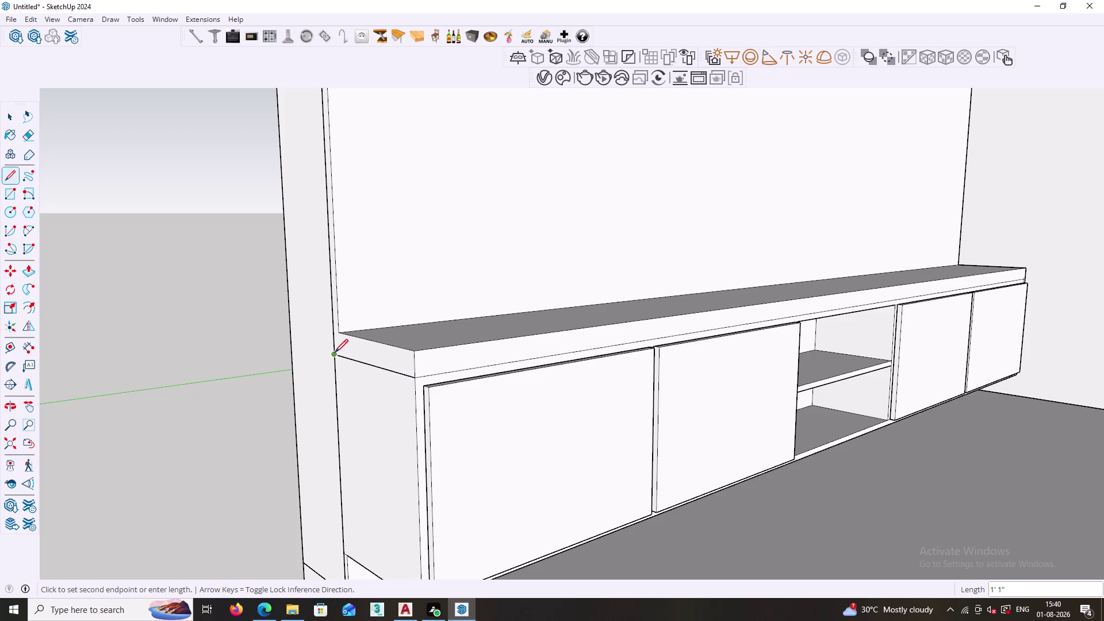
key(ctrl+z)
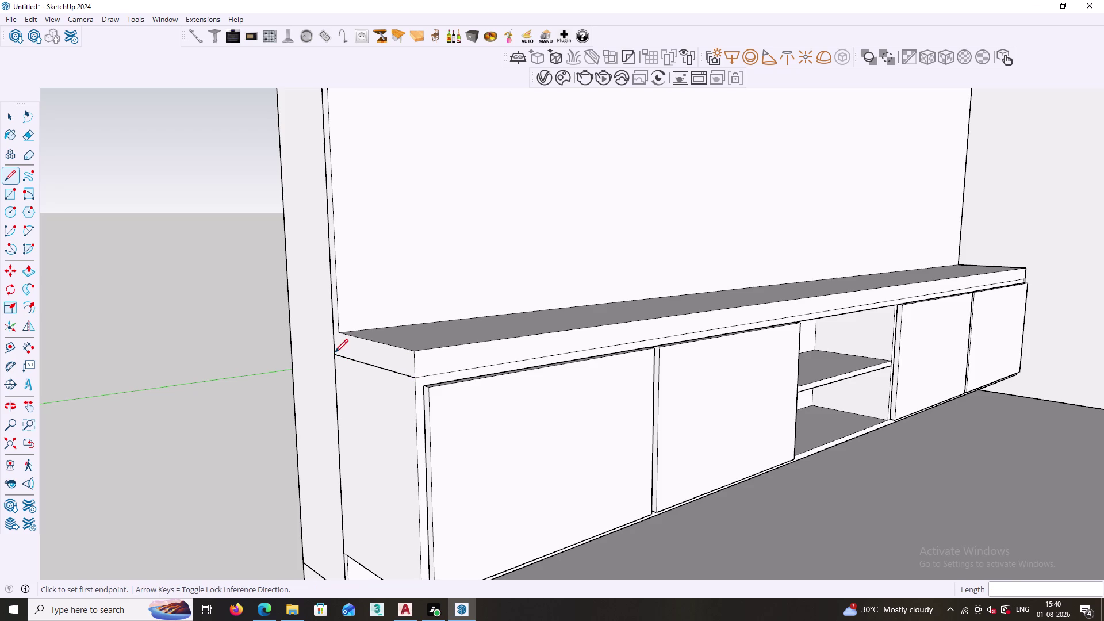
key(Escape)
key(ctrl+z)
key(space)
click(276, 376)
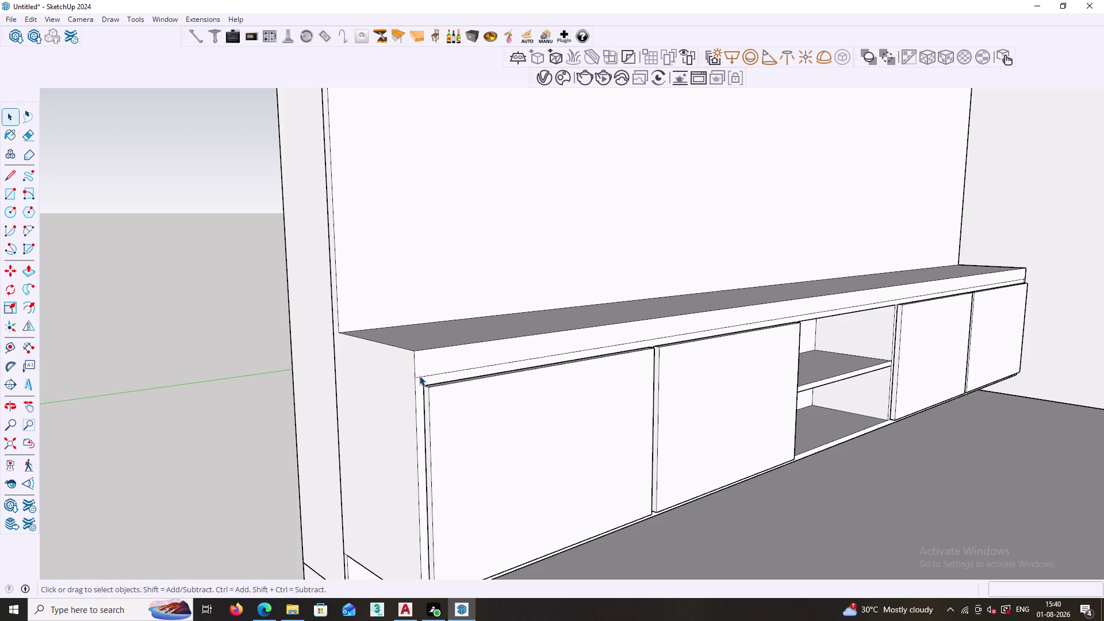
double_click(419, 375)
Redraw the 1 ft 1 in edge from the top's front-left corner to the wall.
key(l)
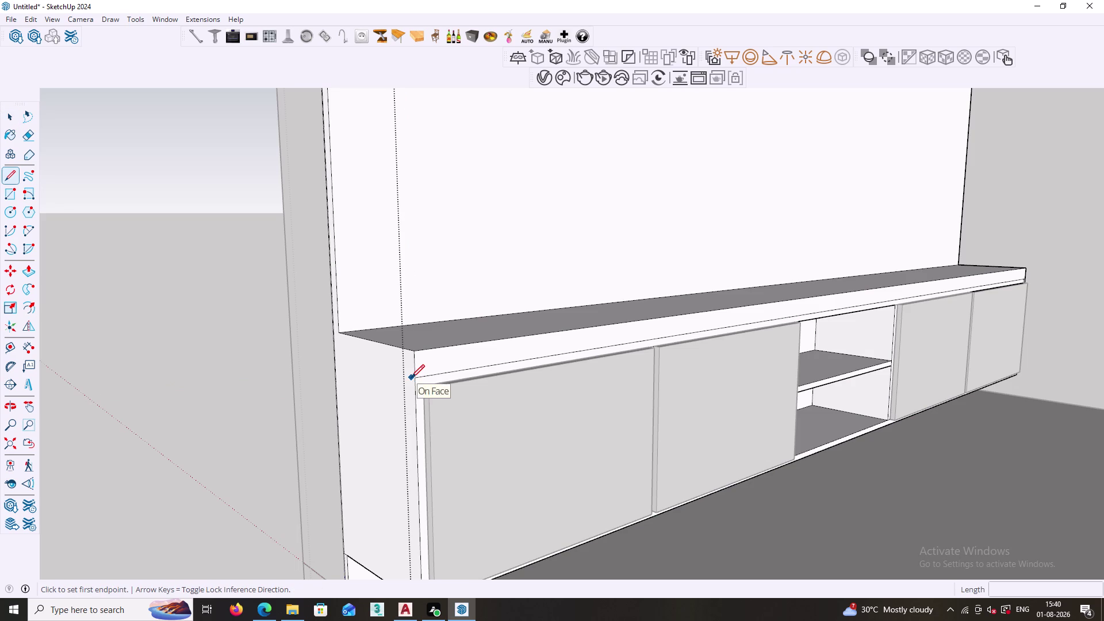
click(415, 376)
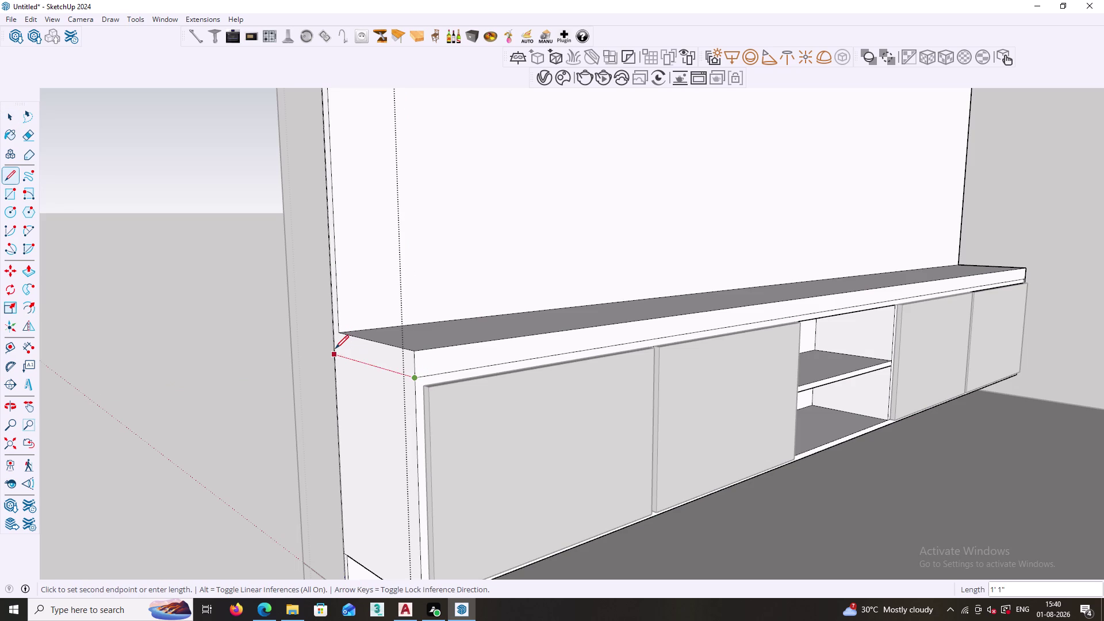
click(333, 355)
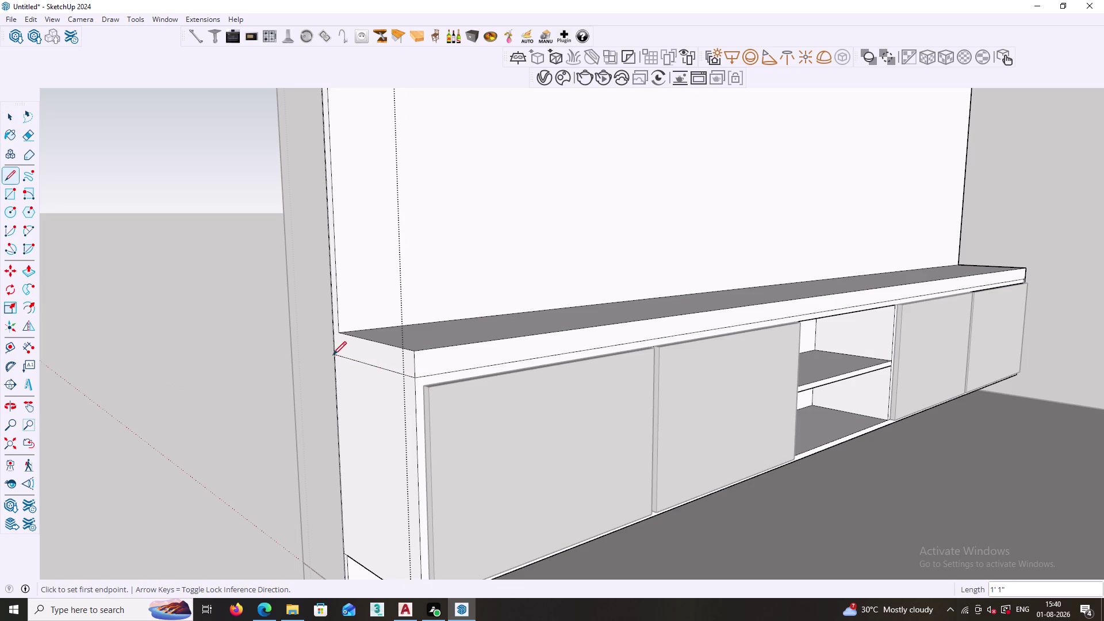
key(space)
scroll(down, 3)
middle_drag(859, 312, 773, 408)
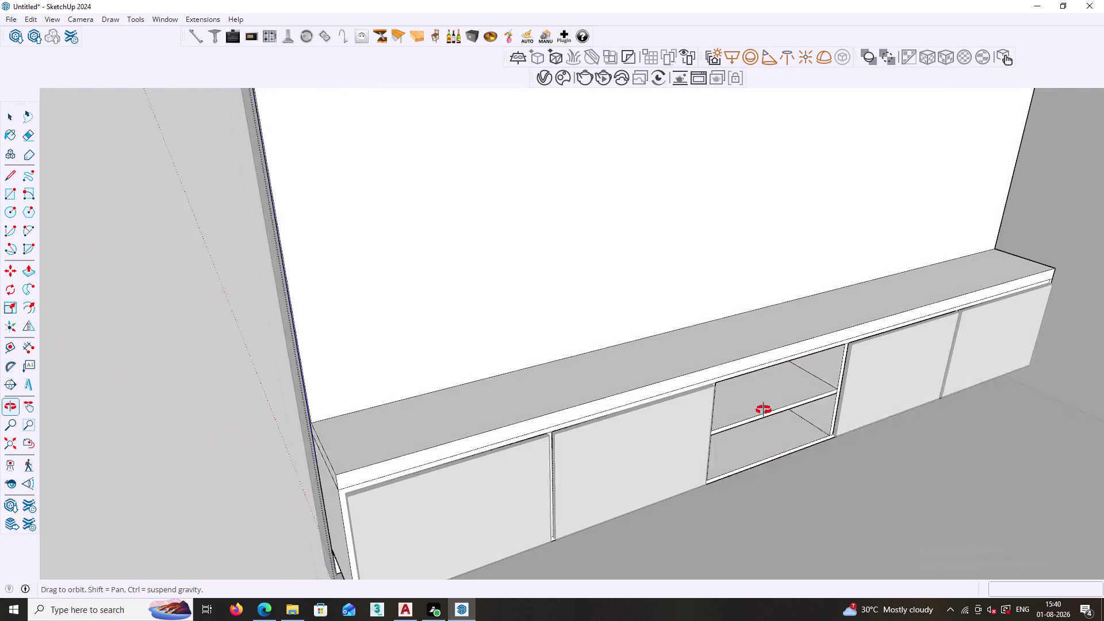
middle_drag(773, 407, 762, 411)
click(211, 350)
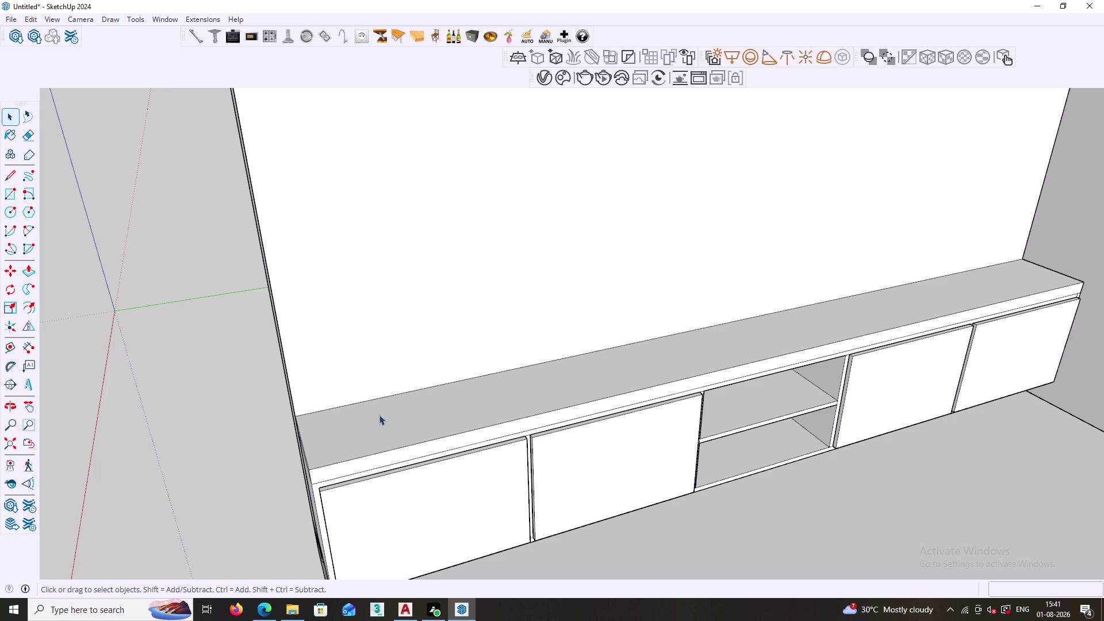
scroll(down, 3)
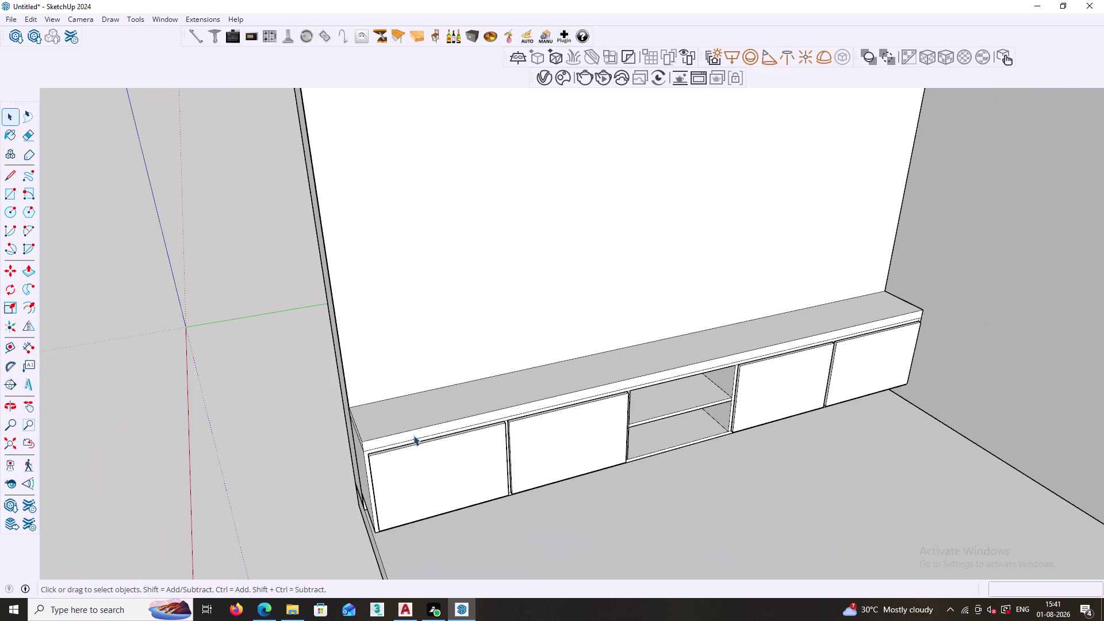
Move in close to the cabinet's left end and select the top's front.
middle_drag(397, 450, 535, 393)
scroll(up, 3)
middle_drag(443, 462, 520, 440)
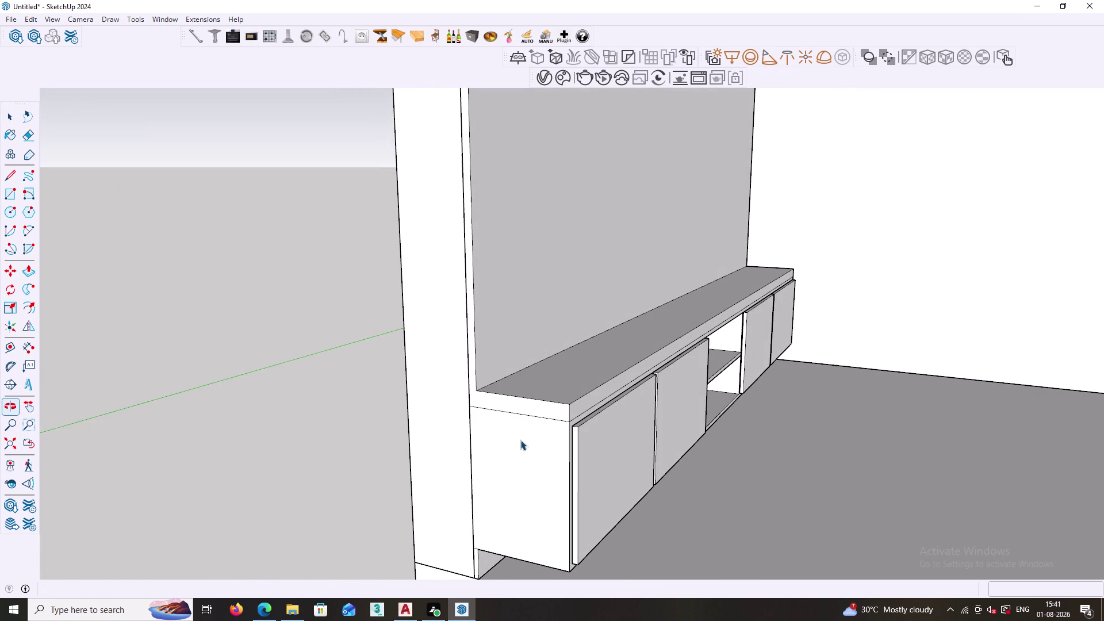
key(p)
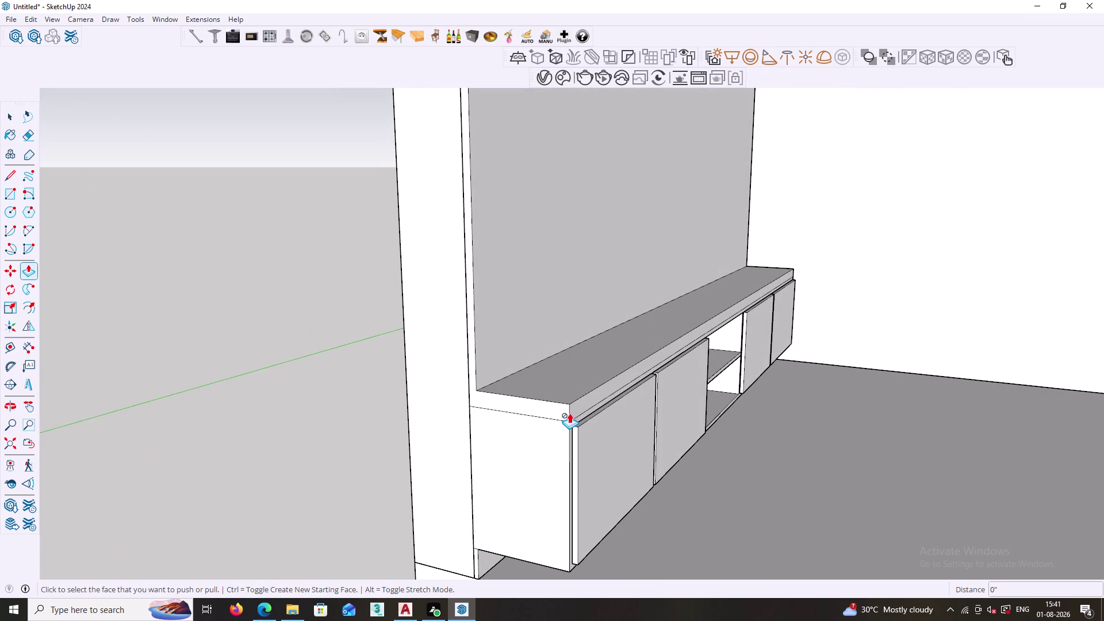
key(Escape)
key(space)
click(368, 410)
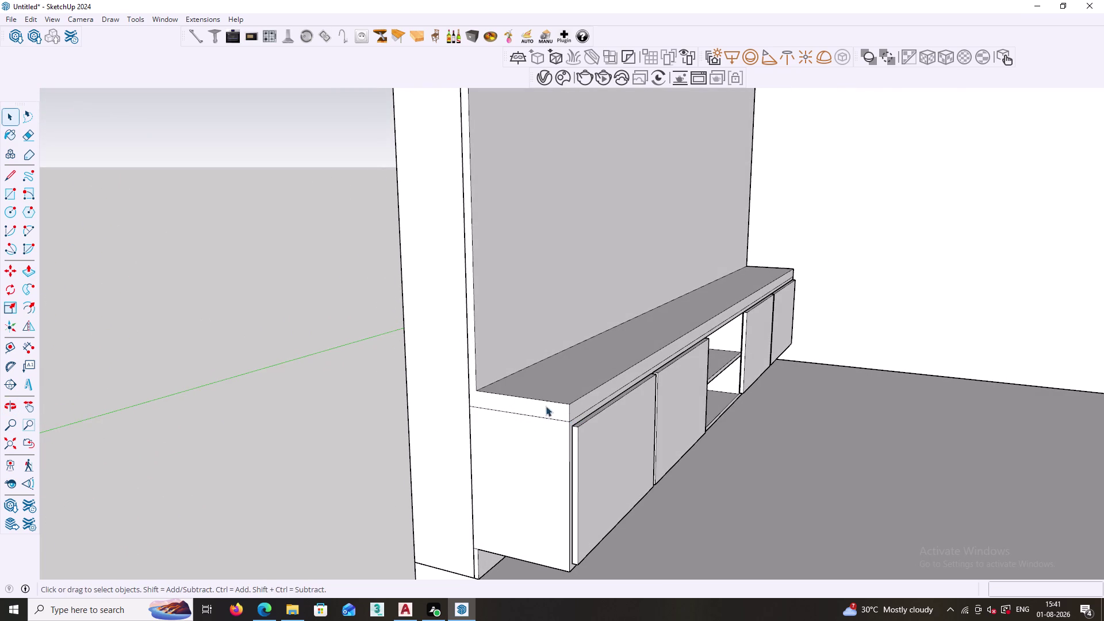
double_click(563, 406)
middle_drag(596, 408, 547, 413)
Pull the top's front face another 7/8 inch forward, then clear the selection.
key(p)
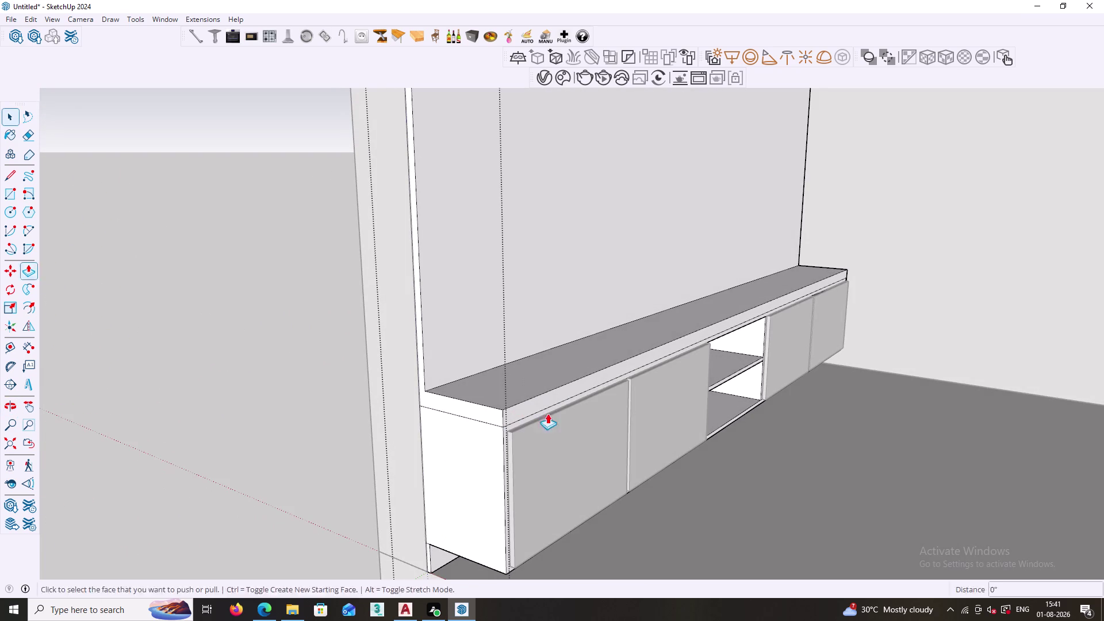
scroll(up, 3)
click(520, 409)
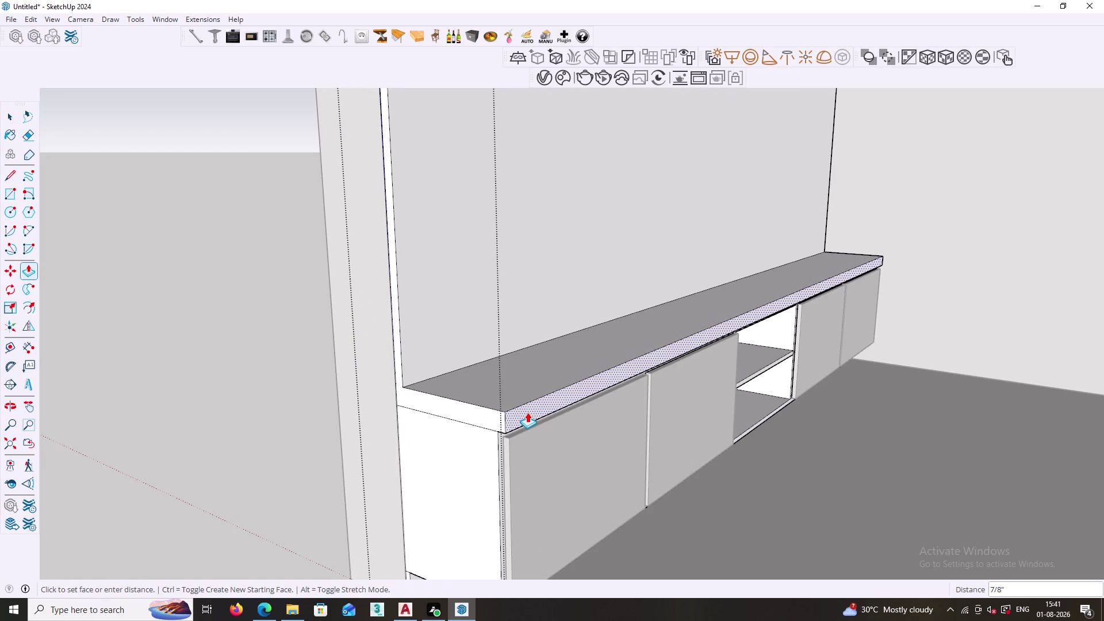
click(522, 451)
key(space)
click(287, 416)
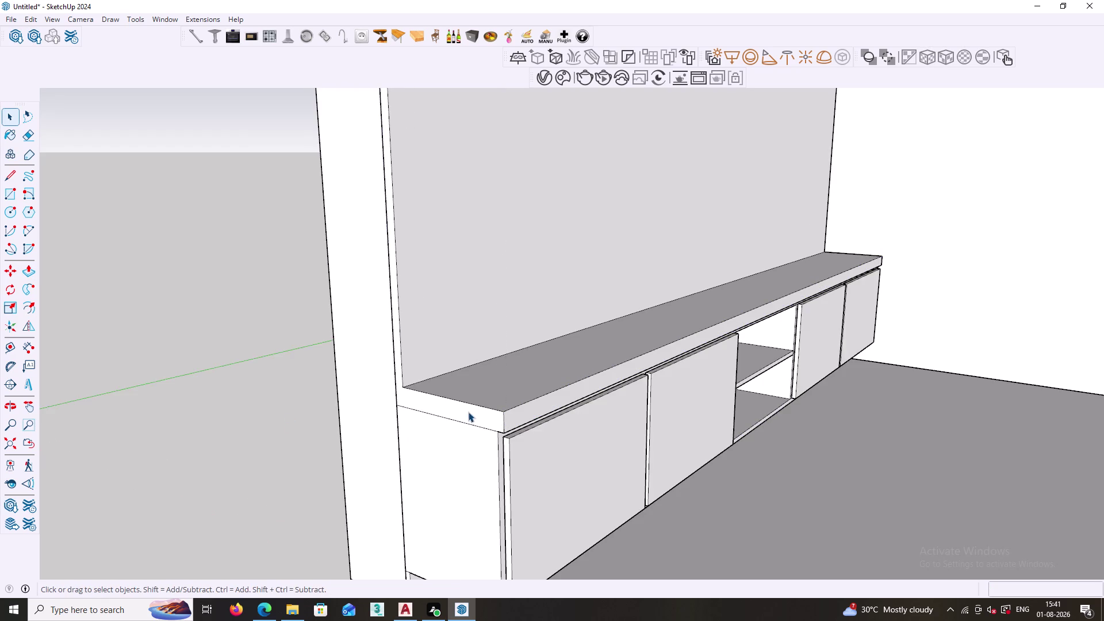
scroll(down, 3)
middle_drag(486, 444, 572, 341)
scroll(up, 3)
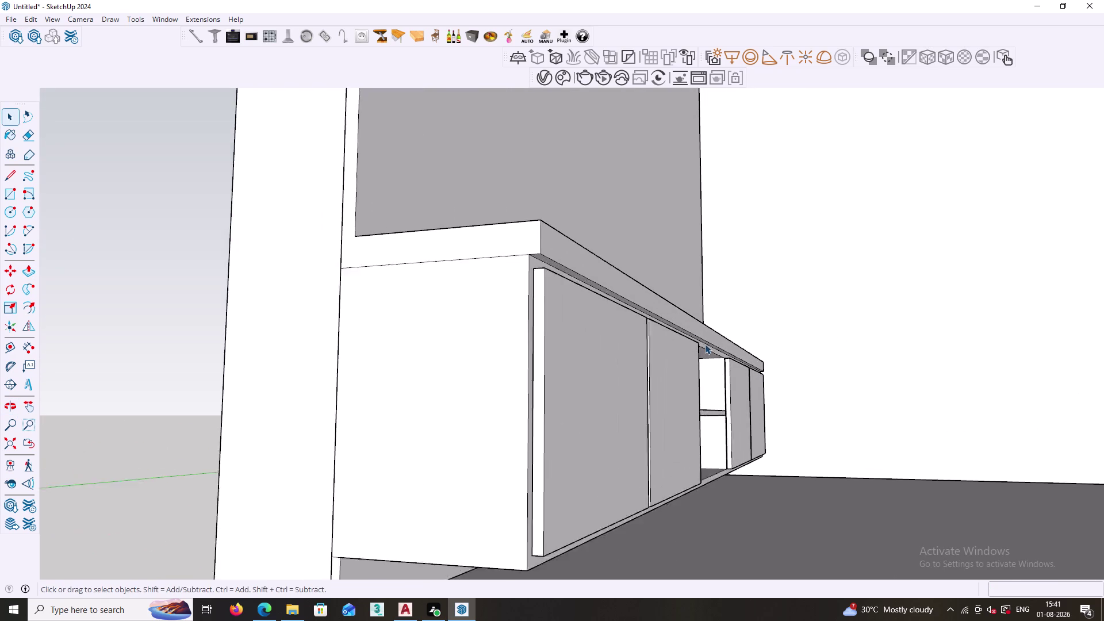
scroll(up, 3)
middle_drag(743, 364, 465, 445)
middle_drag(635, 489, 632, 490)
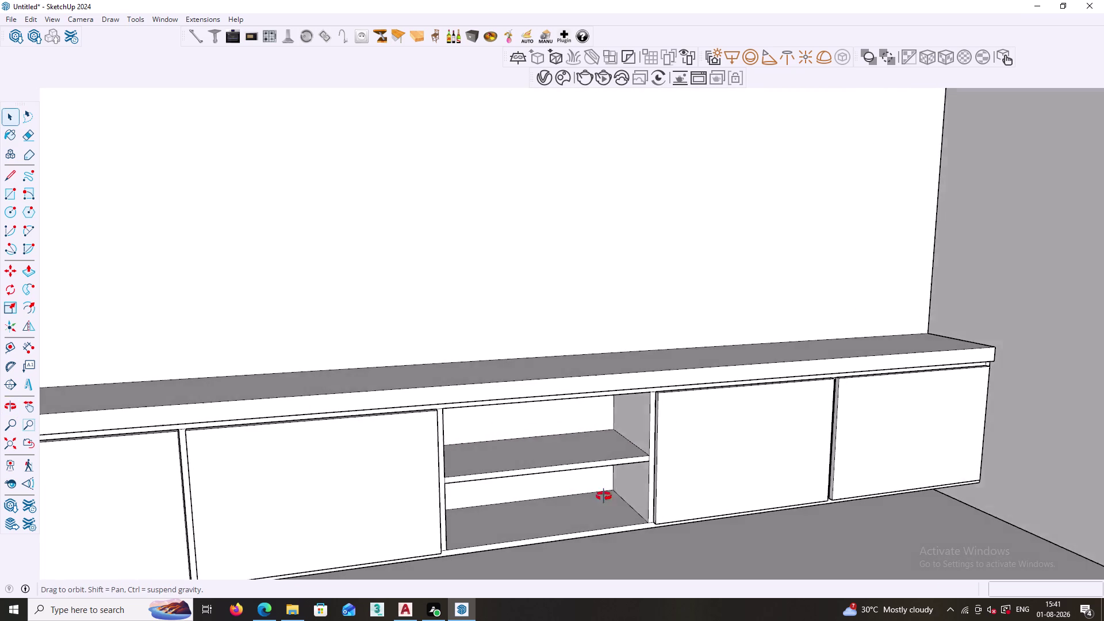
middle_drag(631, 490, 797, 491)
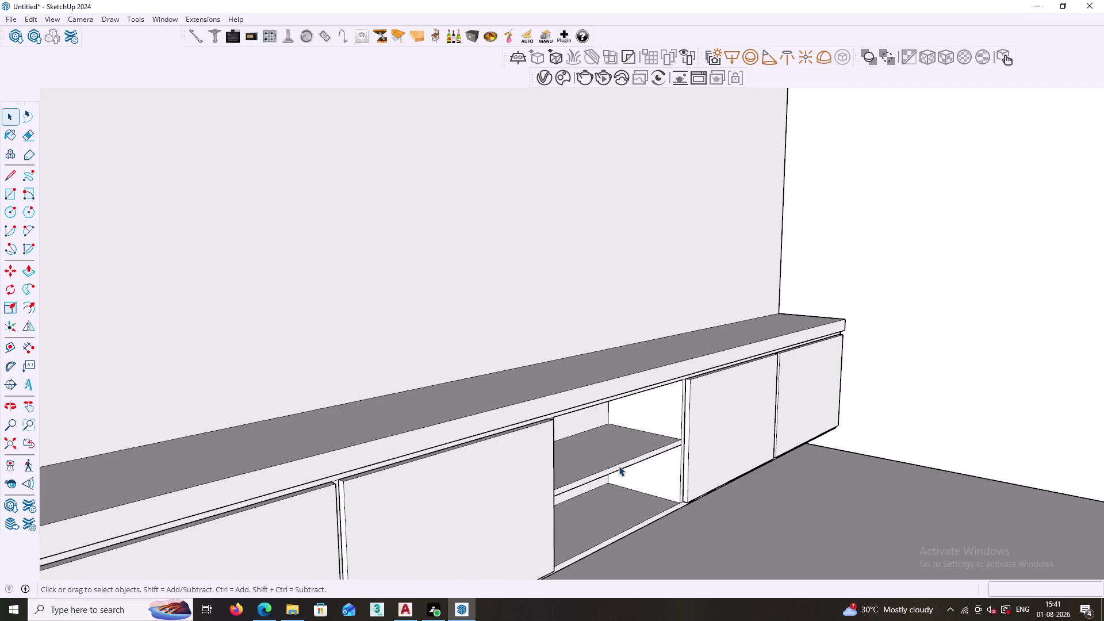
scroll(down, 3)
middle_drag(494, 447, 652, 369)
middle_drag(370, 373, 475, 382)
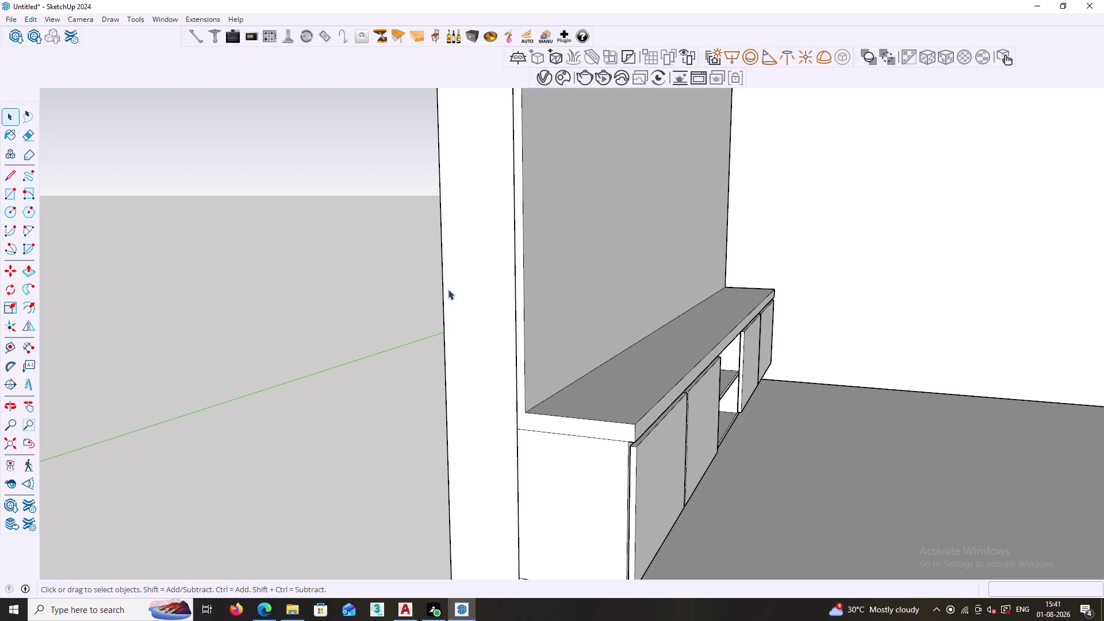
scroll(down, 3)
middle_drag(755, 441, 636, 390)
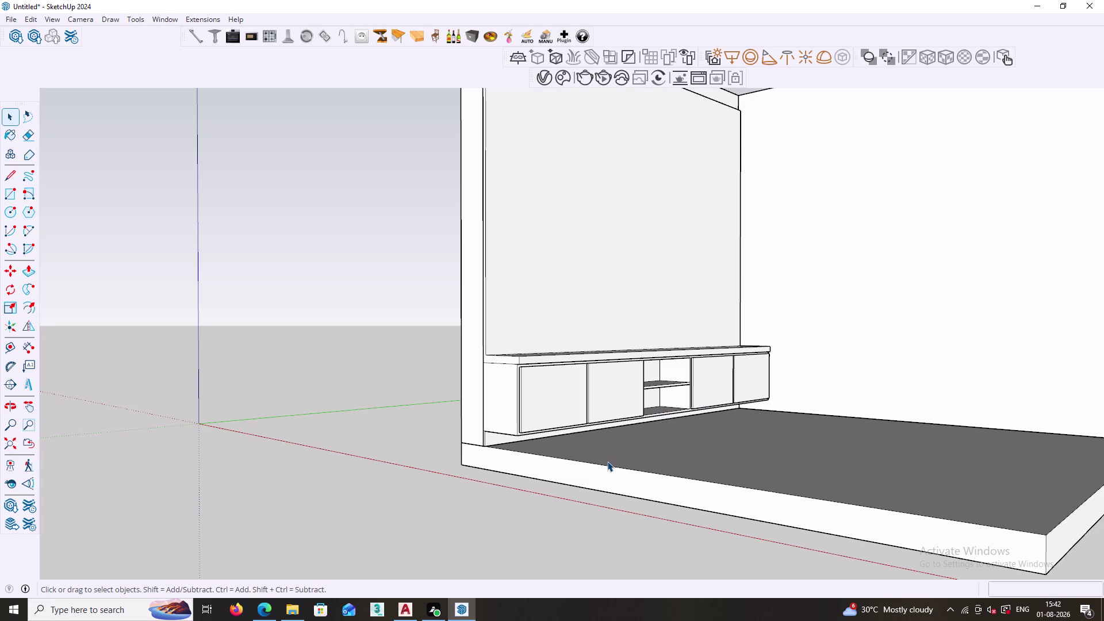
scroll(down, 3)
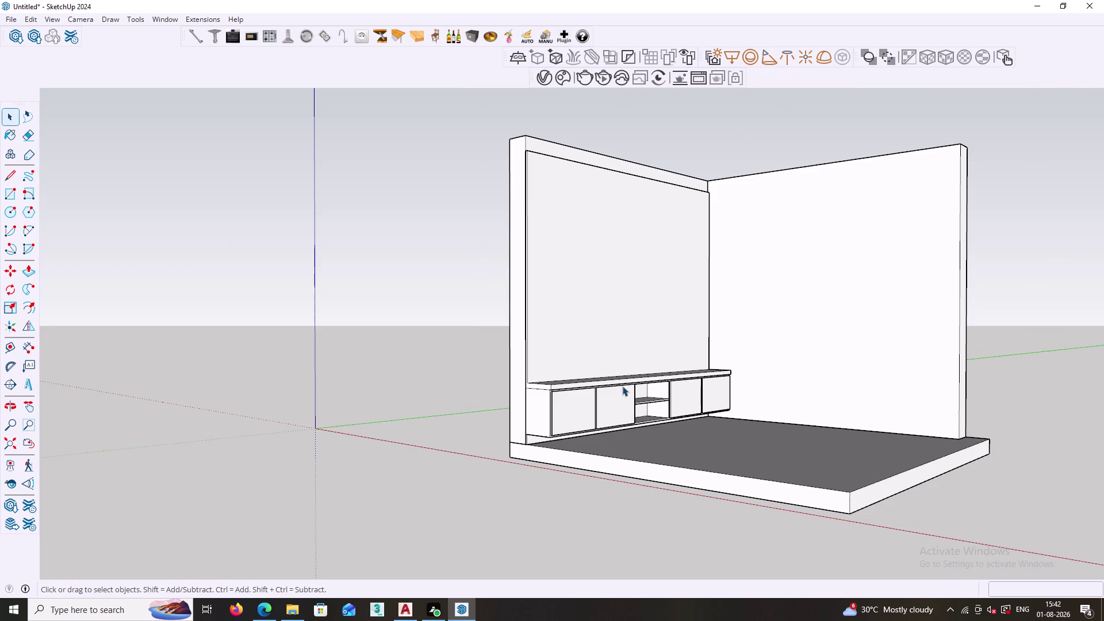
middle_drag(622, 386, 525, 468)
scroll(up, 3)
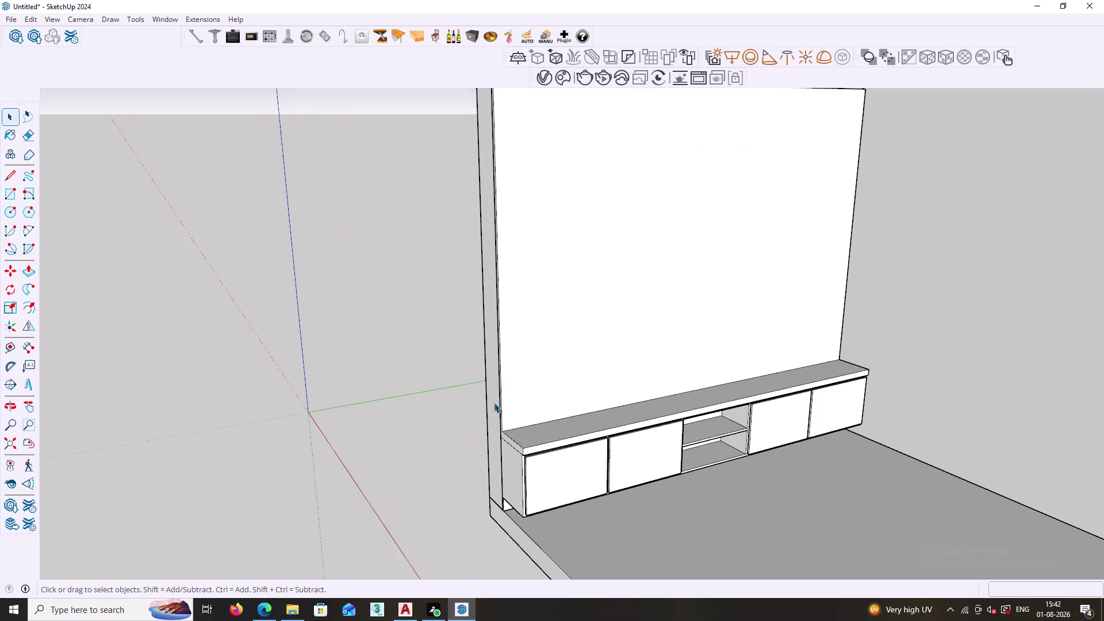
middle_drag(494, 403, 557, 425)
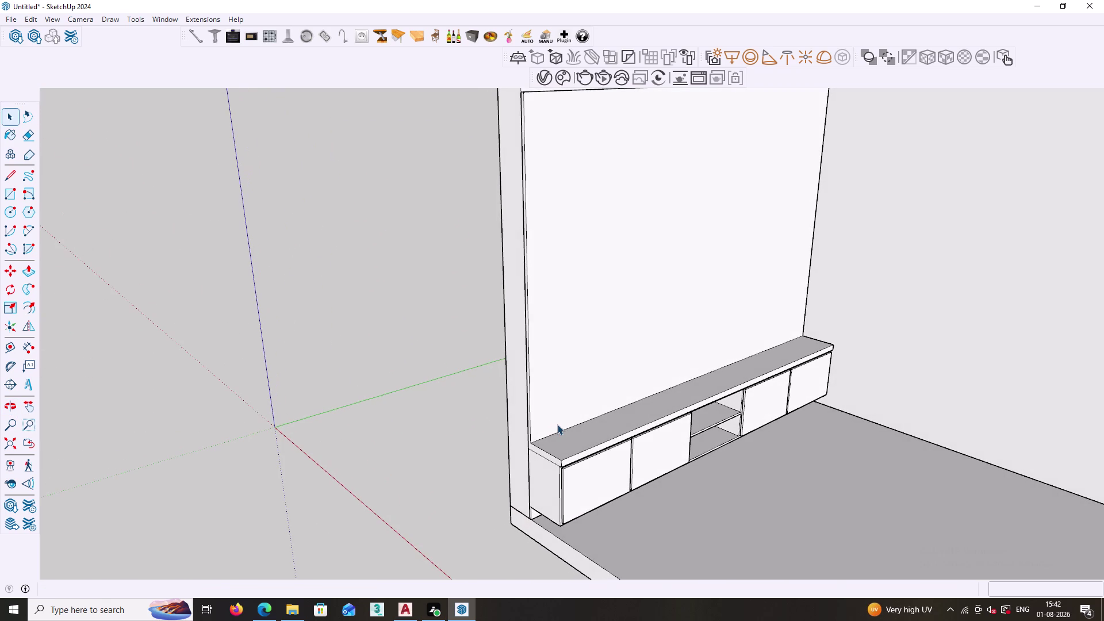